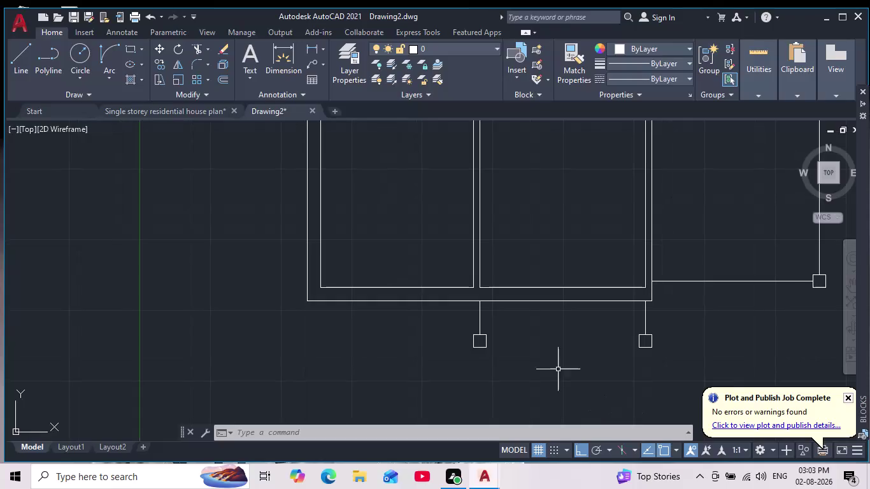
Start a line at the left small square and draw it downward below the square.
scroll(down, 3)
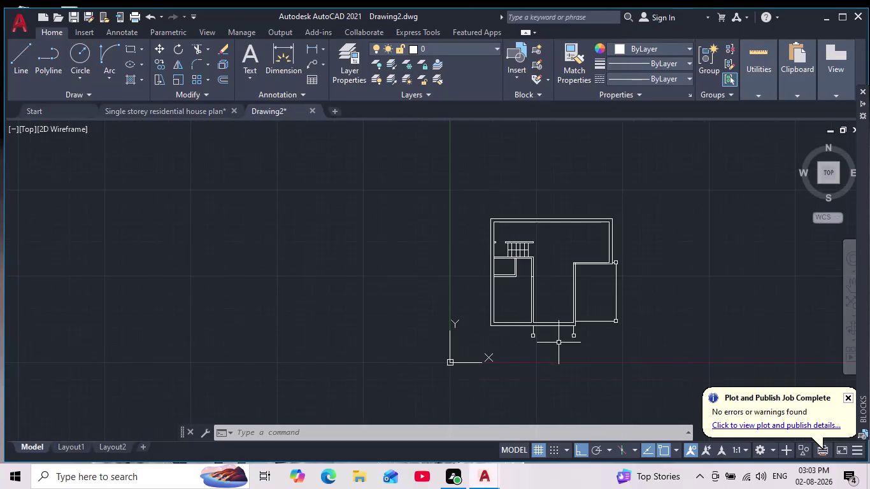
middle_drag(559, 343, 543, 326)
scroll(up, 3)
middle_drag(515, 322, 517, 342)
scroll(down, 3)
scroll(up, 3)
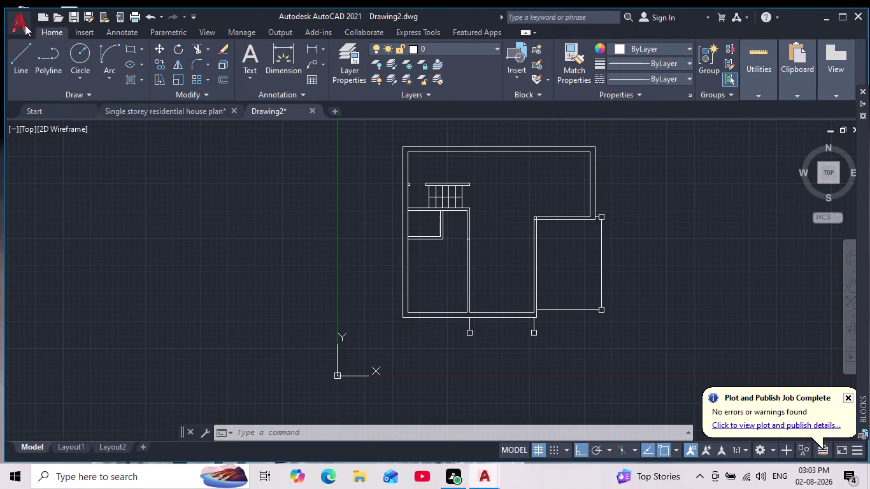
click(18, 53)
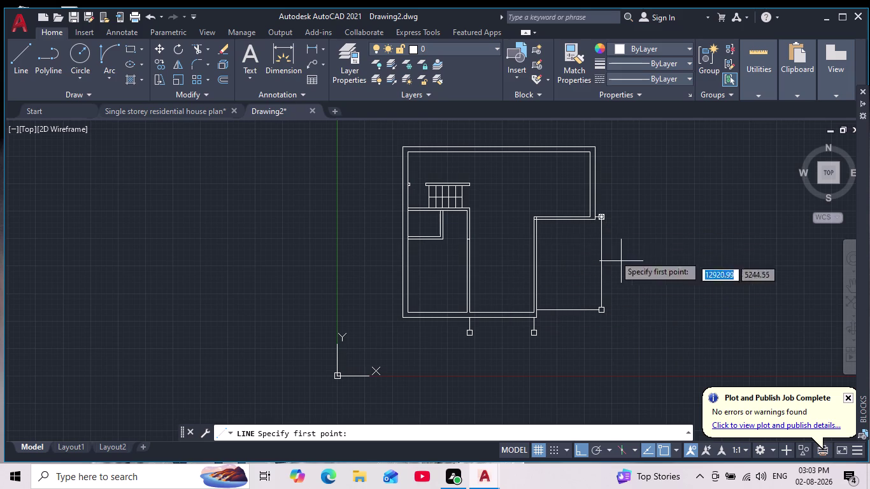
scroll(up, 3)
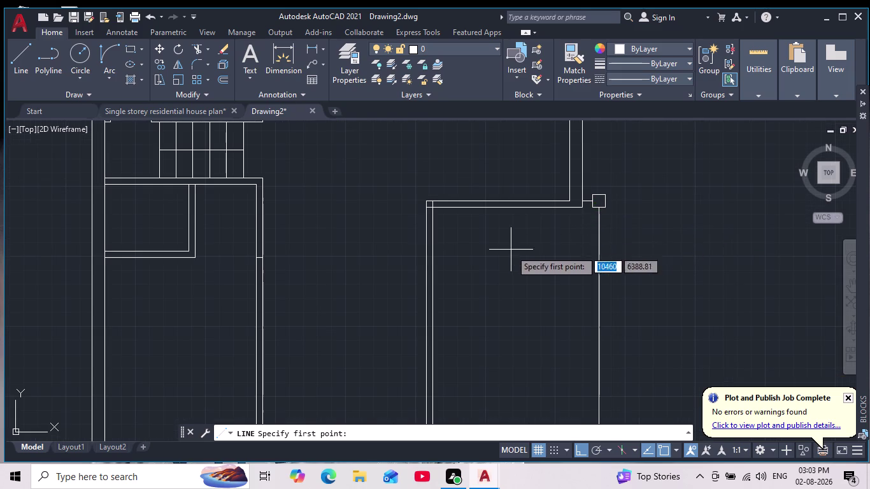
scroll(down, 3)
middle_drag(551, 252, 560, 193)
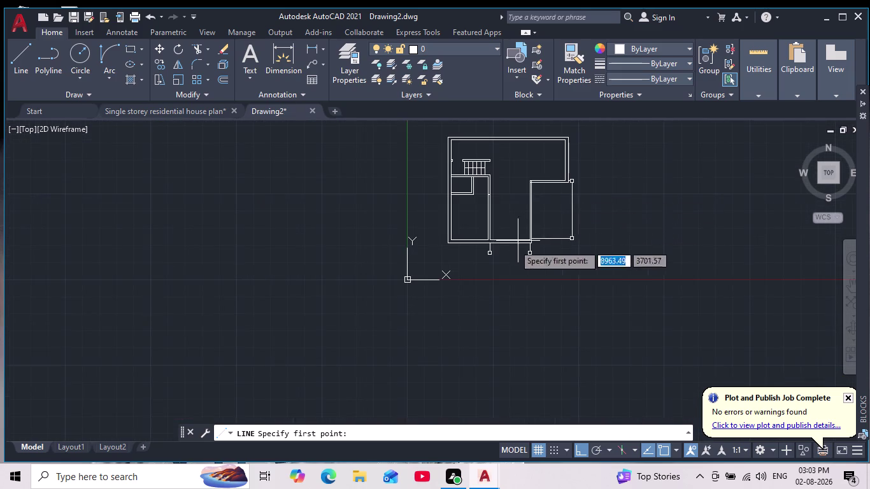
scroll(up, 3)
scroll(up, 3)
middle_drag(524, 200, 505, 251)
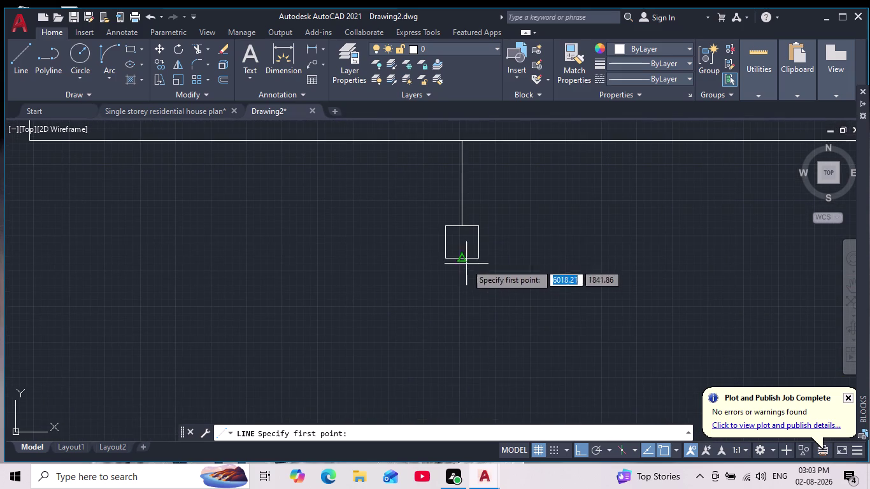
click(462, 259)
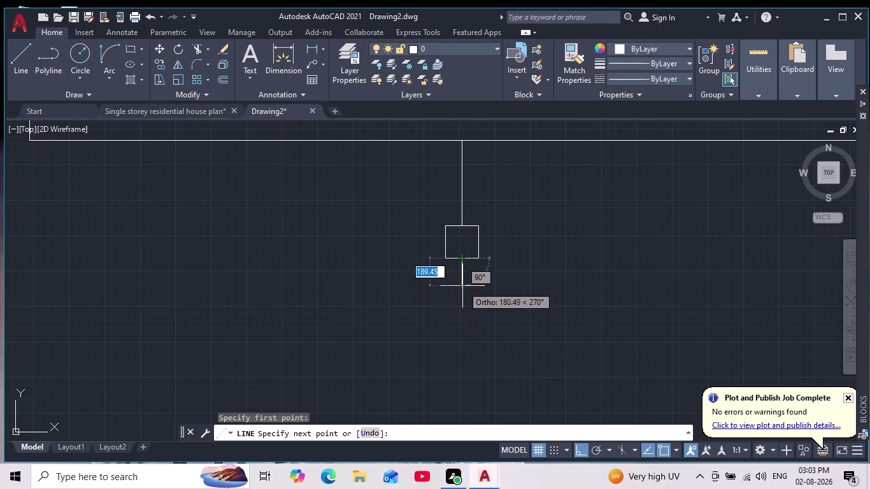
click(460, 289)
Carry the line across and up to the right small square to close the U shape.
middle_drag(613, 291, 475, 302)
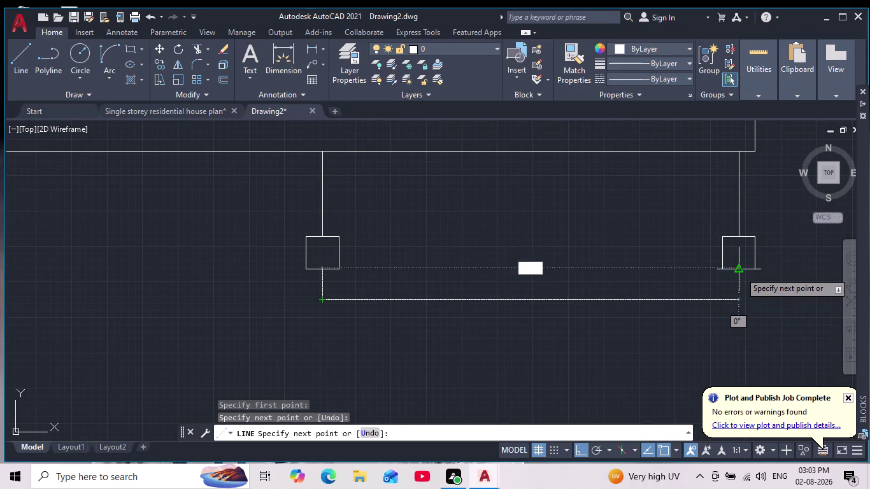
click(736, 298)
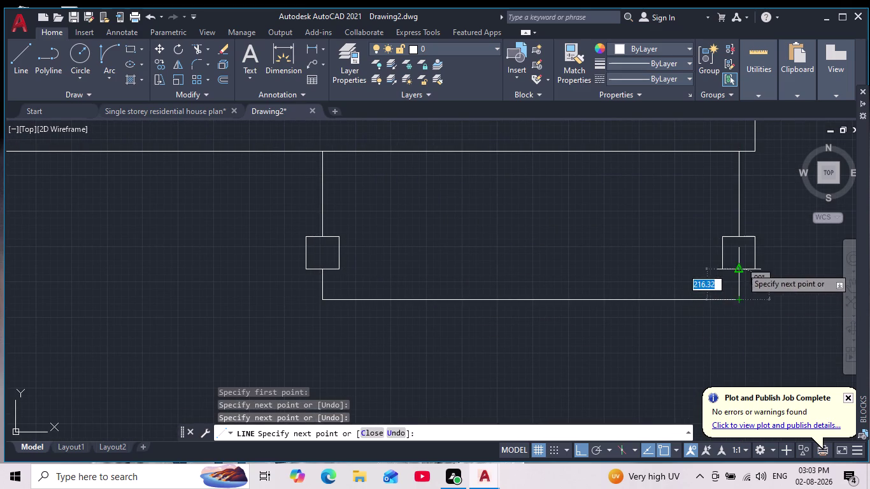
click(741, 267)
key(Escape)
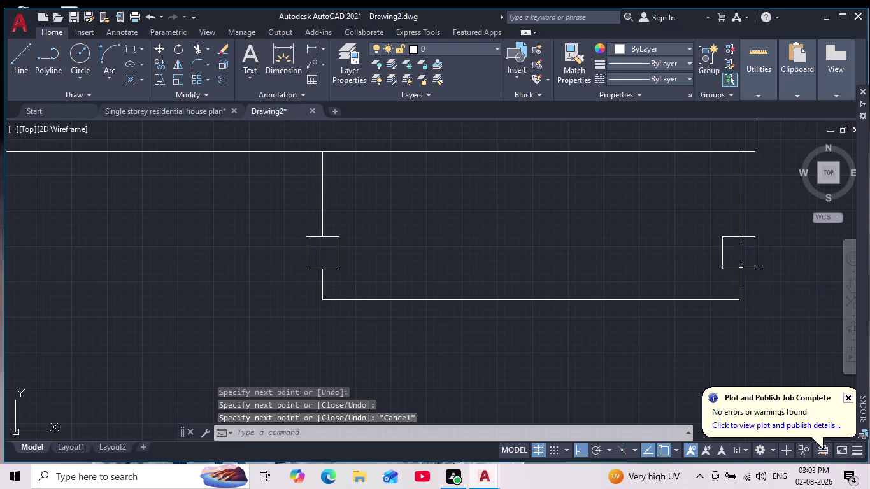
scroll(down, 3)
middle_drag(724, 312, 614, 349)
scroll(up, 3)
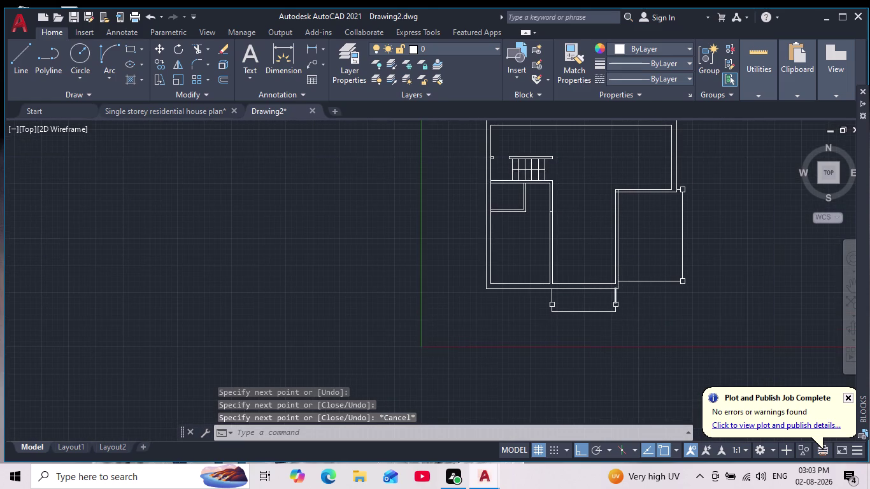
scroll(down, 3)
middle_drag(595, 316, 571, 361)
scroll(up, 3)
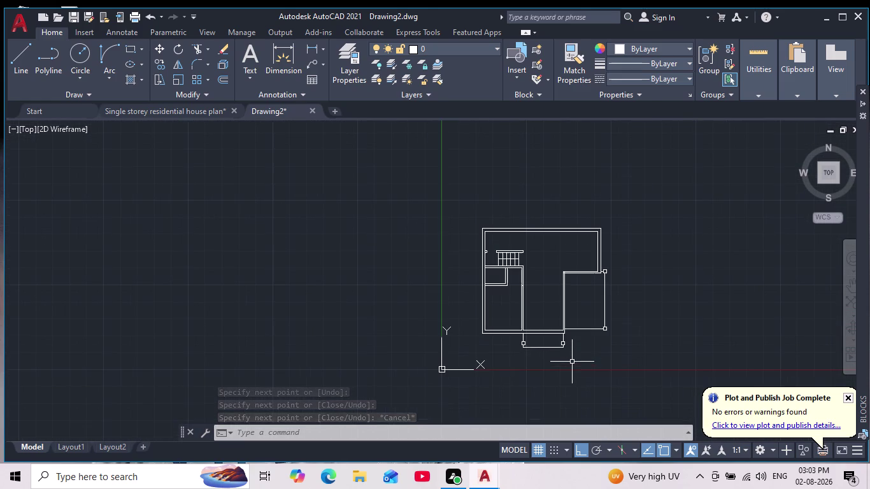
scroll(up, 3)
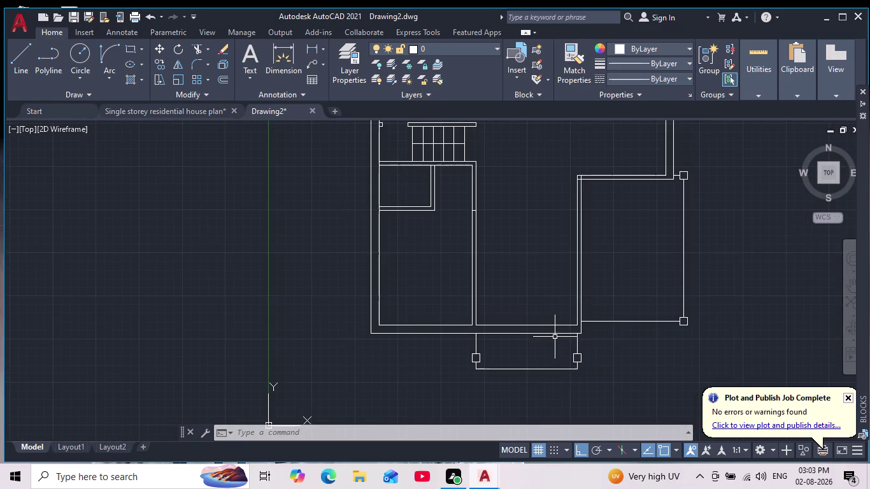
middle_drag(554, 339, 545, 319)
scroll(up, 3)
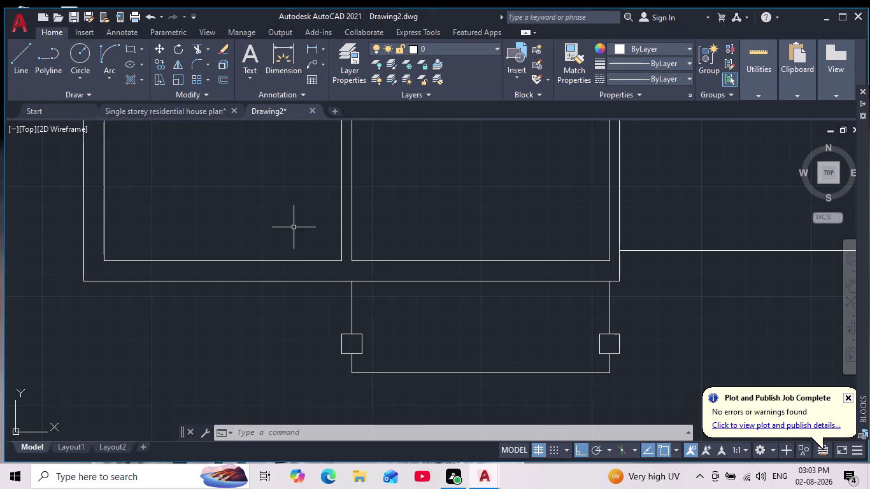
scroll(down, 3)
middle_drag(323, 218, 333, 292)
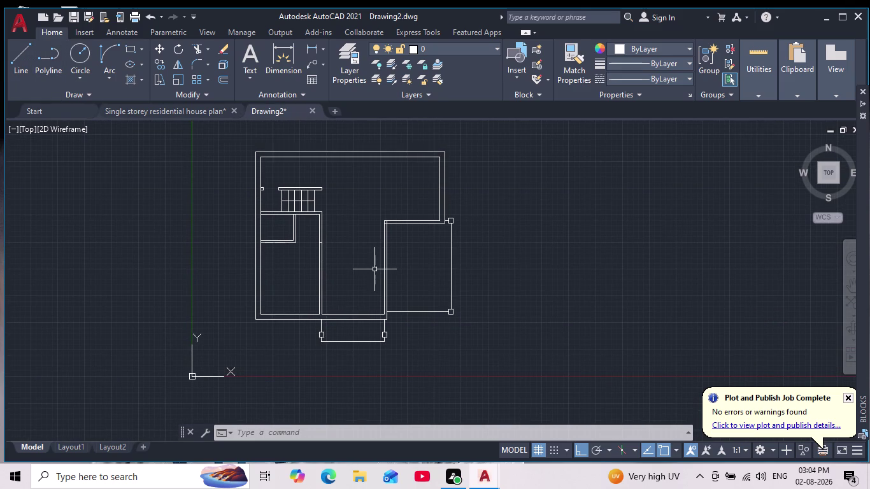
middle_drag(295, 262, 295, 264)
middle_drag(295, 264, 316, 295)
scroll(up, 3)
middle_drag(323, 263, 355, 258)
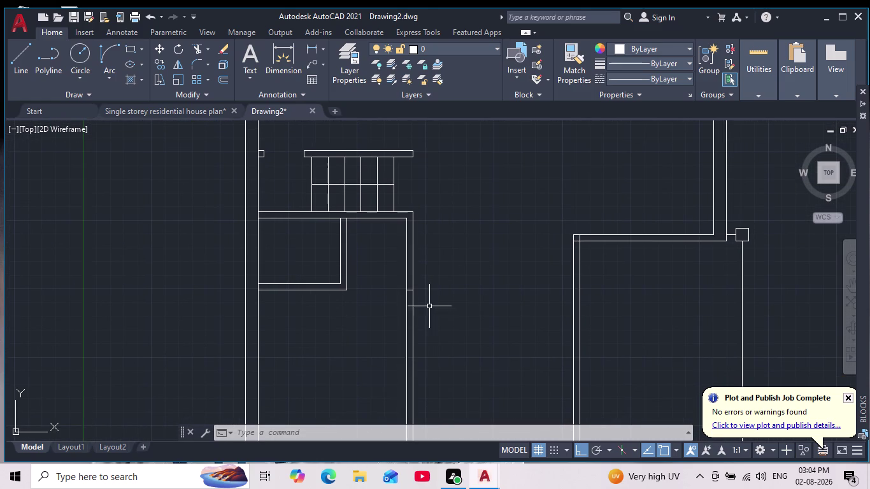
middle_drag(420, 300, 451, 227)
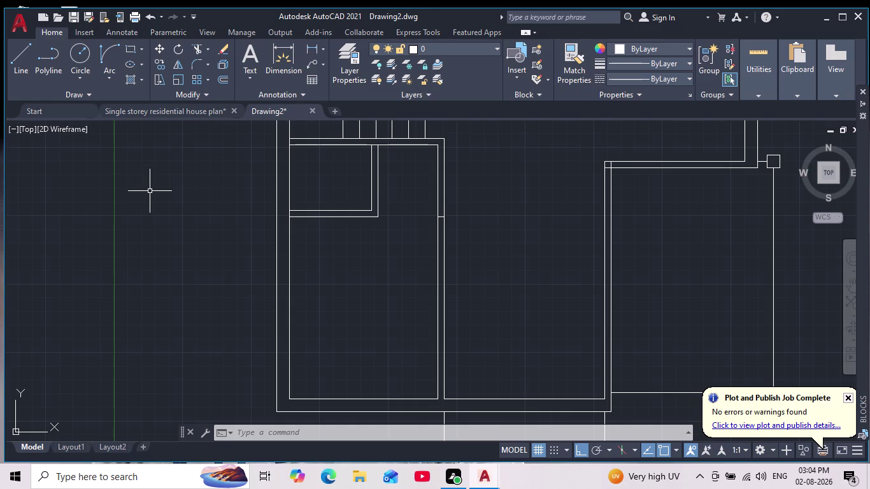
key(l)
key(a)
Create a new layer named 'doos' with yellow colour 50.
key(Return)
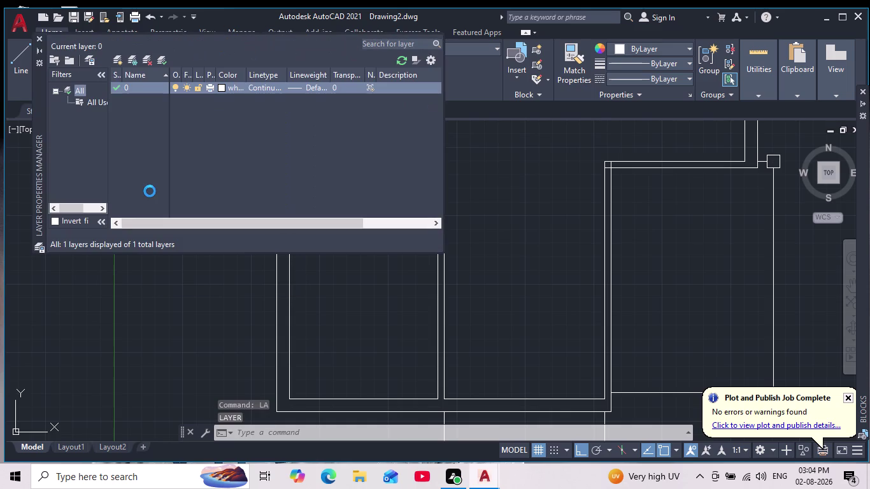
click(151, 85)
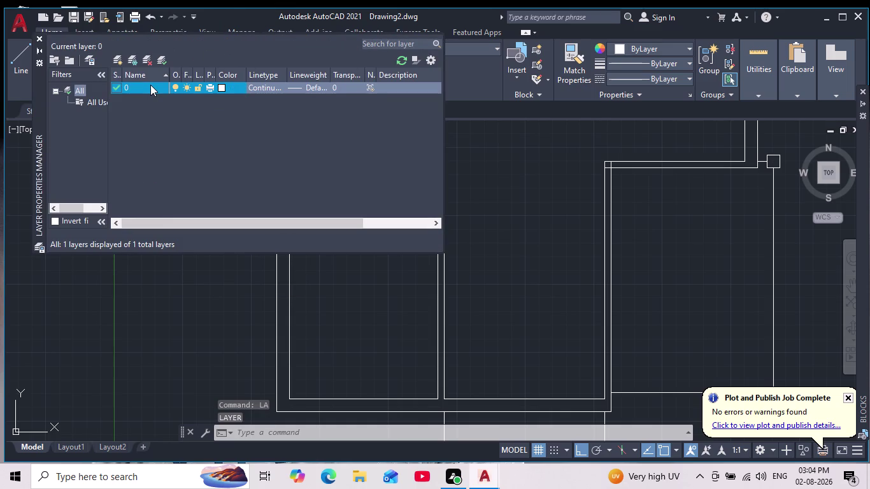
key(Return)
key(BackSpace)
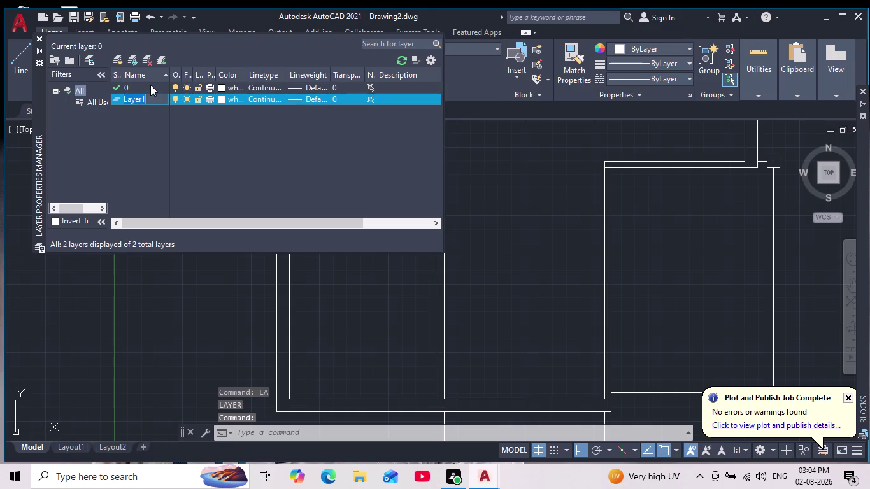
text(doo)
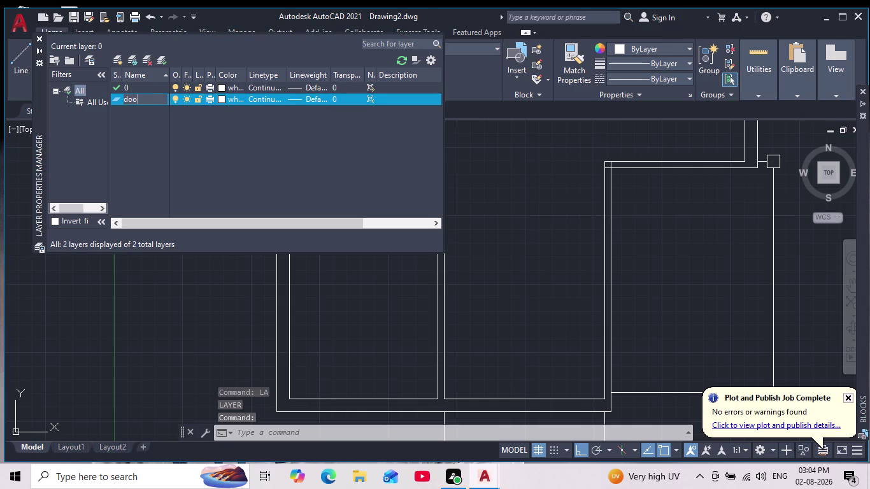
key(s)
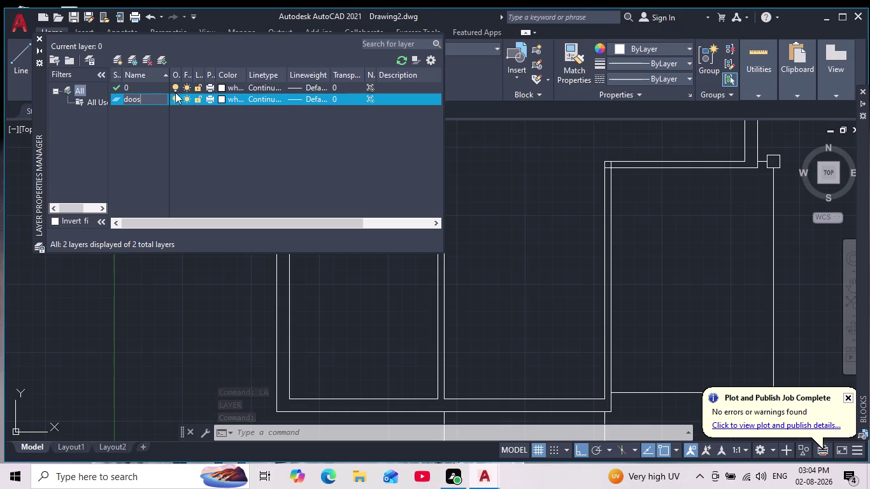
click(221, 98)
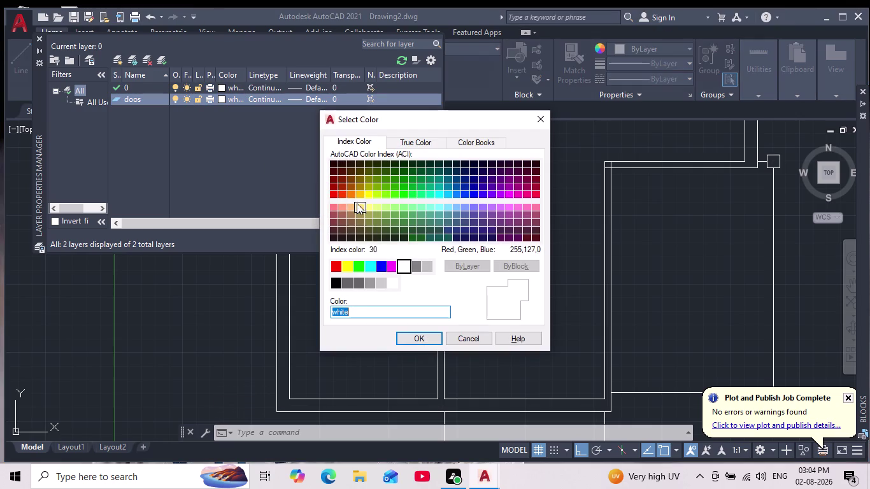
click(368, 196)
key(Return)
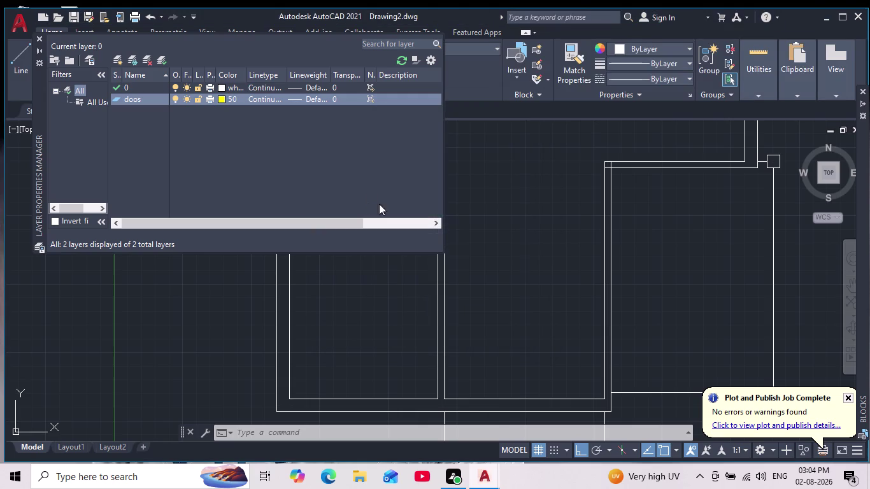
Add Layer1 with the same colour, make the layer current and correct its name to 'doors'.
click(151, 97)
key(Return)
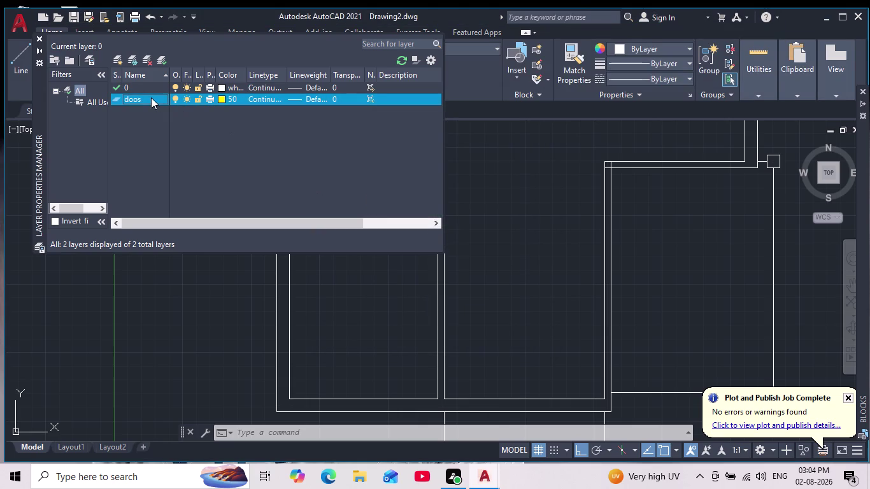
double_click(140, 99)
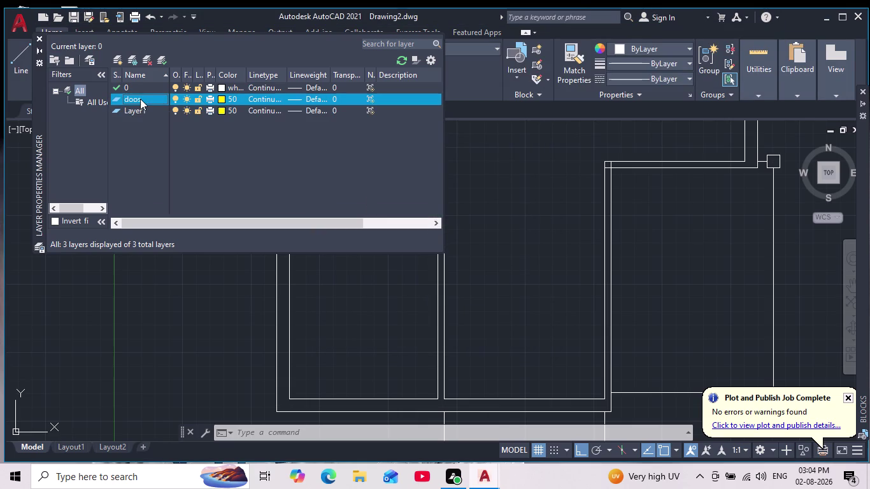
double_click(140, 99)
scroll(up, 3)
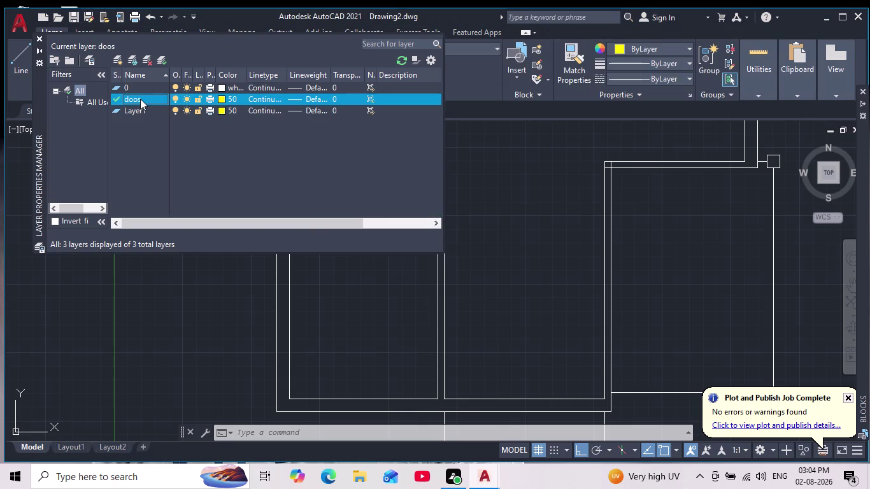
click(140, 98)
click(140, 99)
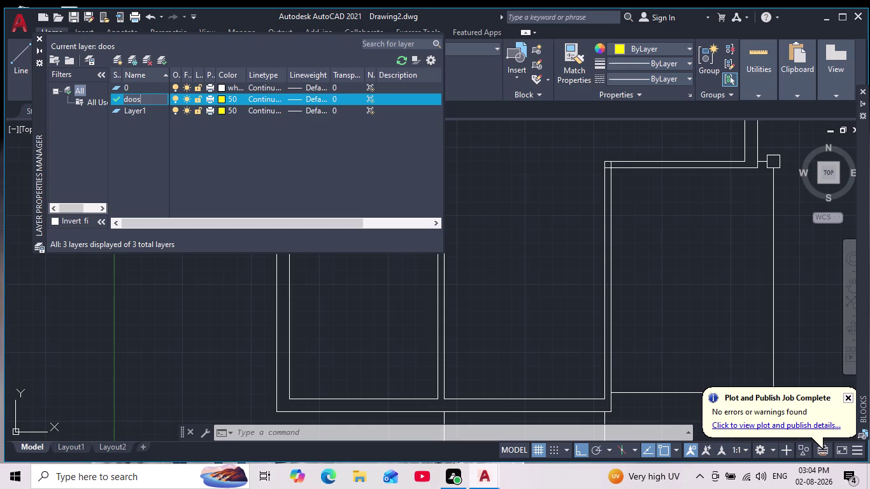
click(135, 100)
key(r)
double_click(147, 112)
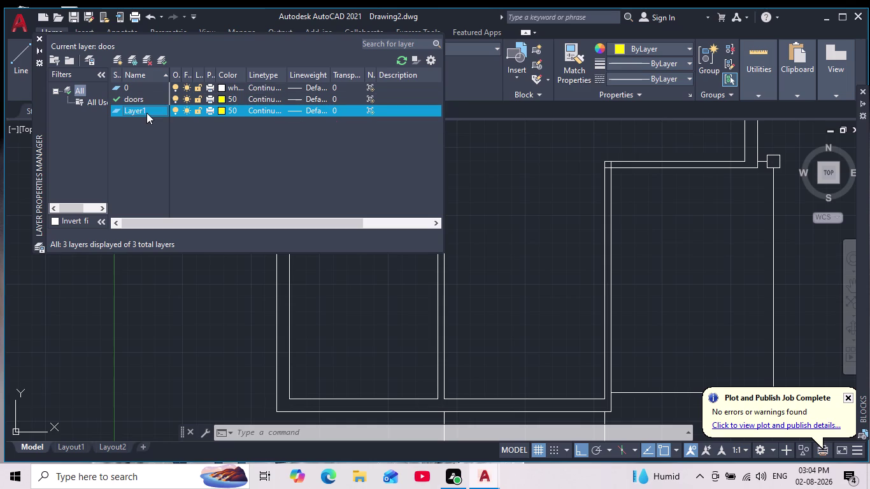
Rename Layer1 to 'windows'.
click(147, 113)
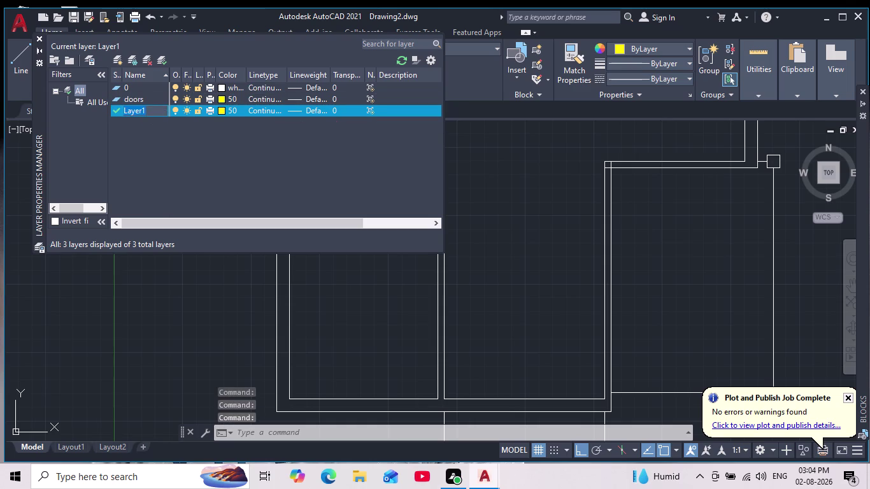
key(BackSpace)
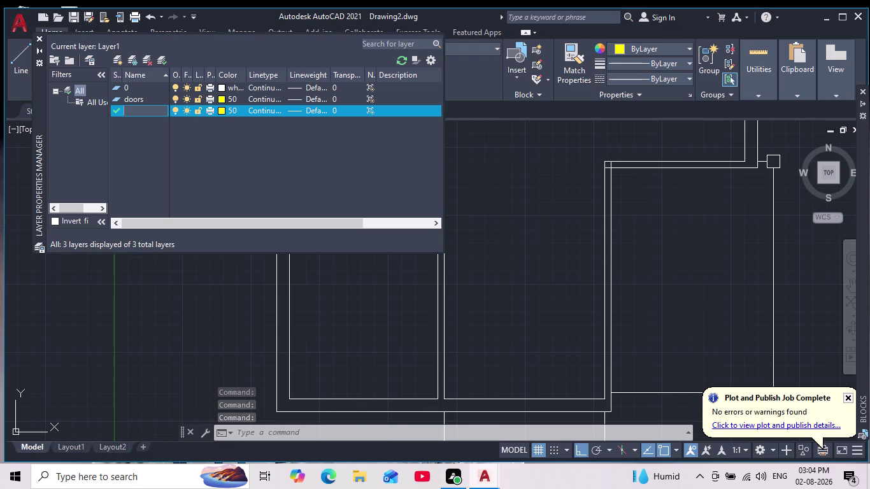
key(w)
text(ind)
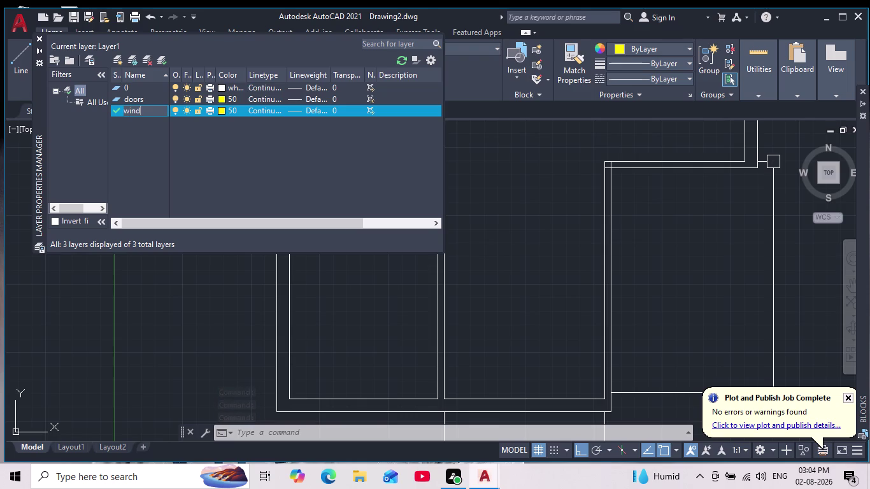
text(ow)
key(s)
key(Return)
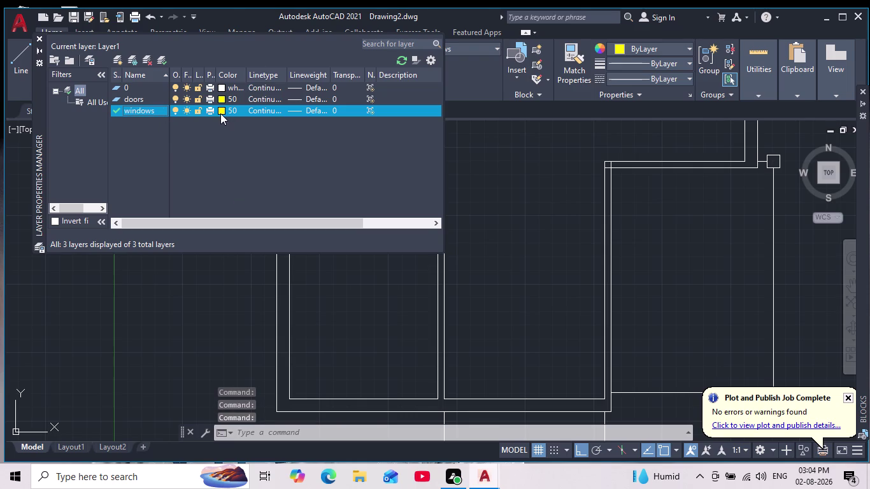
Give the windows layer green colour 70 and close the Layer Properties Manager.
click(221, 114)
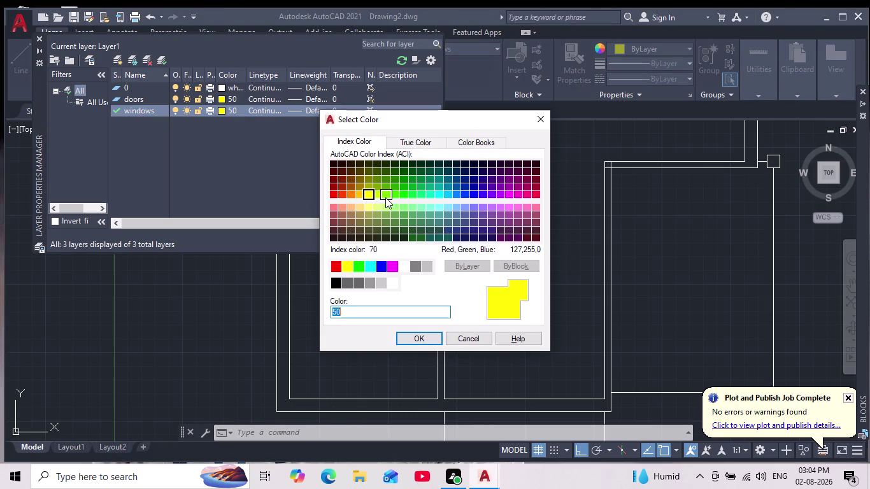
click(388, 196)
click(422, 338)
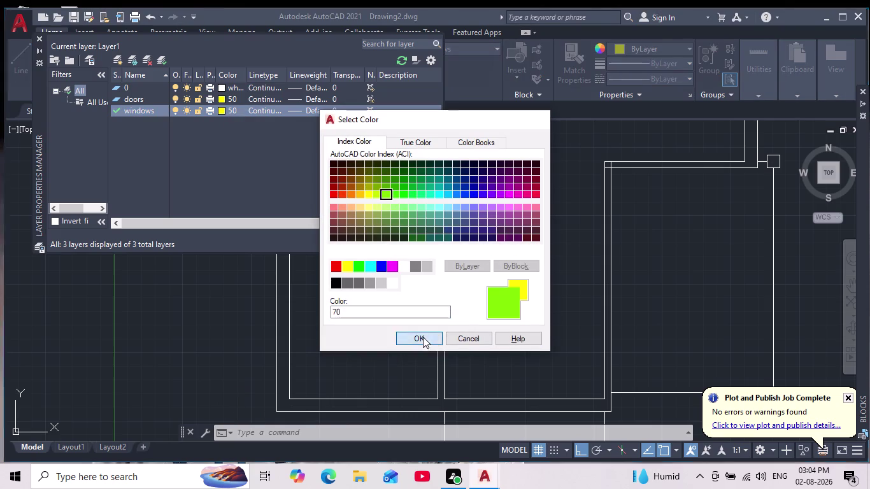
scroll(down, 3)
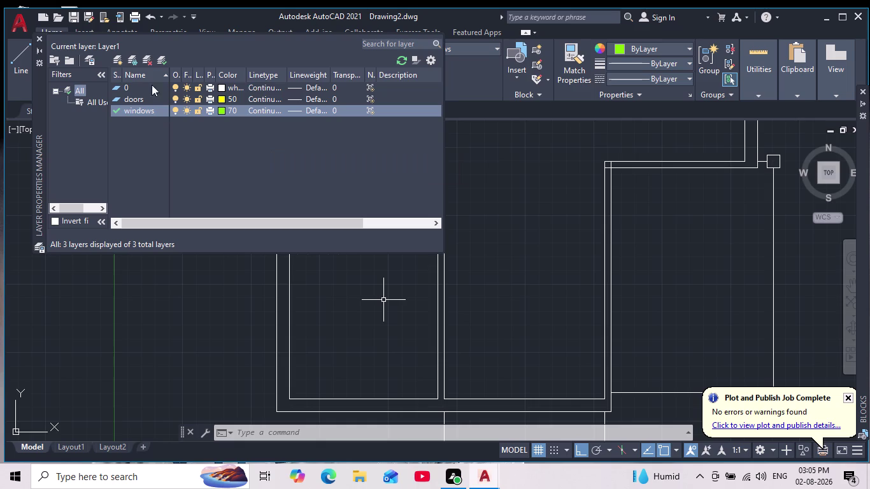
click(39, 40)
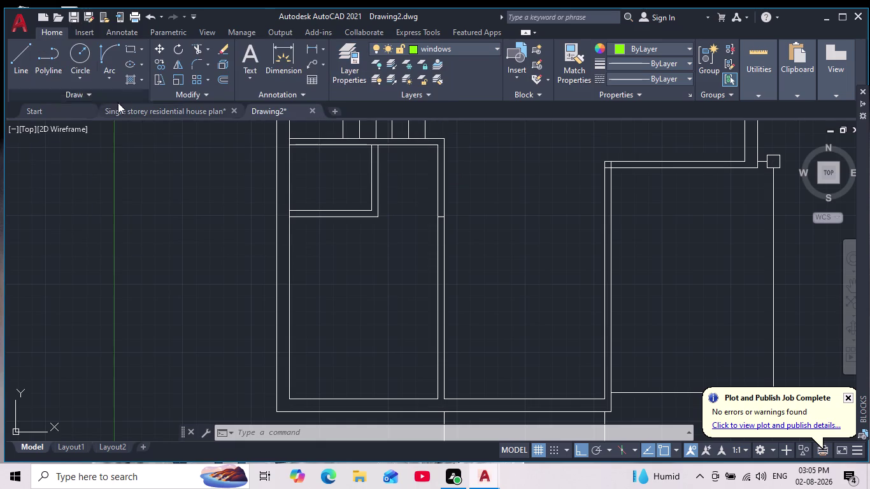
Make 'doors' the current layer from the Layers dropdown.
scroll(down, 3)
middle_drag(228, 165, 247, 217)
scroll(down, 3)
scroll(up, 3)
middle_drag(282, 250, 347, 207)
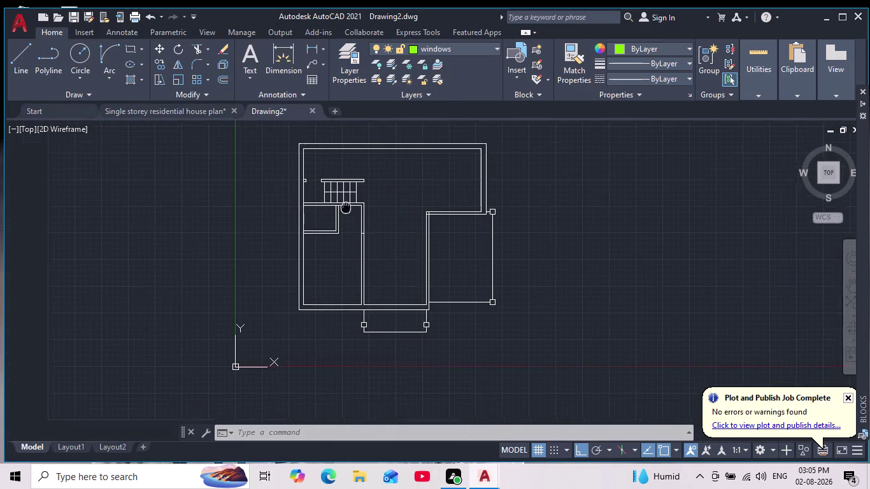
middle_drag(347, 206, 347, 205)
scroll(up, 3)
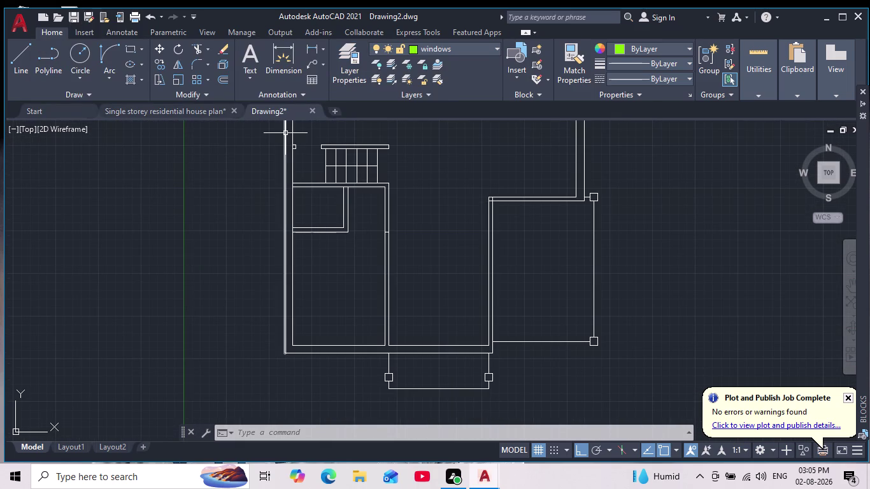
click(493, 48)
drag(444, 80, 450, 80)
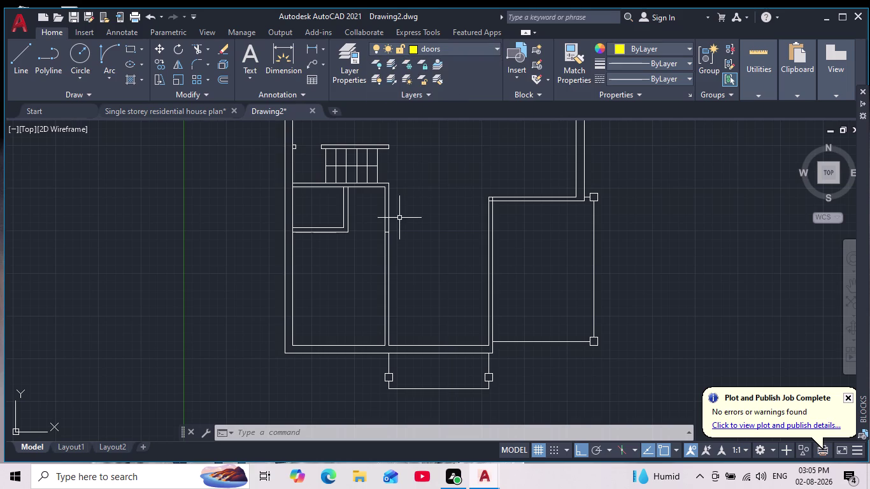
scroll(up, 3)
Draw a short yellow line across the wall opening between the wall faces.
click(28, 59)
middle_drag(365, 247, 427, 221)
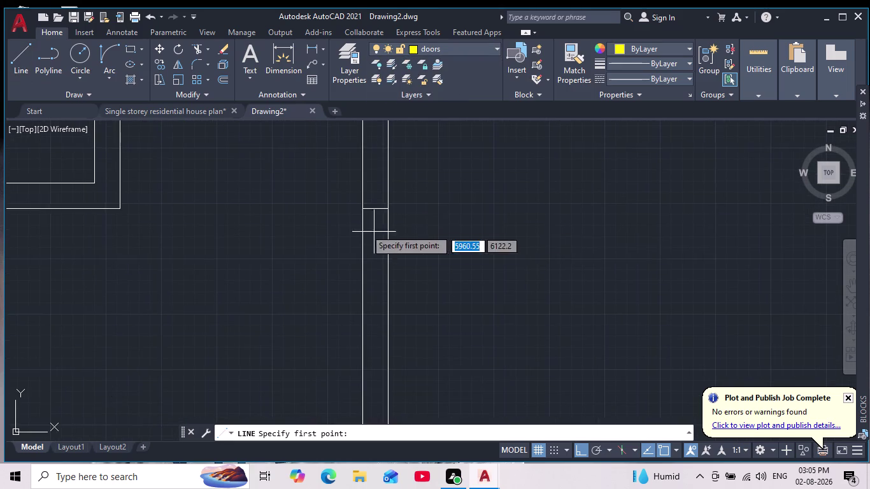
scroll(up, 3)
middle_drag(349, 208, 362, 298)
scroll(down, 3)
click(362, 238)
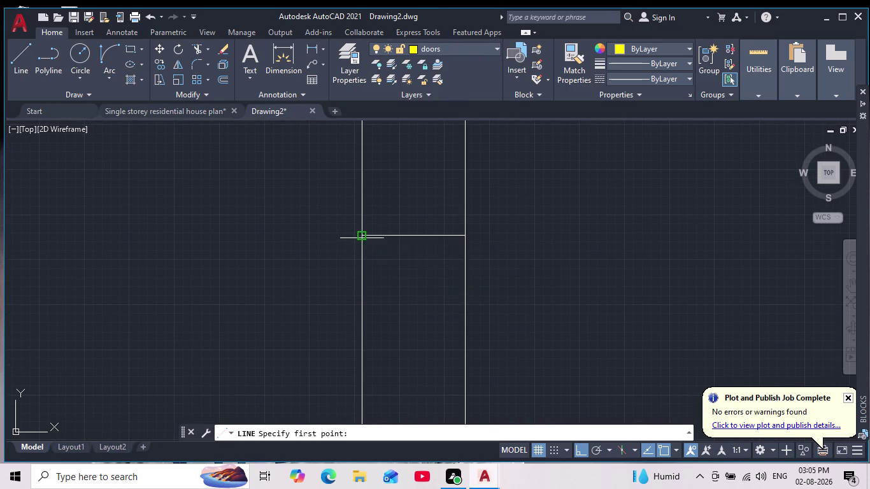
click(465, 236)
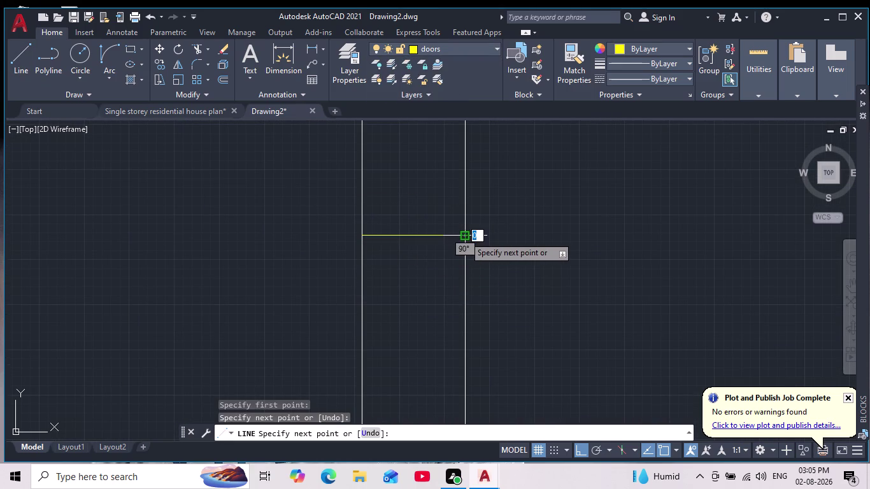
key(Escape)
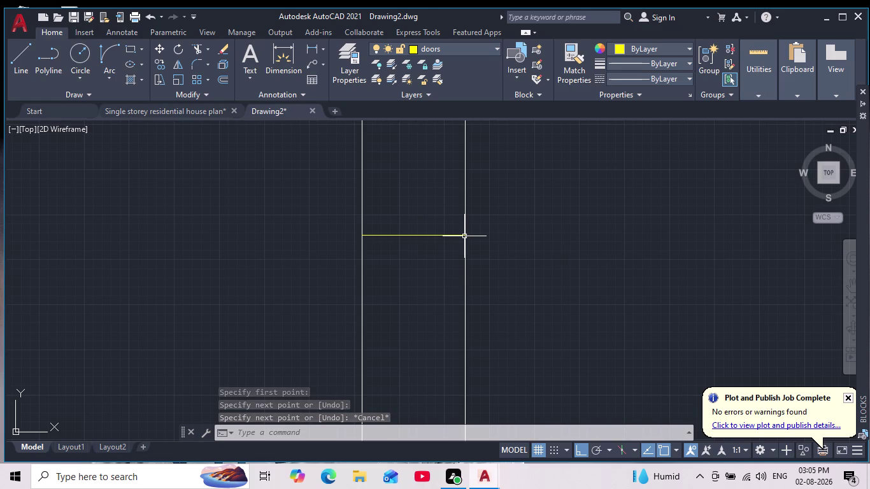
Start the door outline in the opening with a 50 segment followed by an 800 segment.
key(Return)
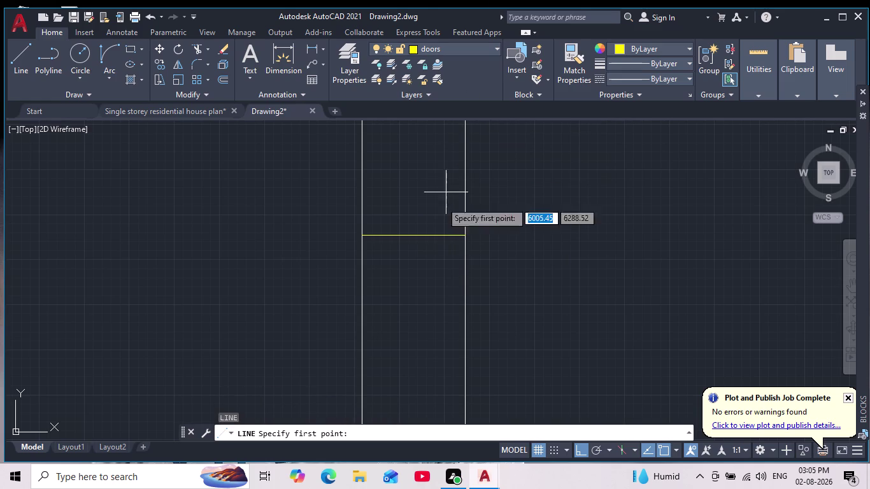
click(412, 236)
scroll(down, 3)
middle_drag(418, 270, 436, 229)
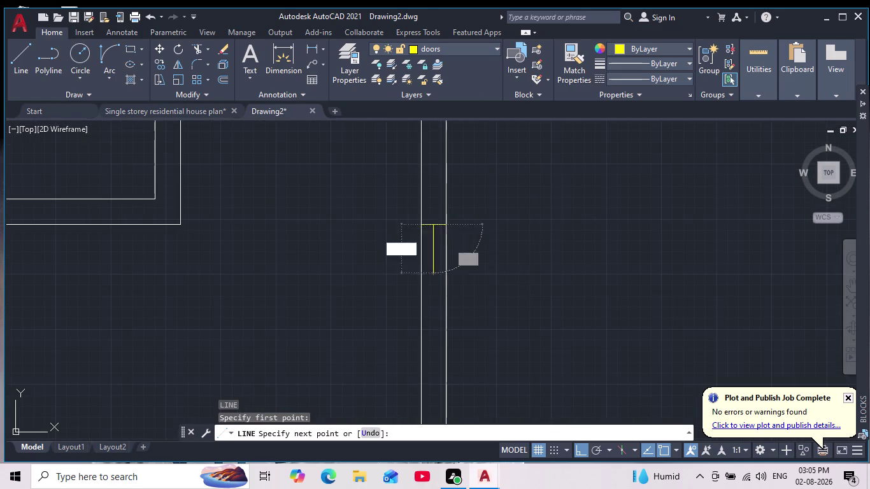
scroll(up, 3)
text(50)
key(Return)
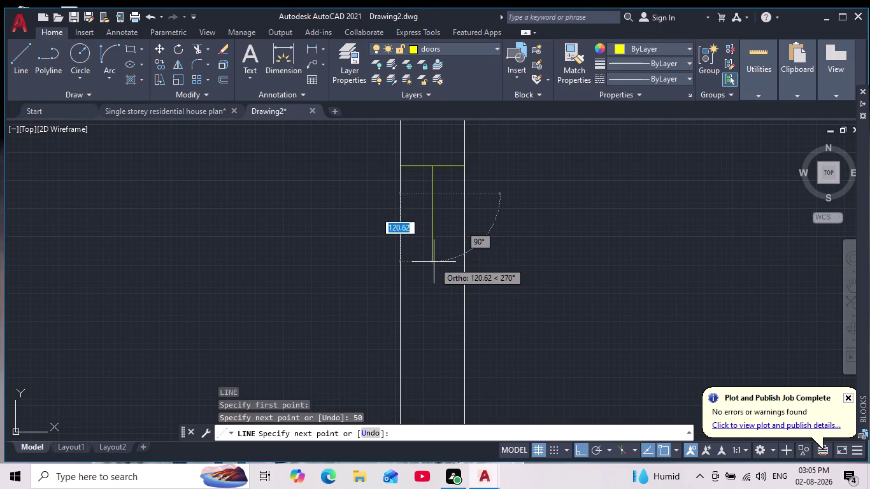
middle_drag(423, 324, 457, 221)
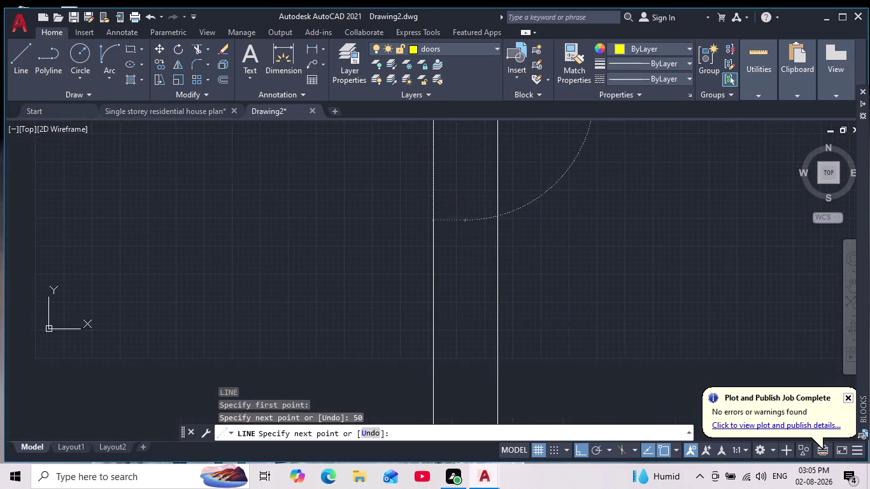
scroll(down, 3)
middle_drag(468, 252, 457, 341)
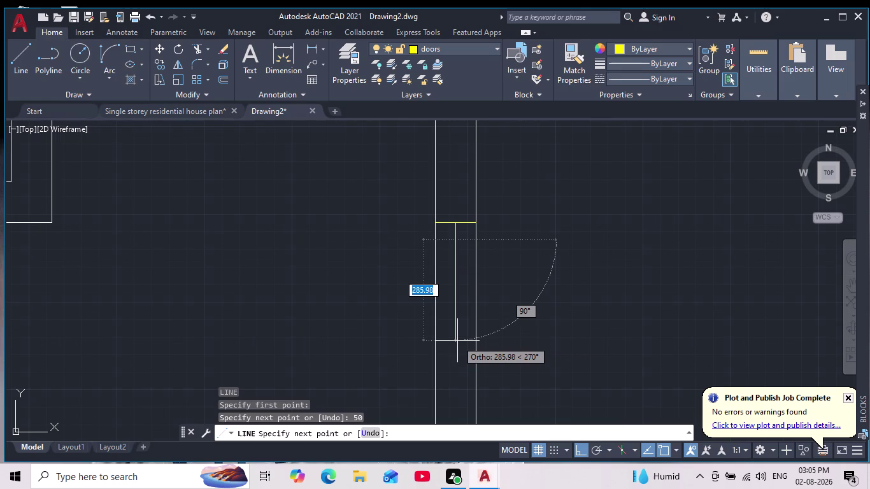
key(8)
text(00)
key(Return)
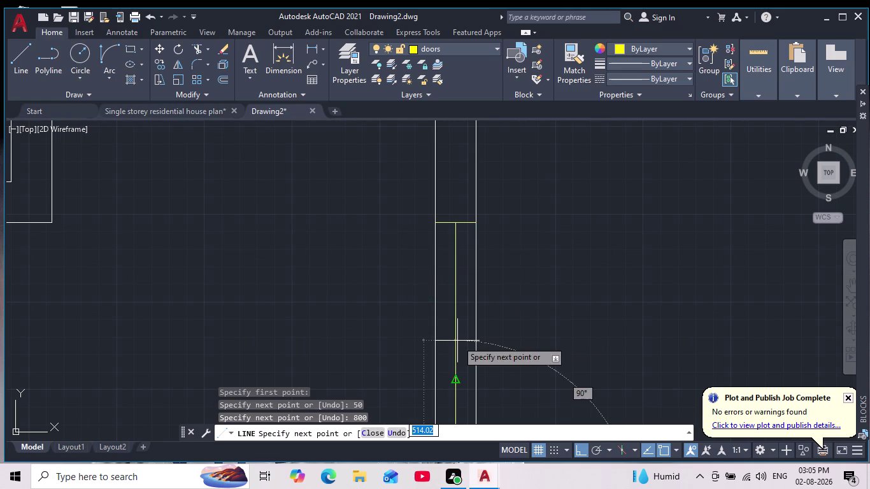
Finish the door outline with a final 50 segment.
middle_drag(486, 306, 527, 191)
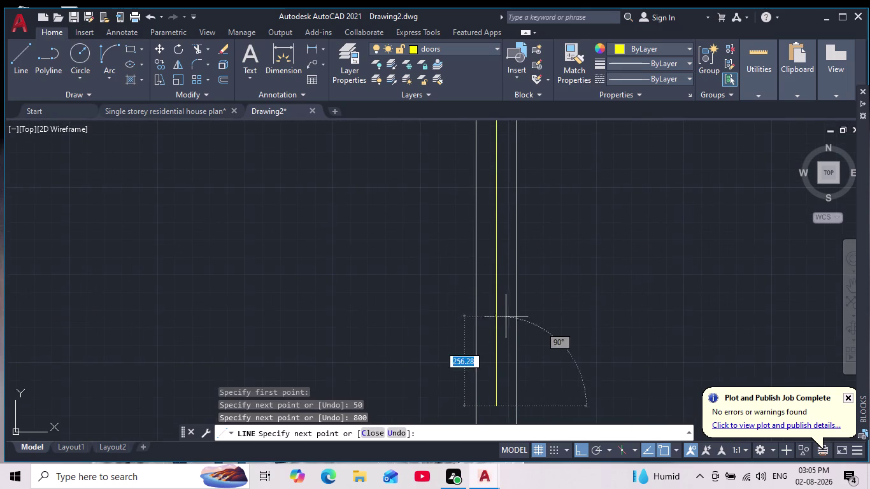
middle_drag(508, 317, 543, 211)
scroll(down, 3)
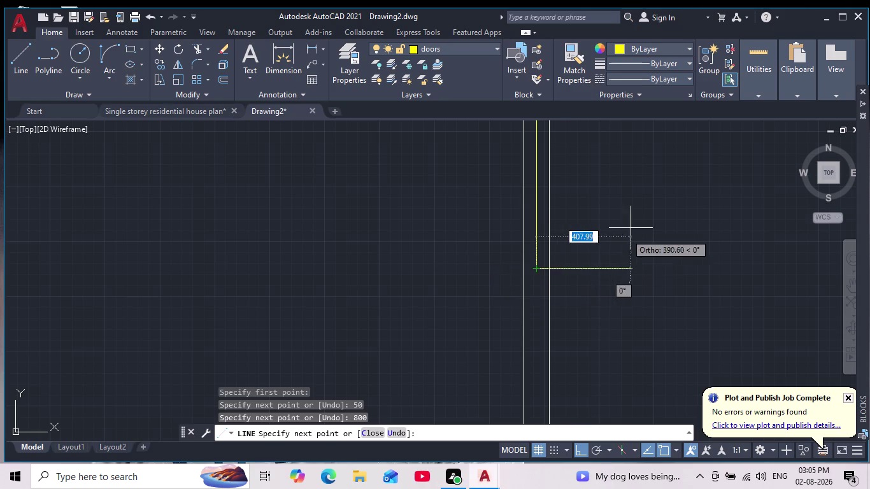
scroll(down, 3)
scroll(up, 3)
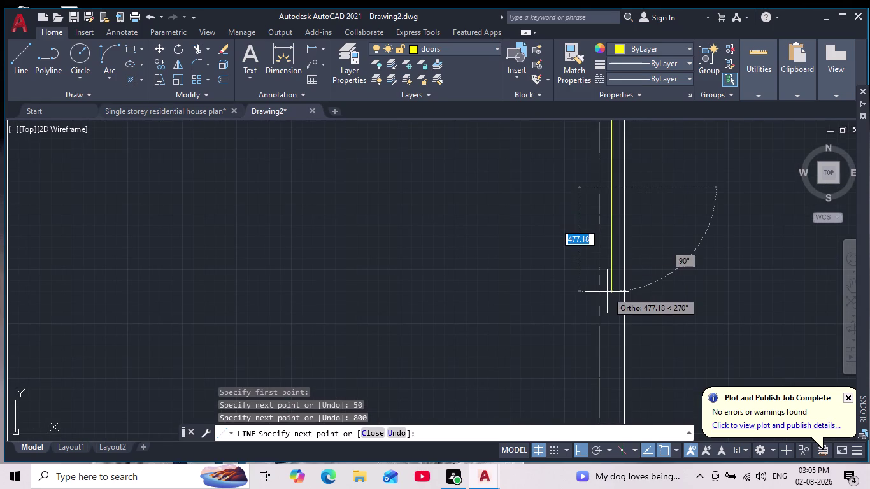
text(50)
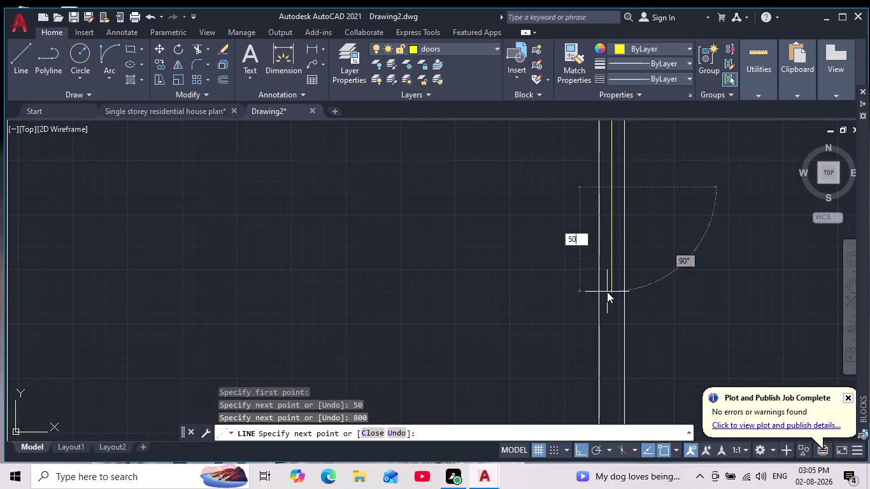
key(Return)
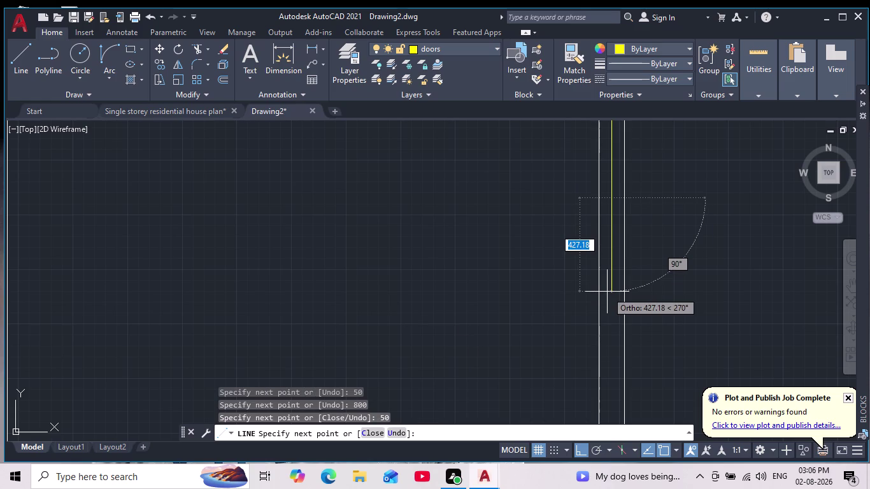
key(Escape)
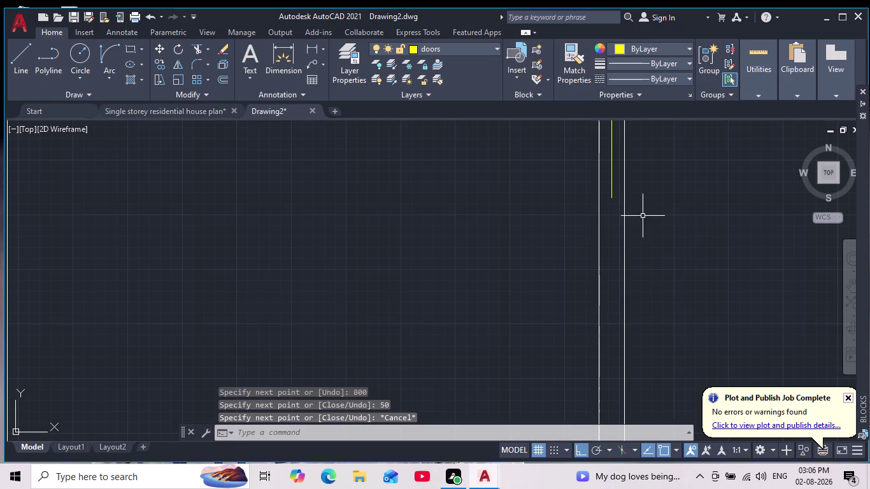
middle_drag(642, 216, 620, 336)
scroll(down, 3)
Rotate the yellow 800 door leaf a quarter turn so it lies horizontal.
click(602, 263)
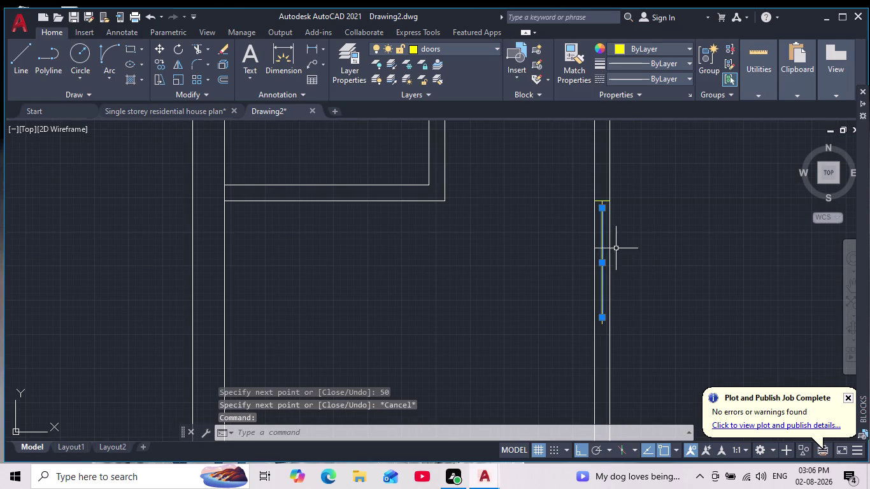
click(180, 51)
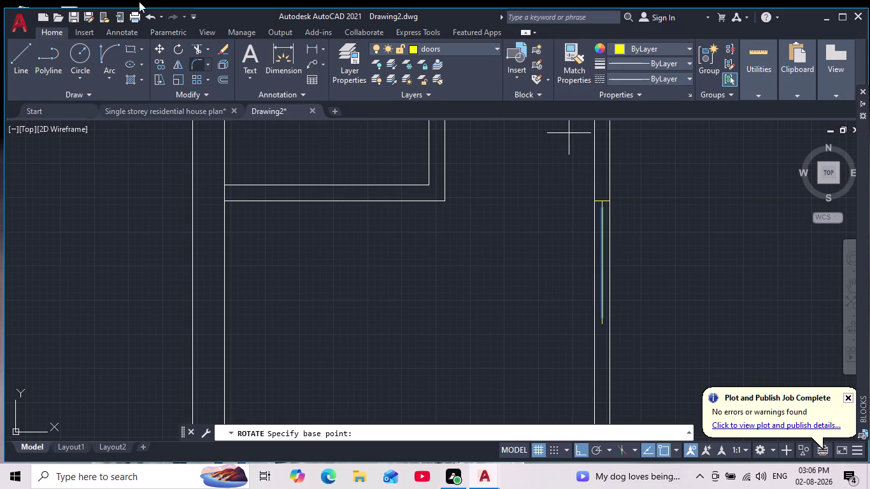
click(181, 50)
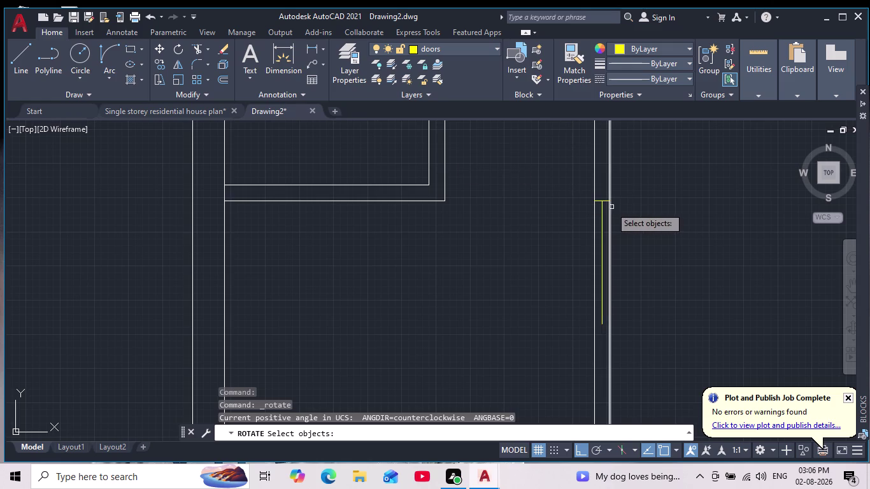
key(Escape)
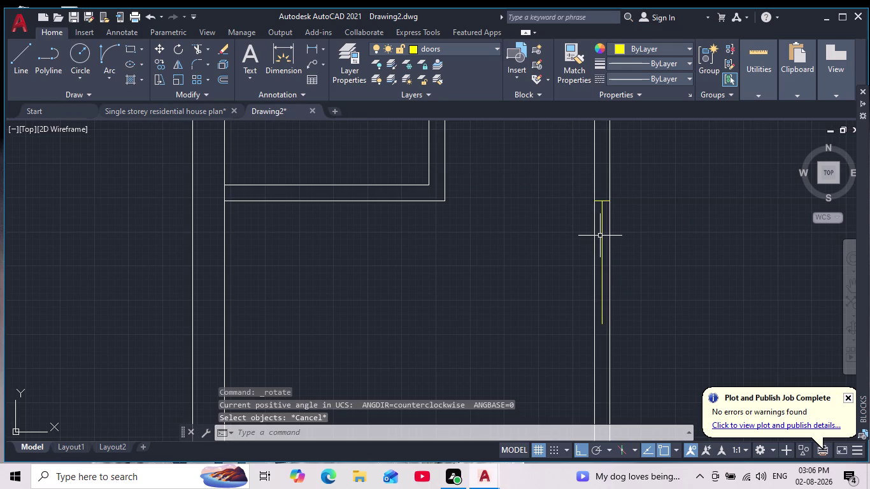
click(601, 246)
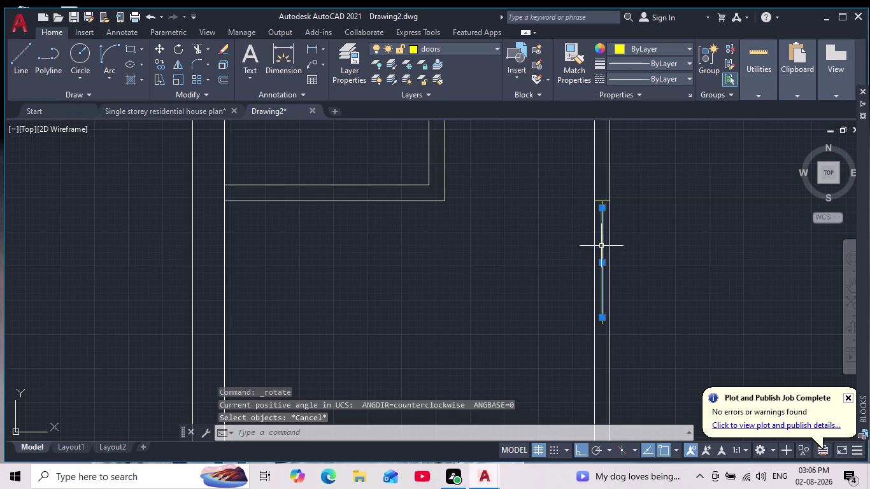
click(179, 47)
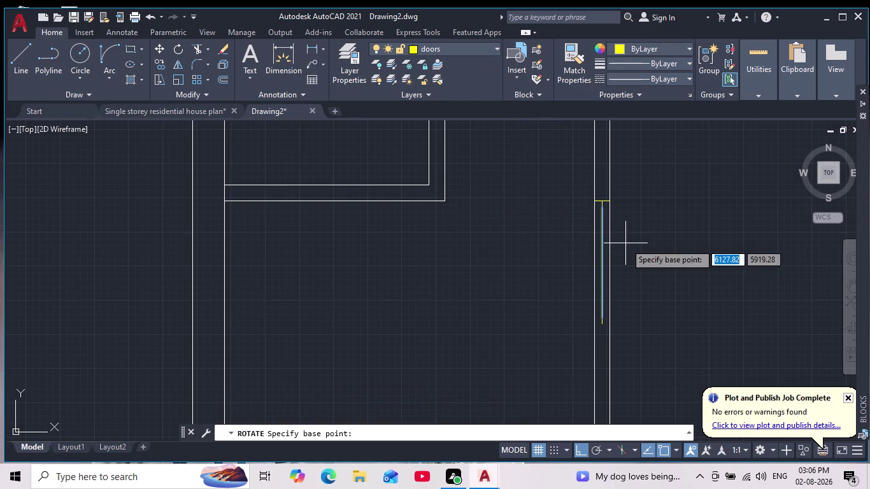
click(600, 212)
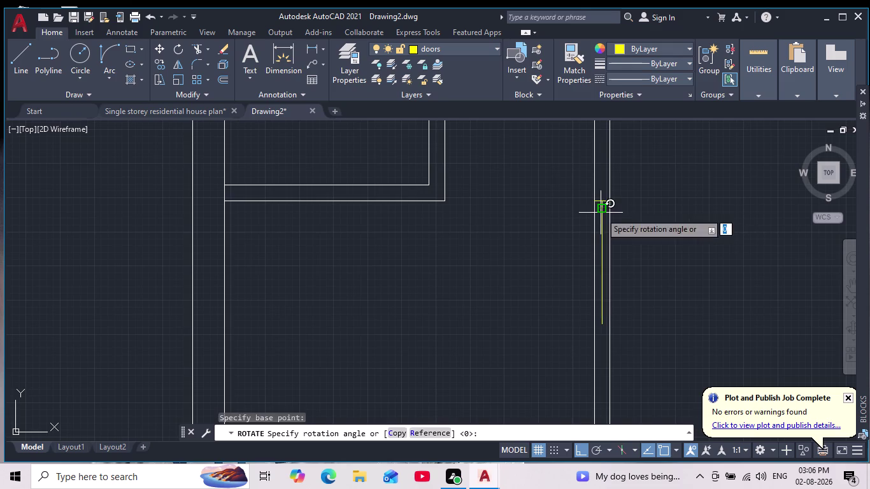
click(655, 316)
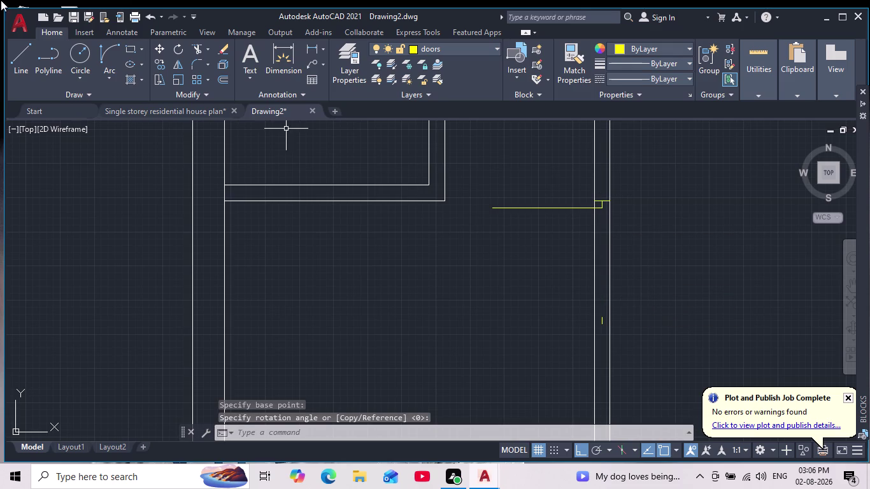
click(113, 58)
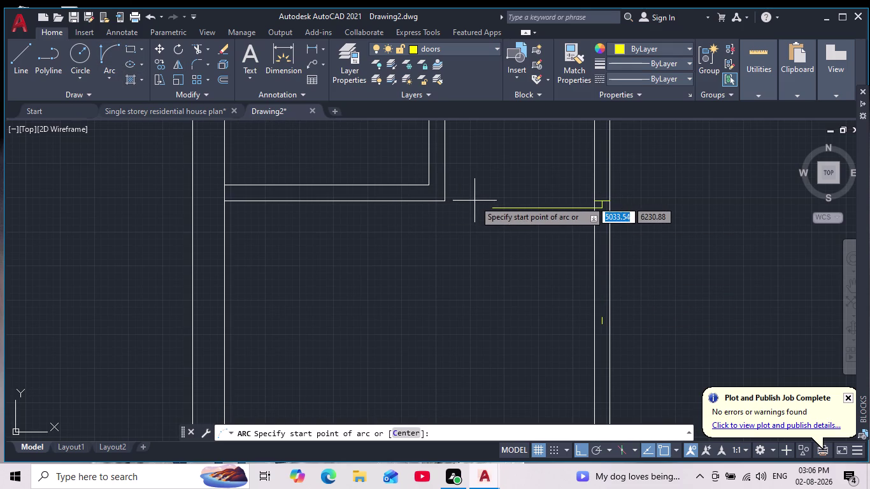
Draw a yellow swing arc from the leaf's free end to the lower jamb point.
click(489, 206)
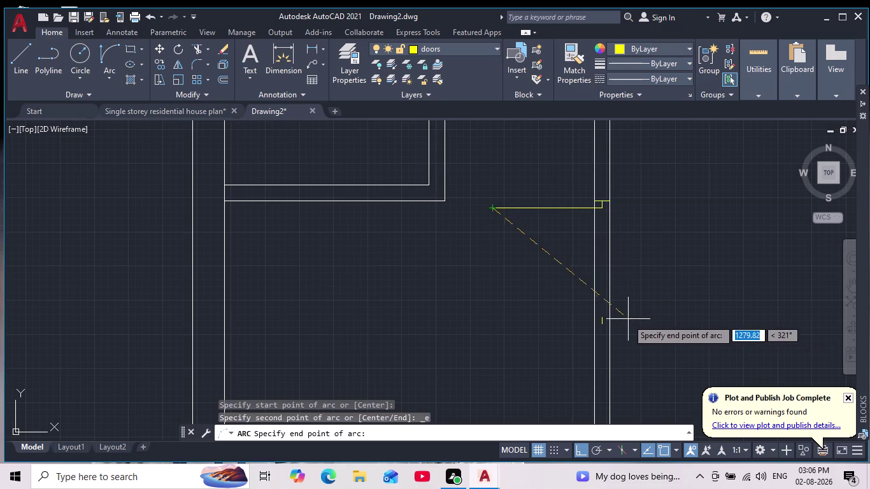
scroll(up, 3)
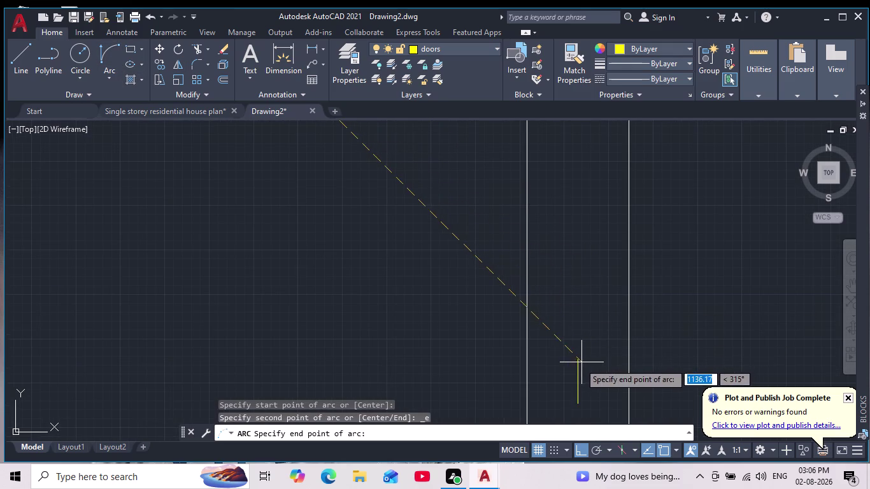
click(573, 363)
middle_drag(586, 320, 648, 245)
scroll(down, 3)
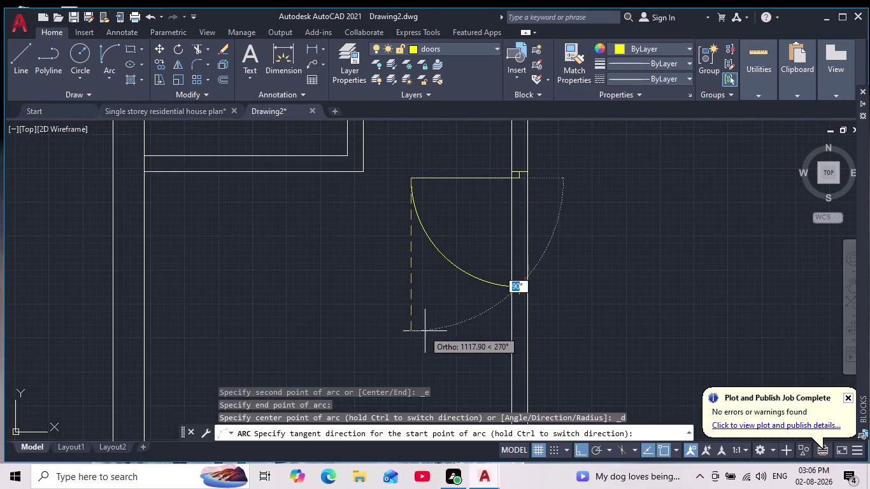
click(433, 341)
scroll(down, 3)
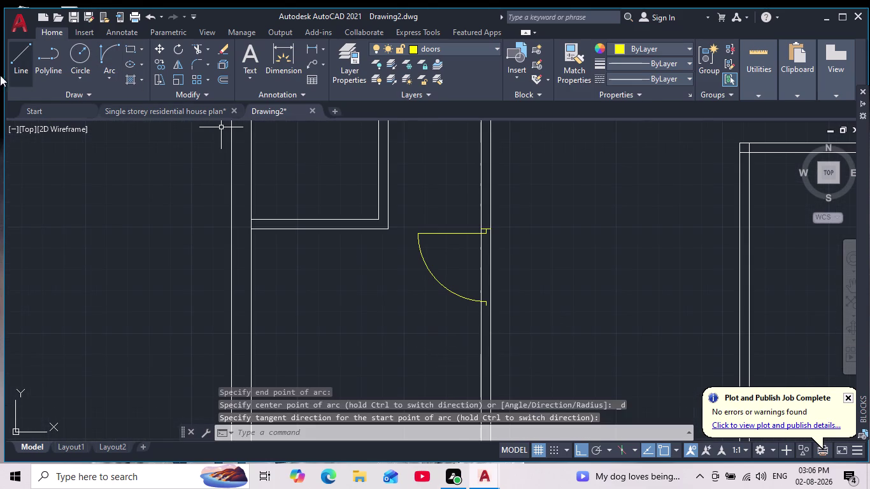
click(28, 61)
Start a line at the lower jamb corner on the doors layer, then cancel it.
click(471, 49)
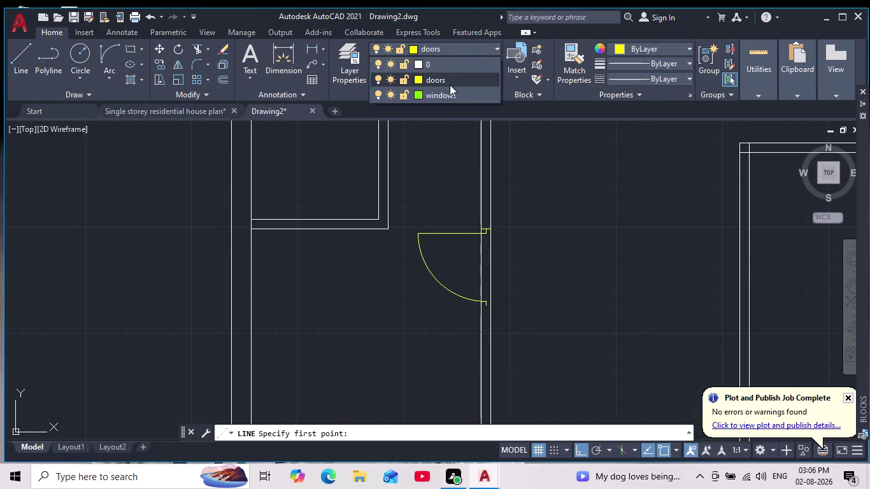
click(458, 56)
click(20, 60)
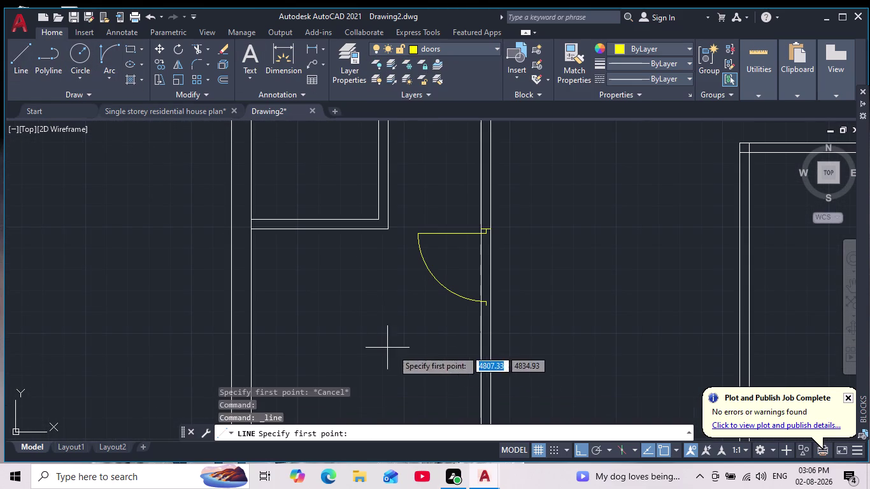
scroll(up, 3)
scroll(up, 3)
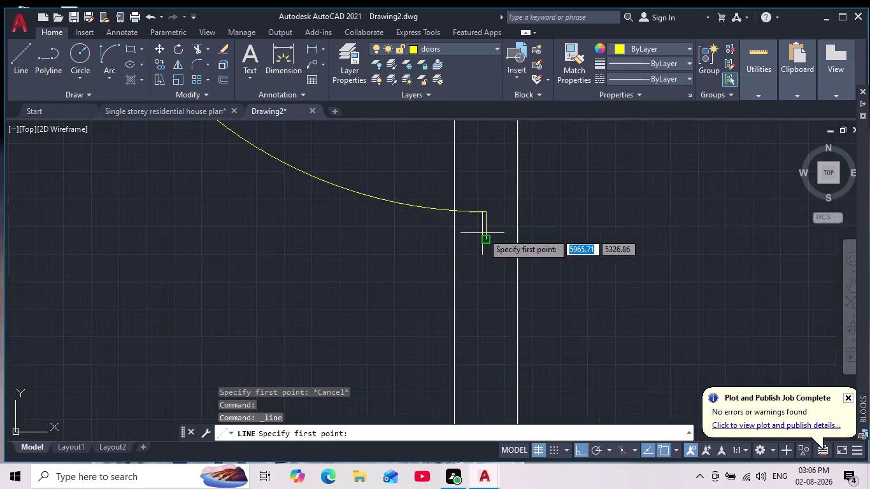
scroll(up, 3)
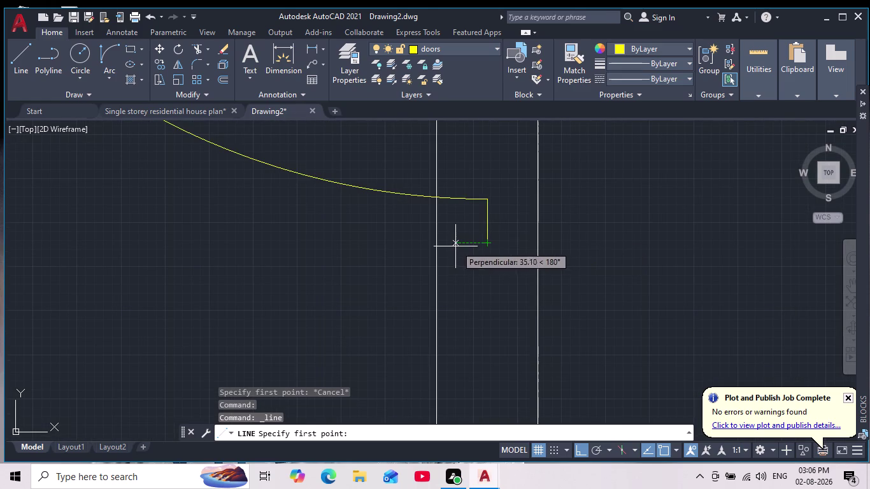
click(438, 245)
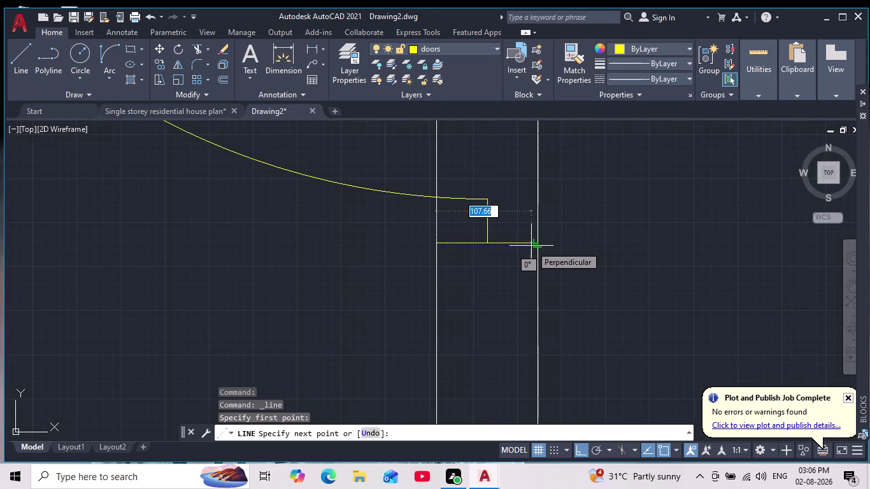
key(Escape)
Switch to layer 0 and draw a white wall line from the jamb corner to the outer wall.
click(440, 47)
click(448, 71)
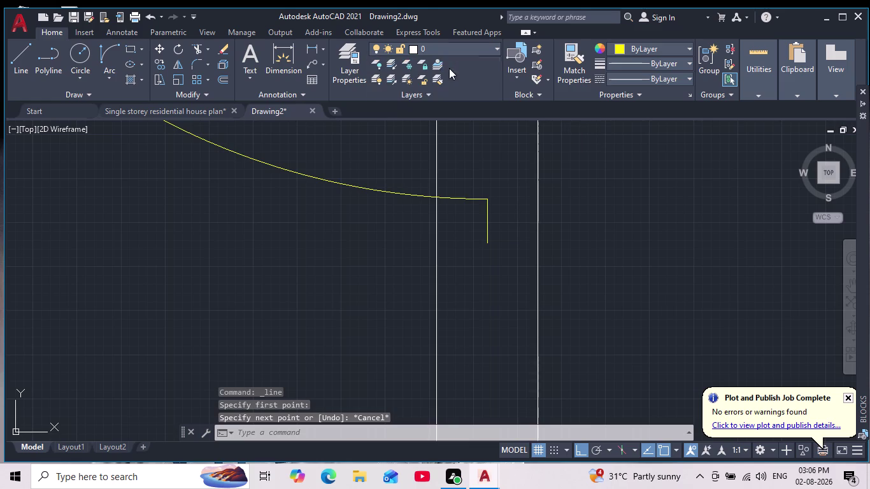
click(24, 63)
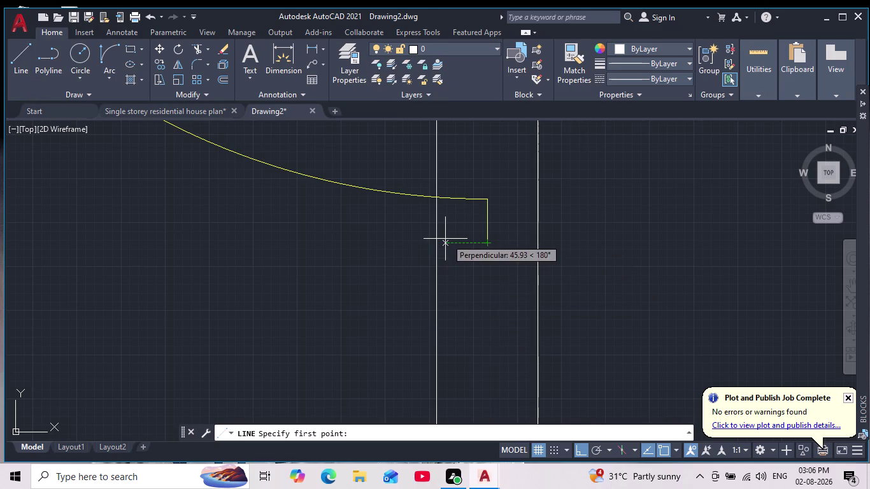
drag(437, 242, 441, 243)
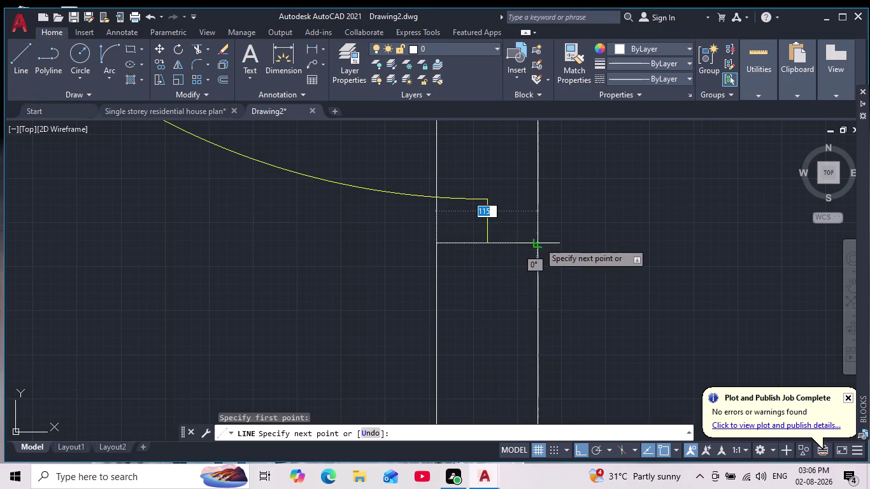
click(539, 242)
key(Escape)
scroll(down, 3)
middle_drag(544, 244, 542, 286)
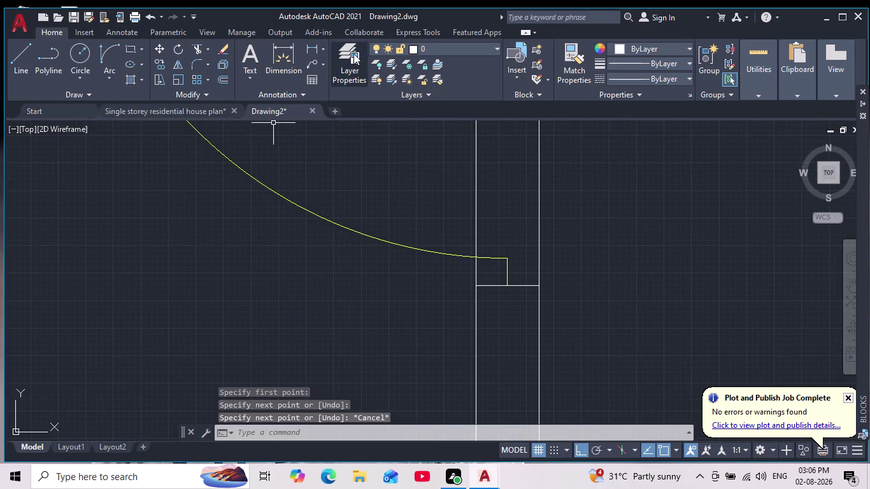
click(202, 48)
scroll(down, 3)
Fence-trim the wall lines crossing the new door opening.
middle_drag(482, 227, 477, 251)
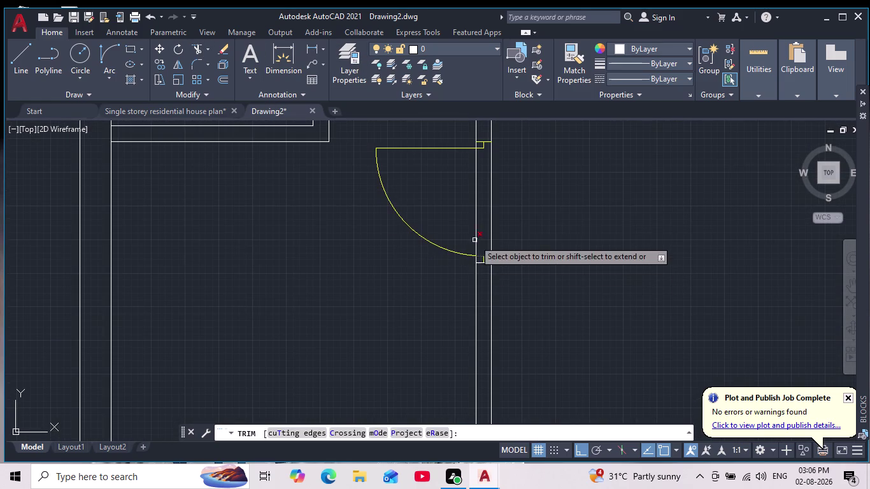
drag(464, 210, 532, 213)
scroll(down, 3)
middle_click(531, 216)
scroll(up, 3)
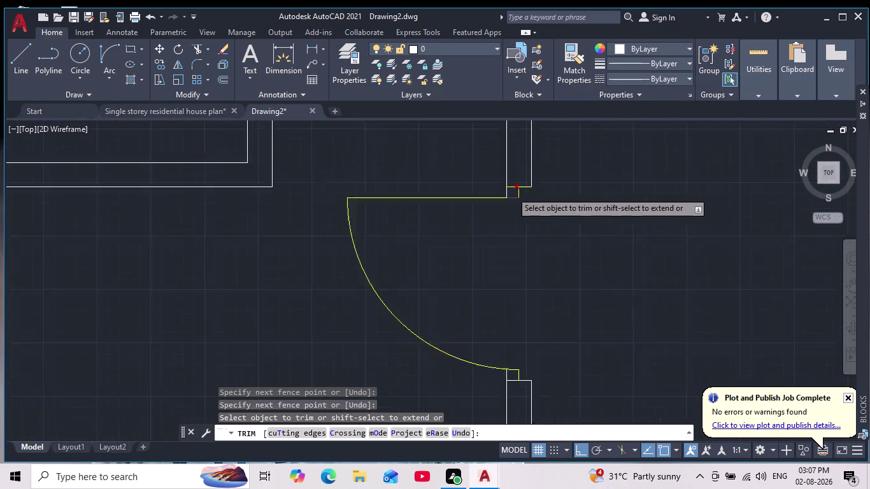
scroll(up, 3)
scroll(up, 3)
Trim the remaining wall pieces along the opening, then end TRIM.
drag(518, 189, 378, 170)
scroll(down, 3)
middle_drag(614, 299, 595, 212)
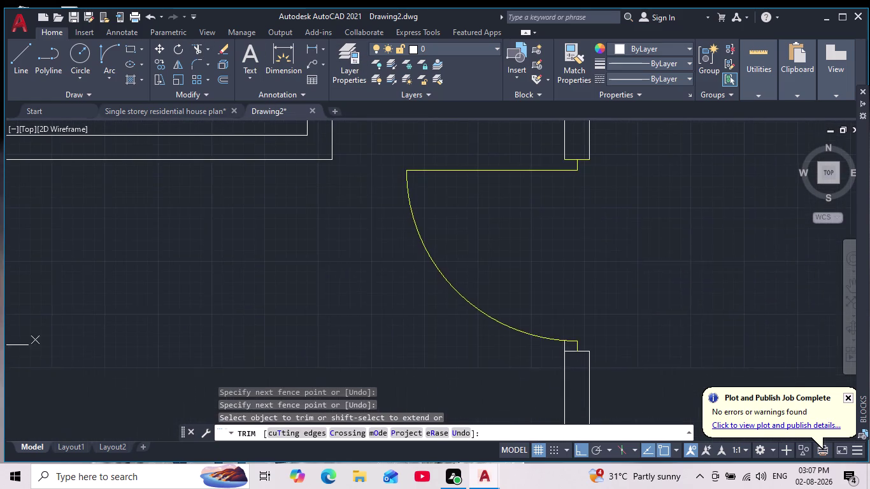
scroll(up, 3)
drag(685, 269, 621, 279)
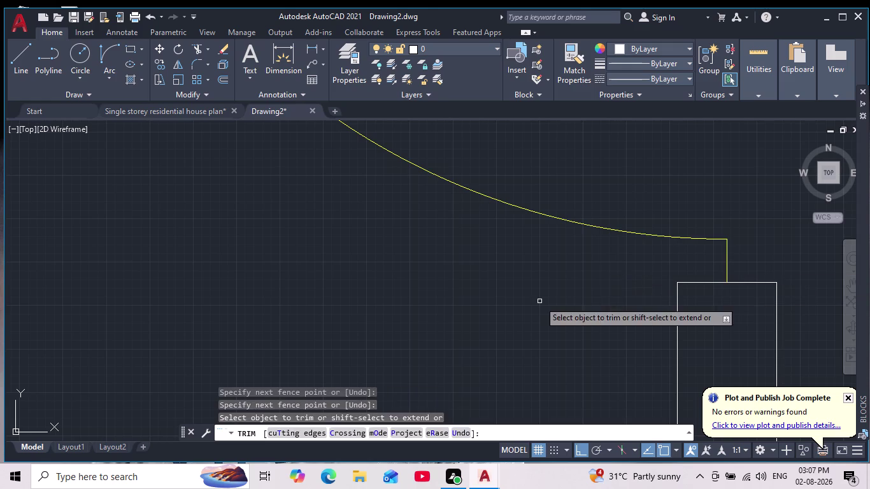
key(Escape)
key(Escape)
scroll(down, 3)
middle_drag(545, 322, 598, 302)
scroll(down, 3)
middle_drag(580, 312, 544, 294)
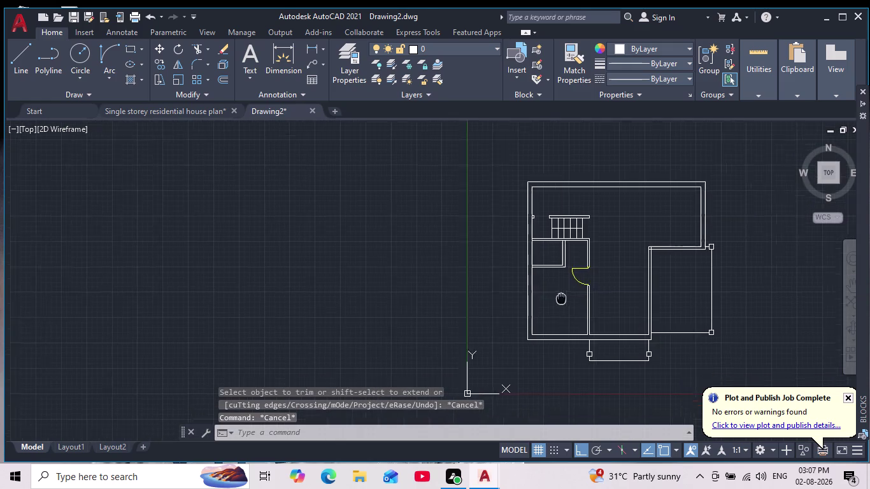
Zoom out, then zoom and pan in on the small room beside the new door.
middle_drag(543, 293, 513, 288)
scroll(down, 3)
scroll(up, 3)
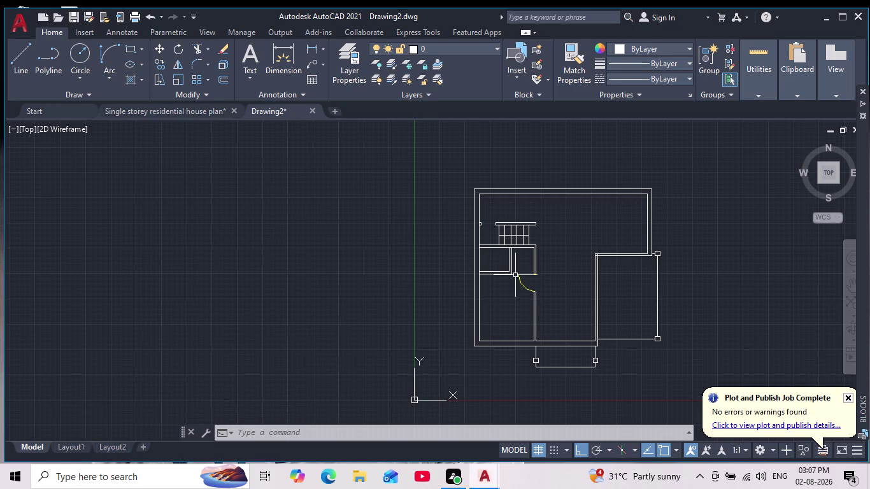
scroll(up, 3)
middle_drag(526, 271, 562, 306)
scroll(down, 3)
scroll(up, 3)
scroll(up, 3)
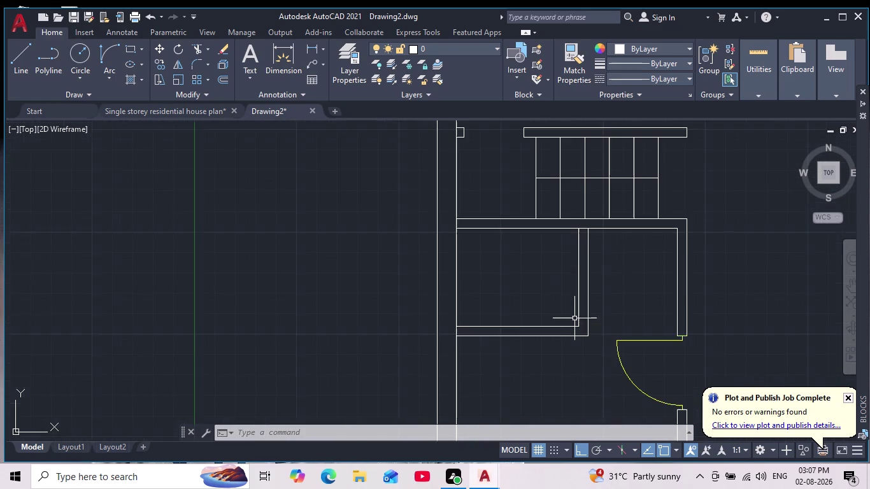
middle_drag(577, 318, 553, 286)
scroll(down, 3)
scroll(up, 3)
middle_drag(544, 295, 559, 336)
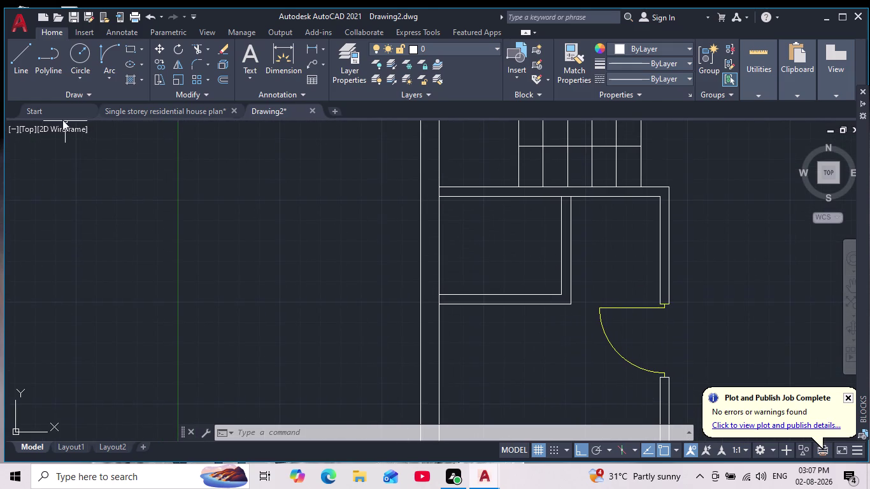
click(25, 63)
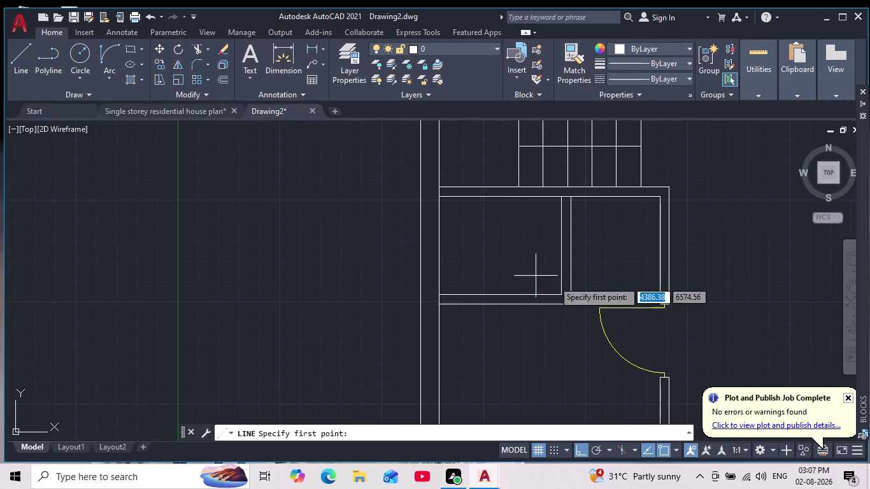
Draw a vertical line down from the room's wall corner.
scroll(up, 3)
click(474, 273)
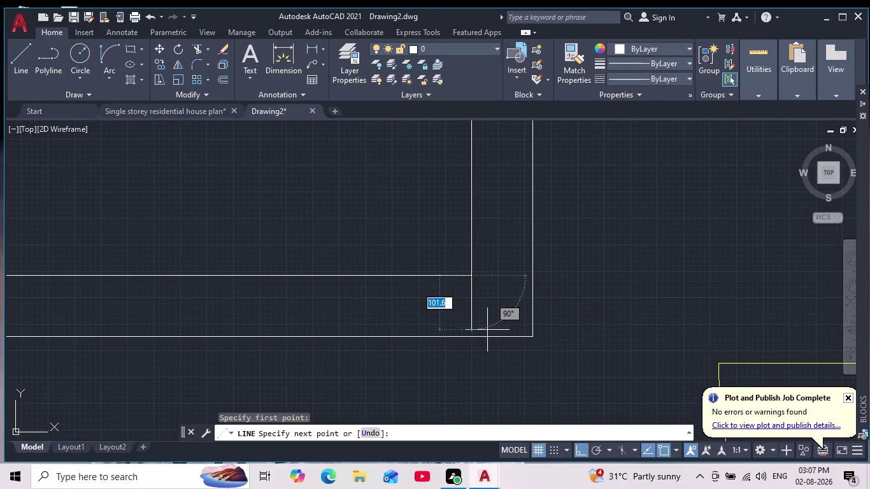
click(470, 336)
key(Escape)
scroll(down, 3)
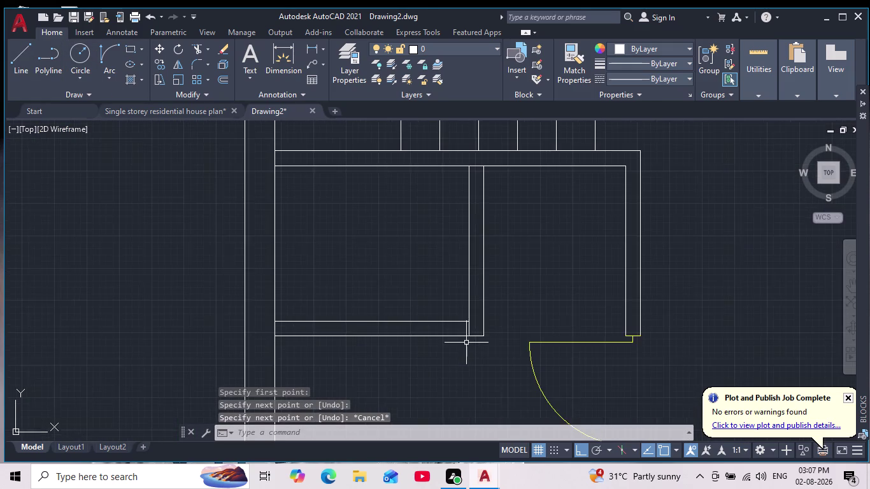
middle_drag(464, 343, 467, 333)
Make the doors layer current and draw a yellow line down the wall opening.
click(458, 52)
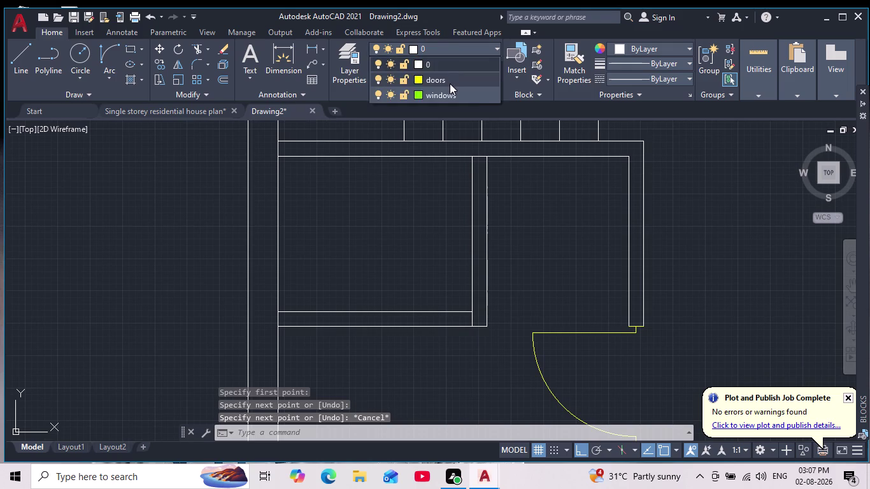
click(449, 83)
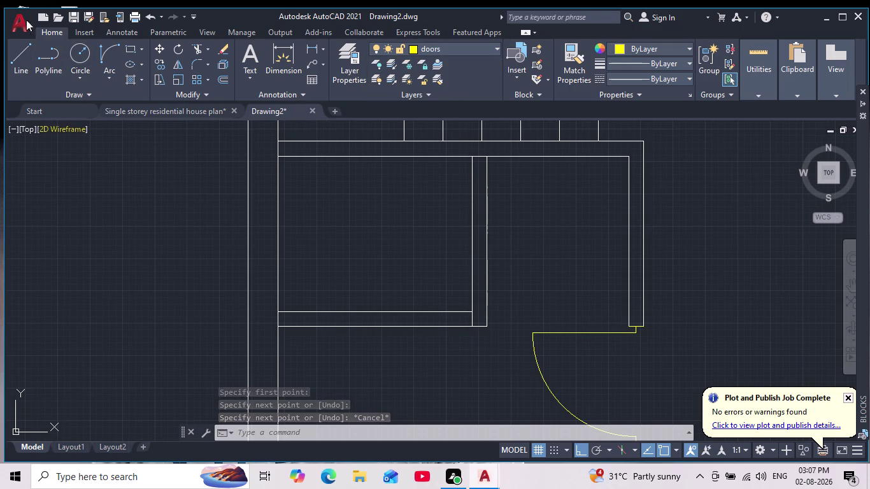
click(24, 69)
scroll(up, 3)
middle_drag(450, 311, 438, 242)
scroll(up, 3)
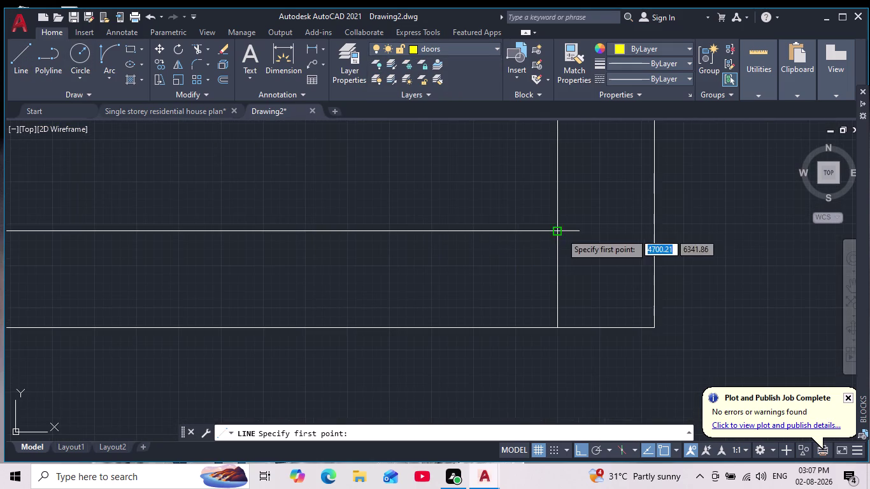
click(558, 234)
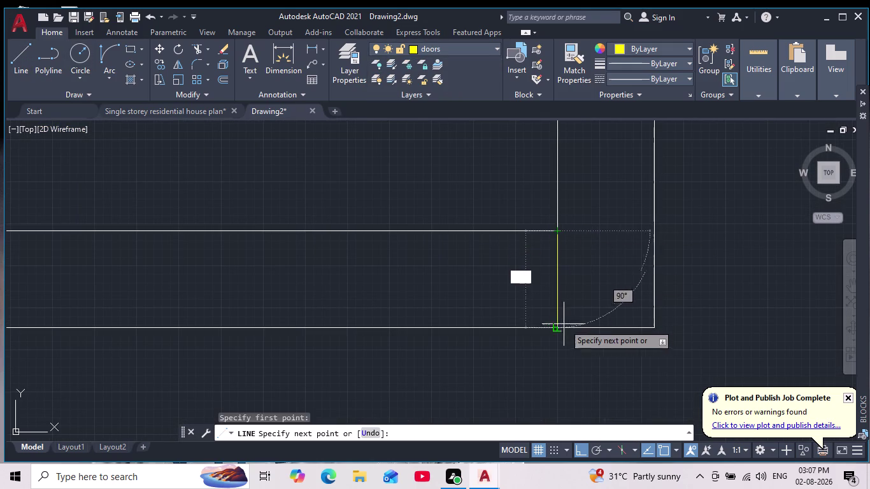
click(556, 327)
key(Escape)
Draw the door leaf as connected 50, 700 and 50 segments and select it.
key(space)
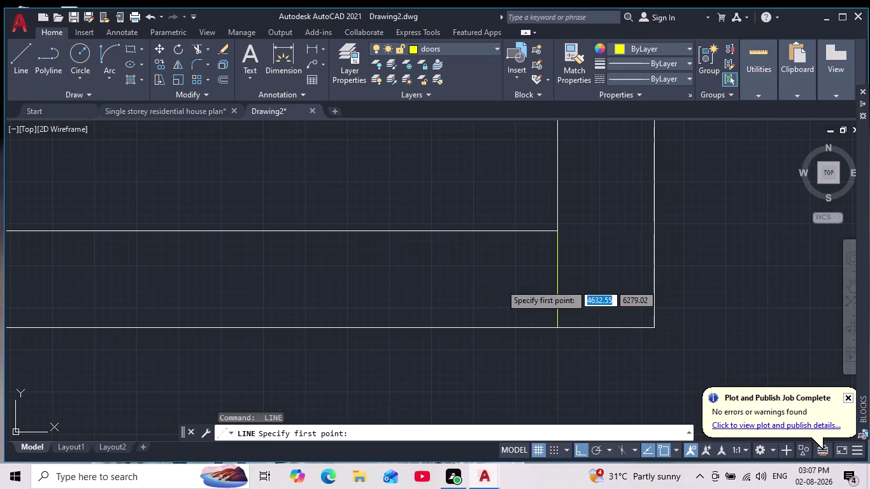
click(556, 278)
text(5)
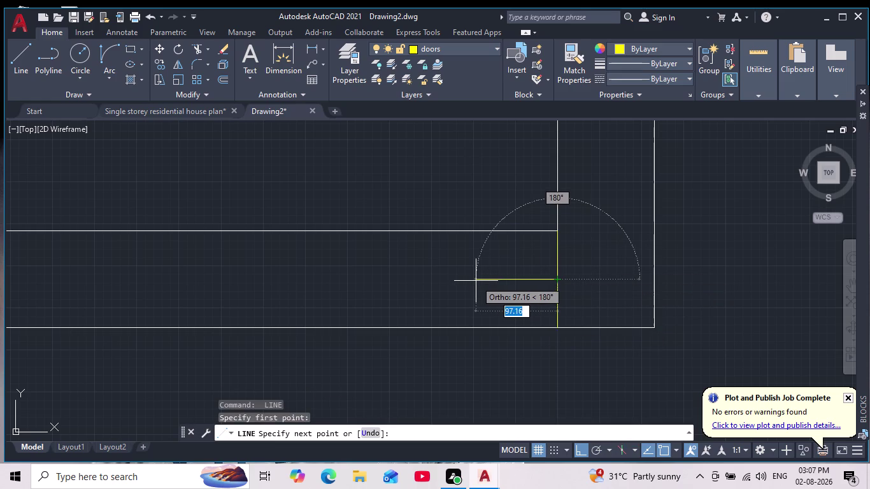
text(0)
key(Return)
scroll(down, 3)
middle_drag(259, 285, 510, 318)
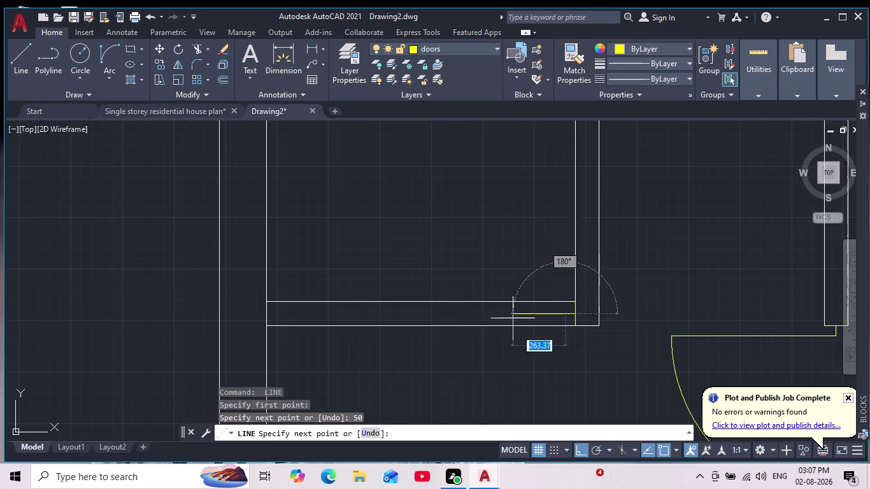
scroll(up, 3)
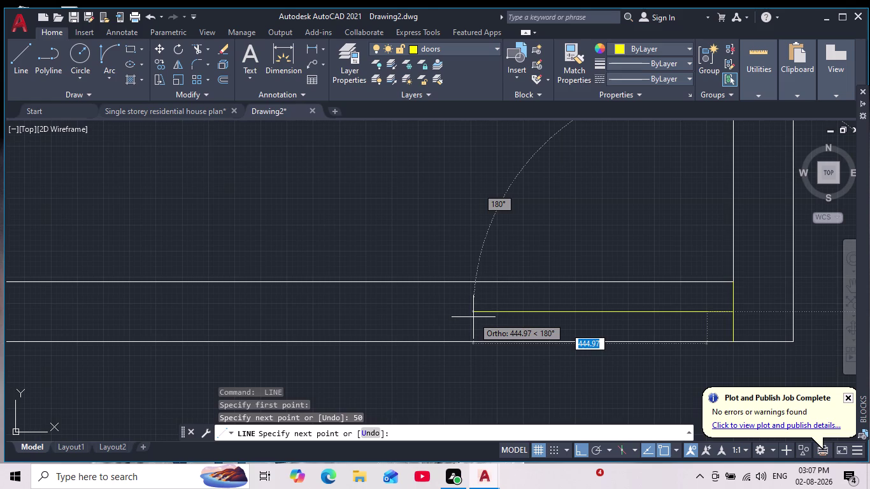
text(700)
key(Return)
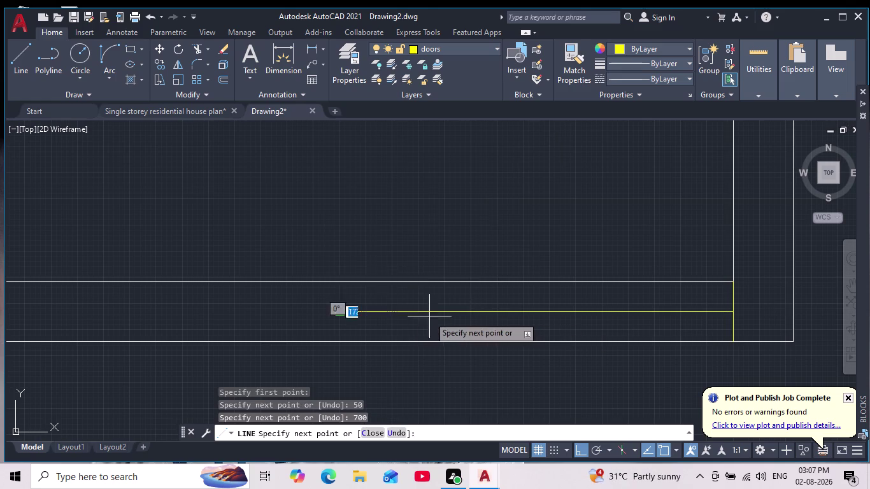
text(50)
key(Return)
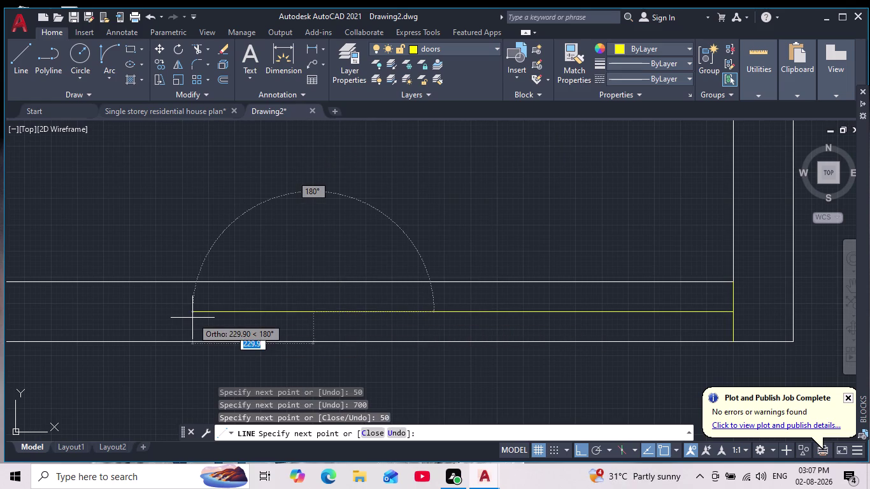
key(Escape)
click(516, 312)
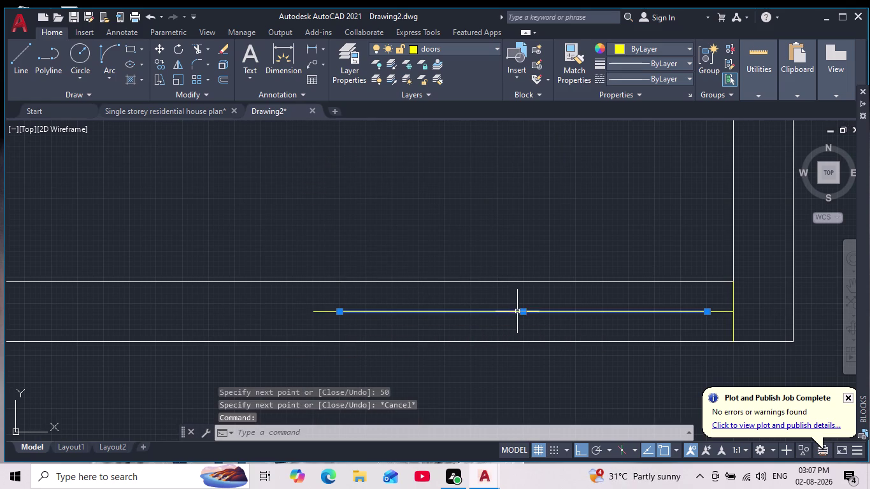
Rotate the door leaf 270° about the wall corner so it stands upright.
click(177, 47)
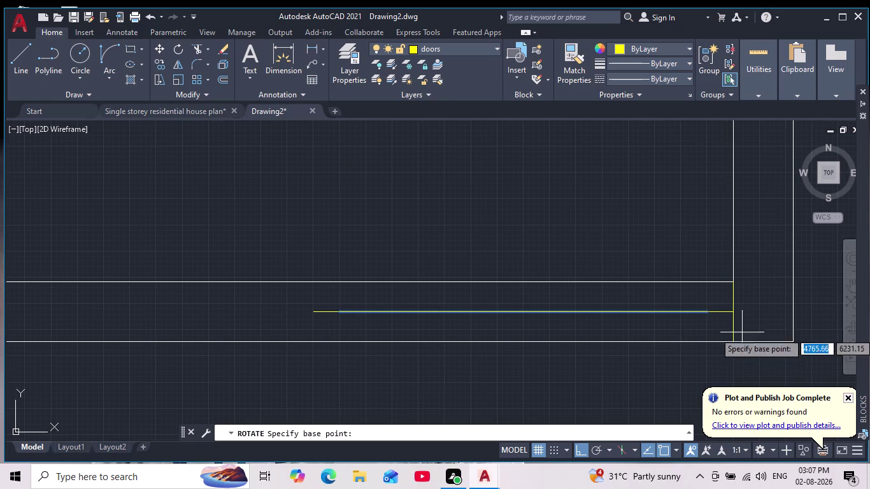
click(698, 312)
click(634, 385)
scroll(down, 3)
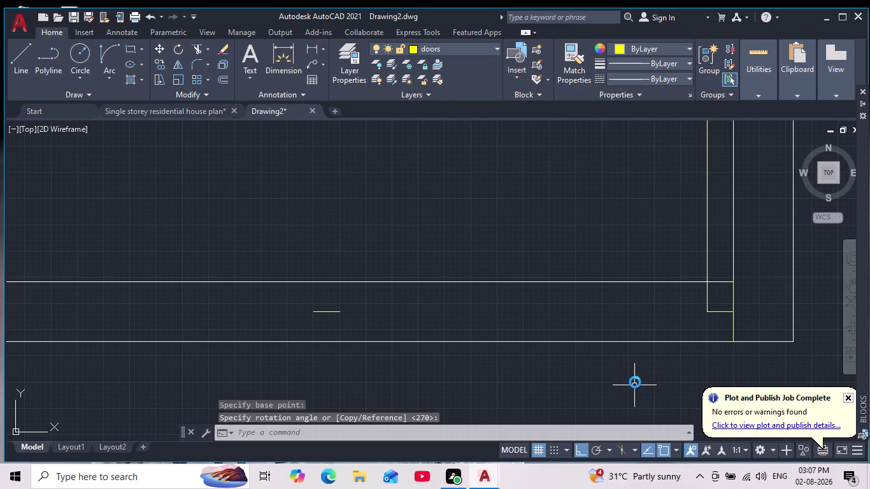
scroll(down, 3)
Draw the yellow swing arc from the leaf's free end to the opening edge.
click(111, 65)
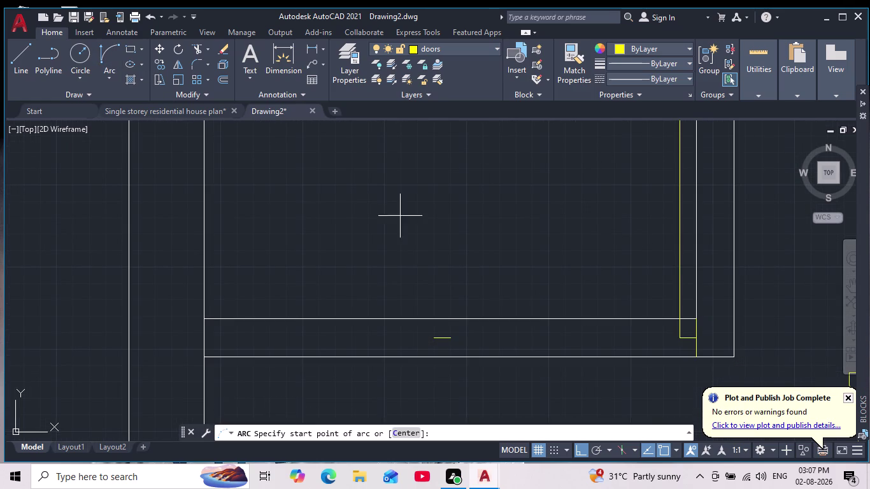
scroll(down, 3)
scroll(up, 3)
click(519, 224)
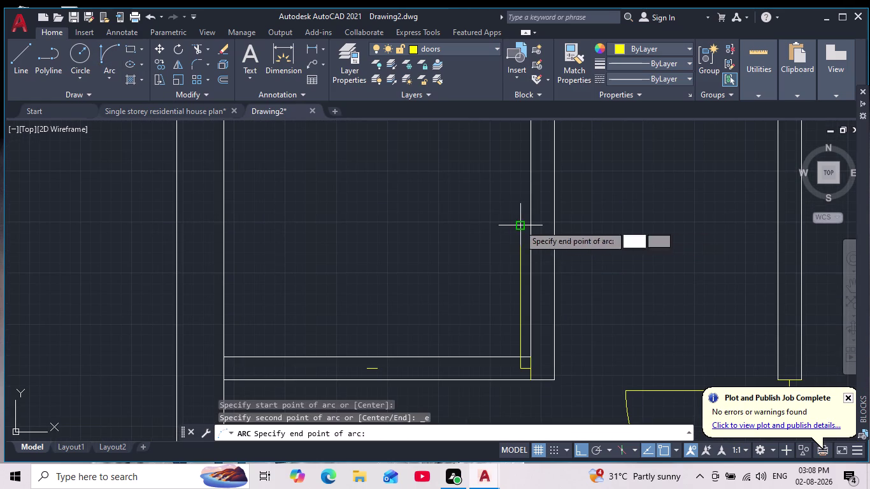
scroll(up, 3)
middle_drag(405, 351, 487, 245)
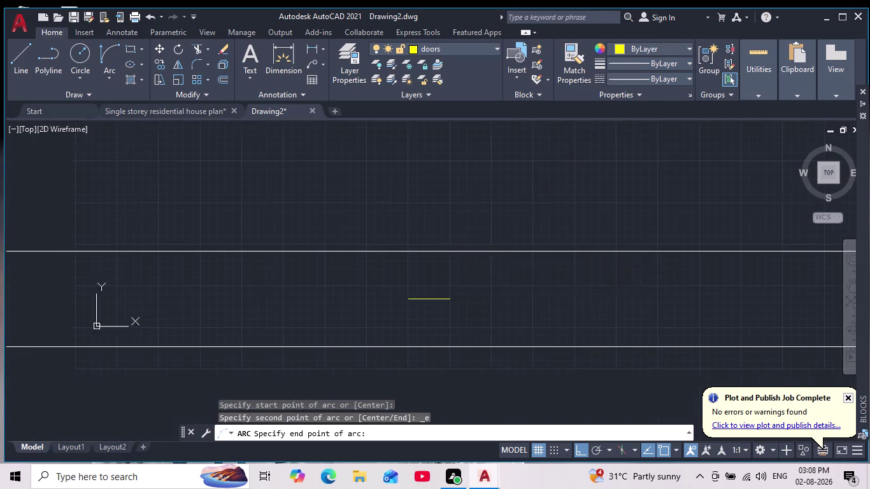
click(452, 300)
middle_drag(466, 199, 473, 271)
scroll(down, 3)
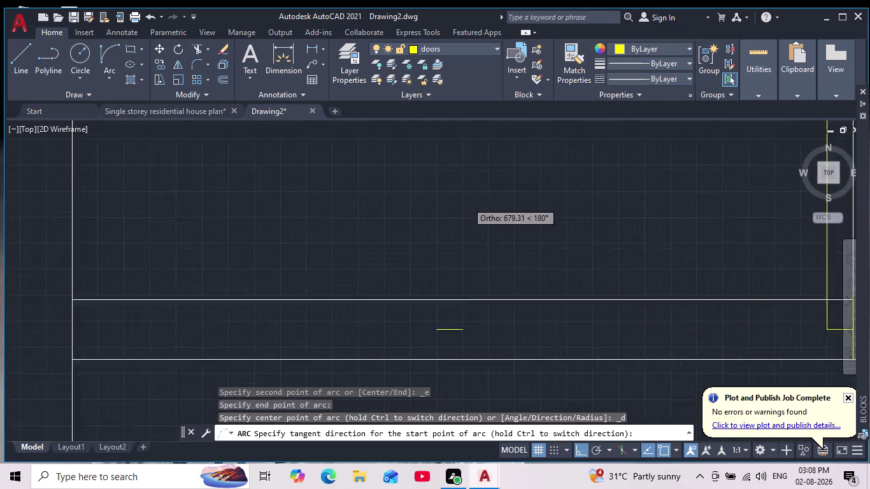
click(434, 183)
key(Escape)
key(Escape)
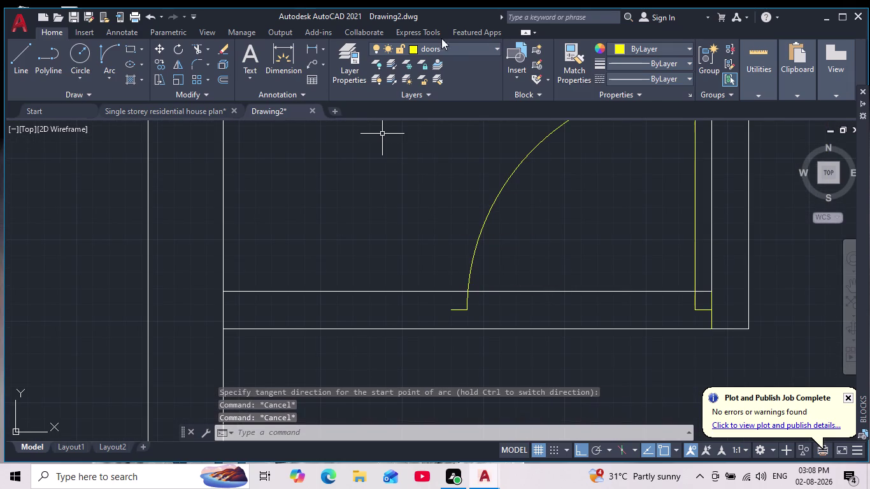
Make layer 0 the current layer again.
click(462, 54)
click(449, 64)
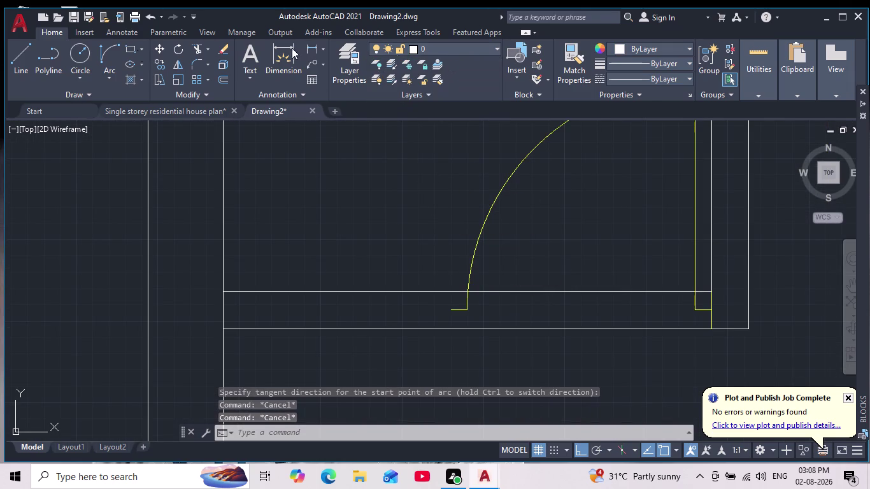
click(20, 54)
scroll(up, 3)
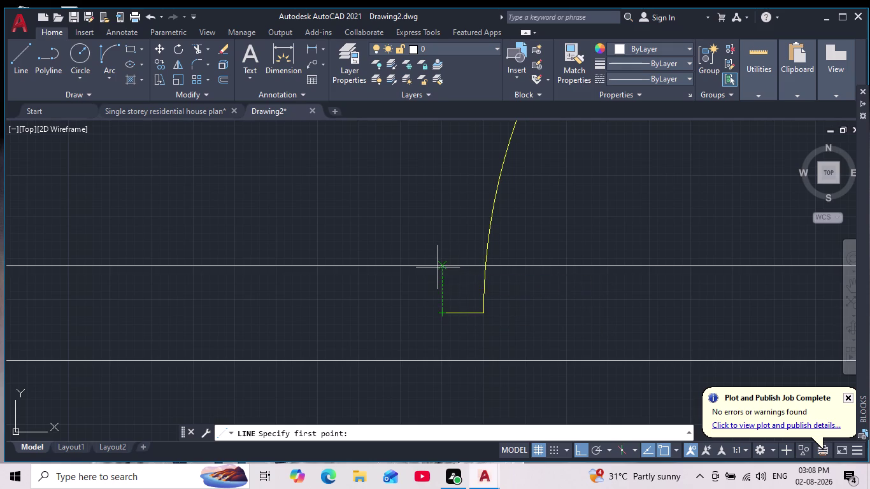
Draw the wall jamb line from the door corner down to the lower wall.
click(439, 265)
middle_drag(438, 337, 458, 285)
click(462, 310)
key(Escape)
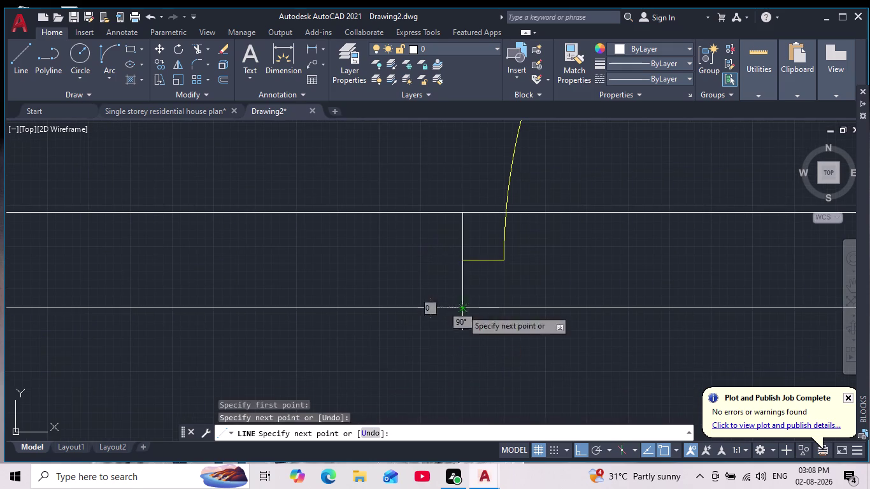
scroll(down, 3)
middle_drag(488, 317, 420, 297)
Fence-trim the wall lines across the first doorway.
click(193, 48)
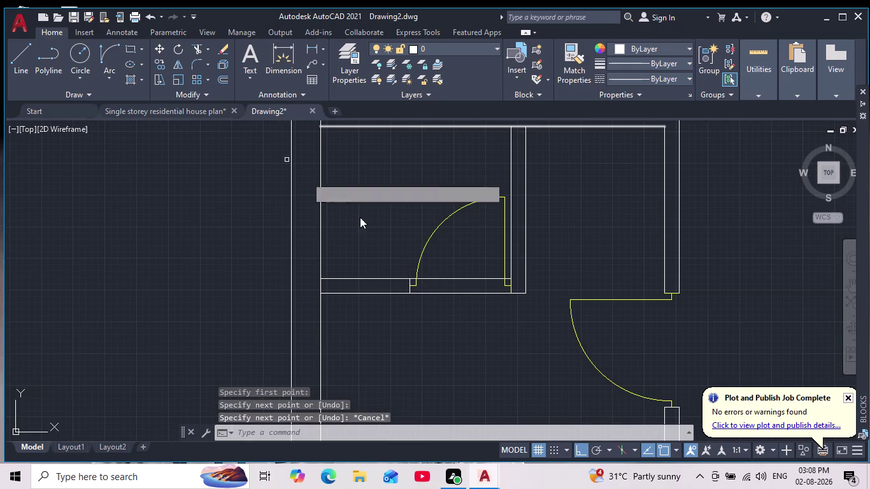
drag(447, 274, 445, 323)
scroll(up, 3)
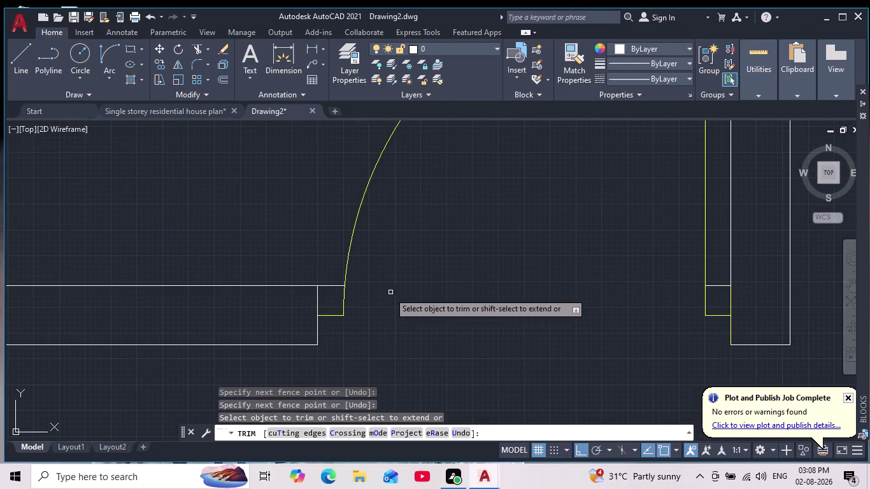
drag(337, 298, 330, 210)
Trim the remaining wall piece in the second doorway and review both openings.
scroll(down, 3)
scroll(up, 3)
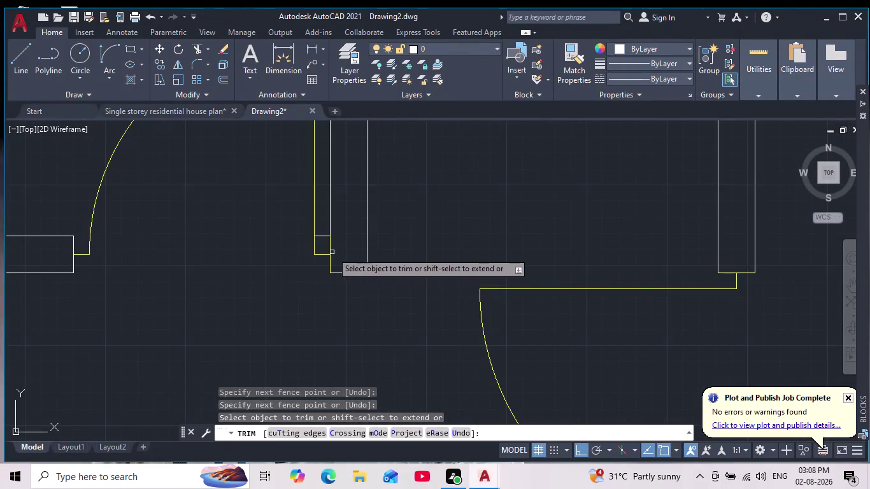
scroll(up, 3)
drag(302, 193, 276, 234)
key(Escape)
key(Escape)
scroll(down, 3)
scroll(down, 3)
middle_drag(538, 224, 523, 265)
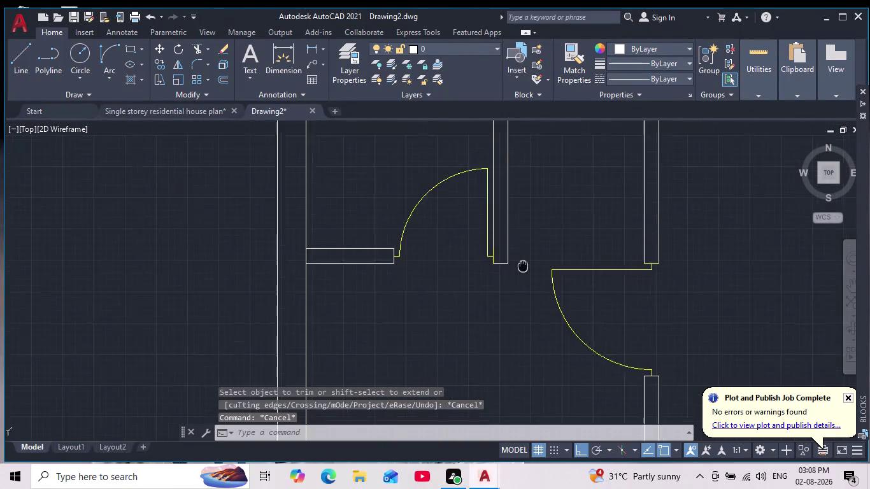
middle_drag(524, 266, 522, 270)
scroll(down, 3)
scroll(down, 3)
middle_drag(506, 313, 515, 278)
scroll(down, 3)
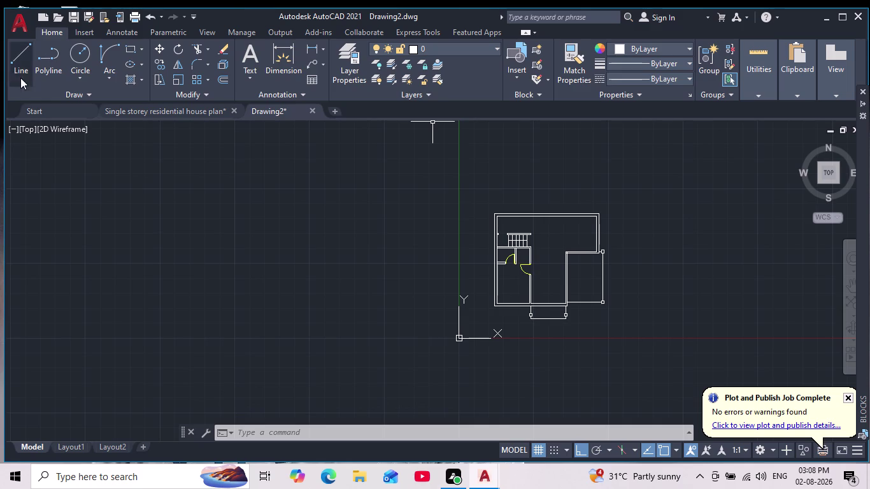
Start a wall line at the 1540 offset point and drop it vertically.
click(21, 60)
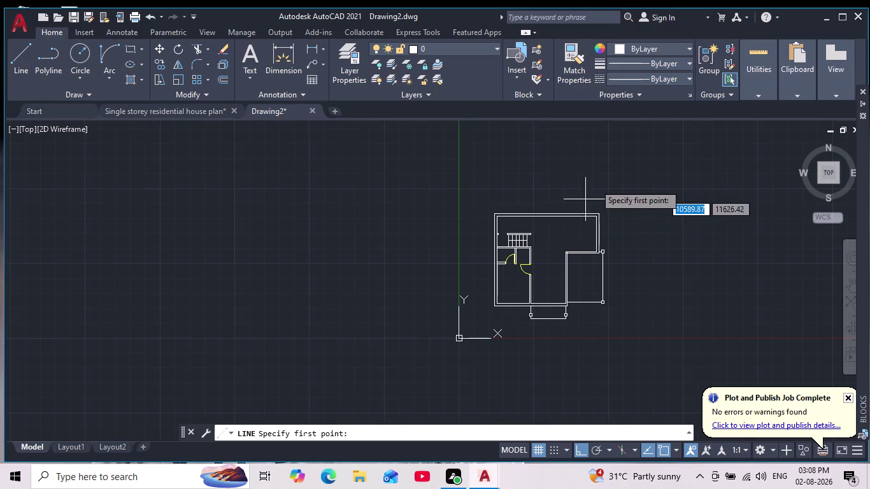
scroll(up, 3)
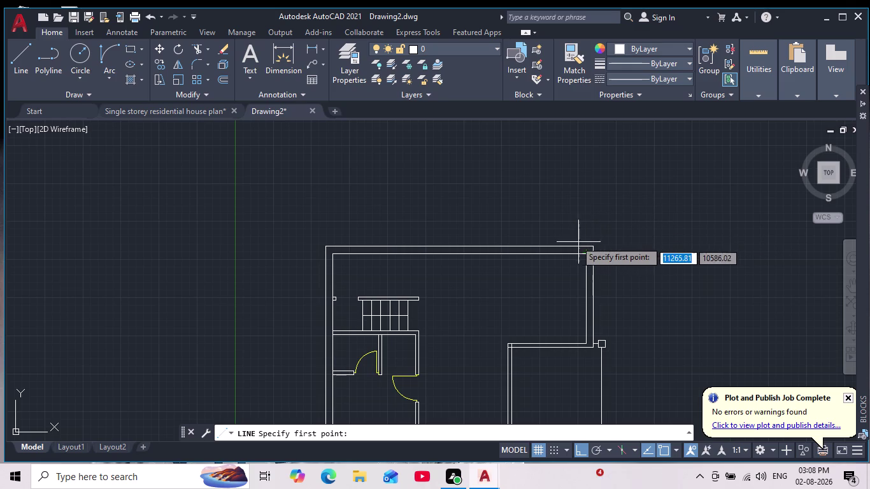
middle_click(668, 233)
scroll(up, 3)
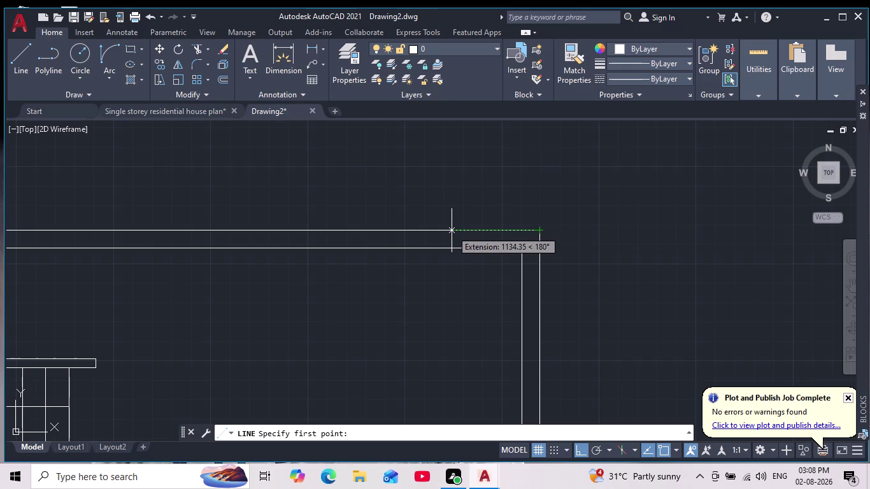
text(15)
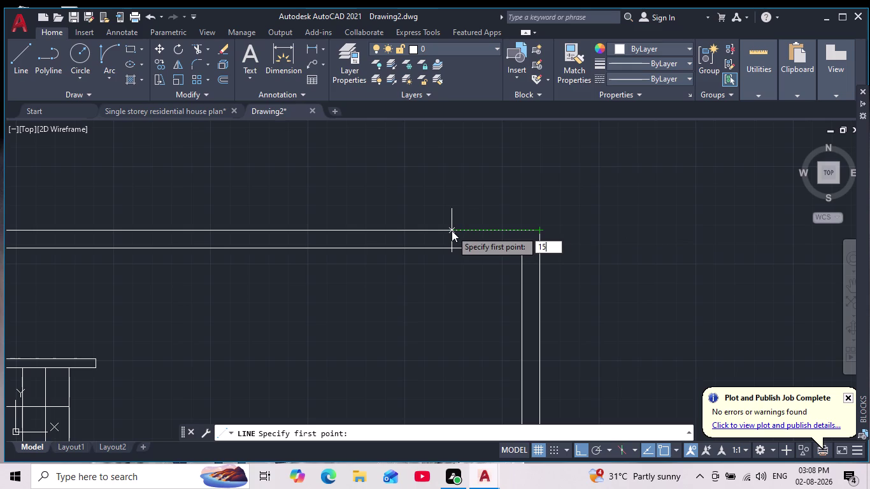
text(40)
key(Return)
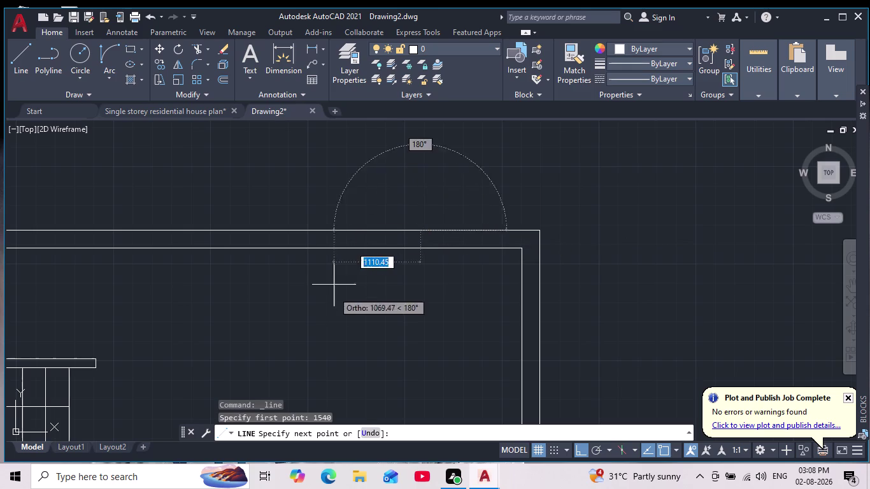
middle_drag(407, 308, 489, 189)
scroll(down, 3)
scroll(up, 3)
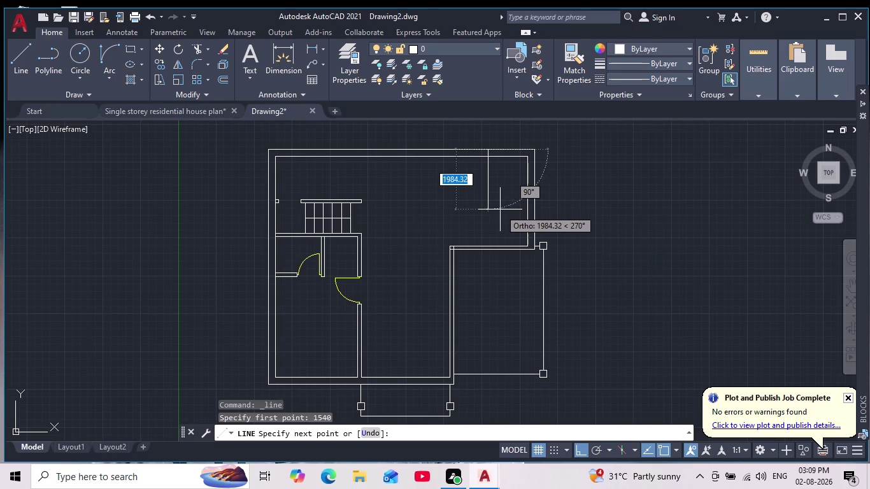
scroll(up, 3)
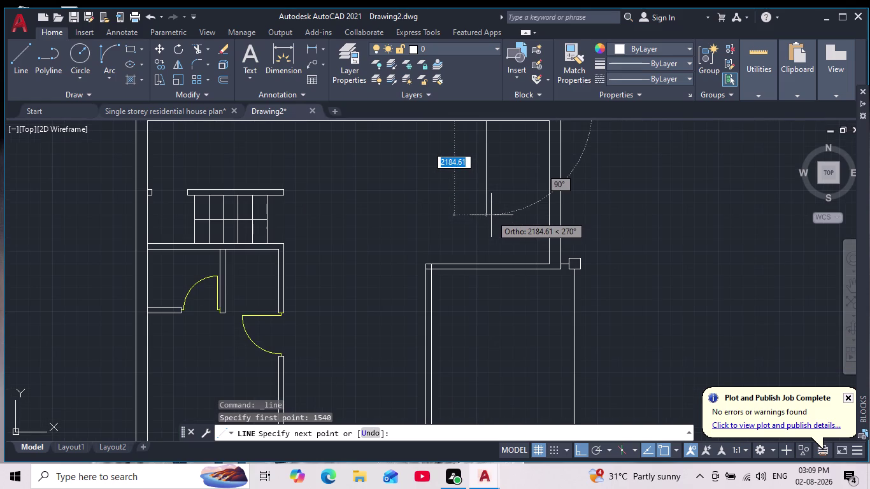
scroll(up, 3)
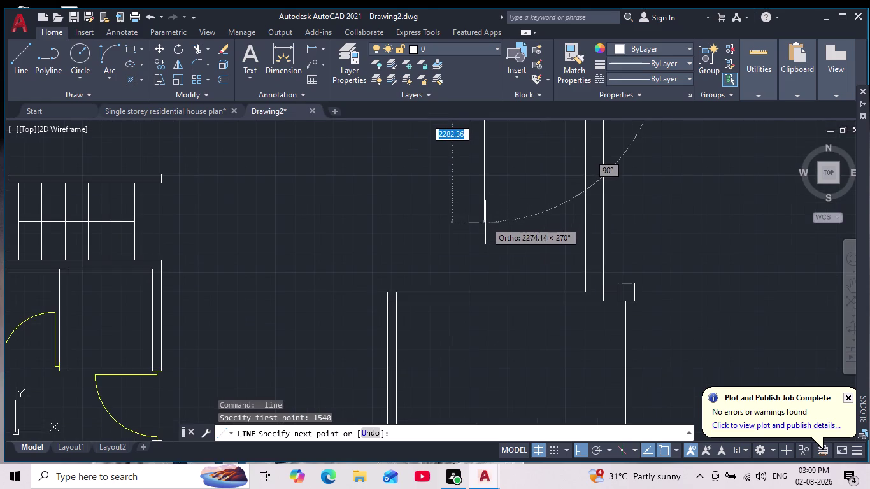
click(485, 222)
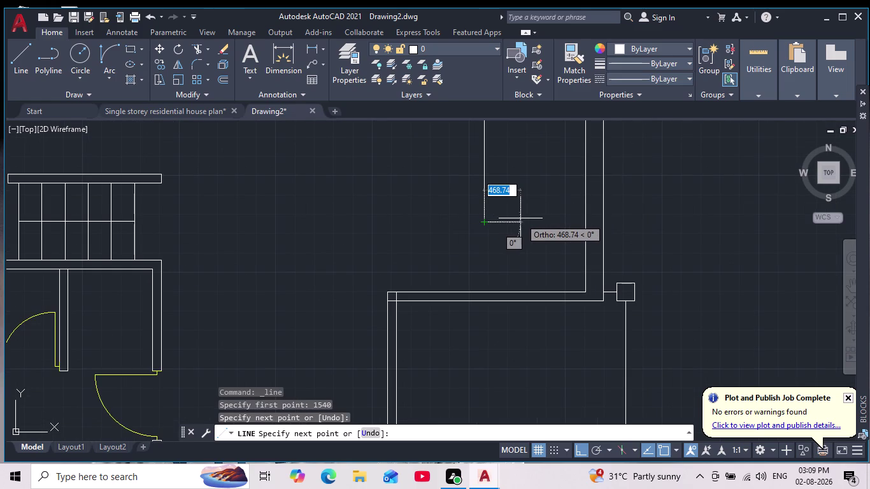
Add the 600-unit horizontal return to complete the L-shaped line.
scroll(up, 3)
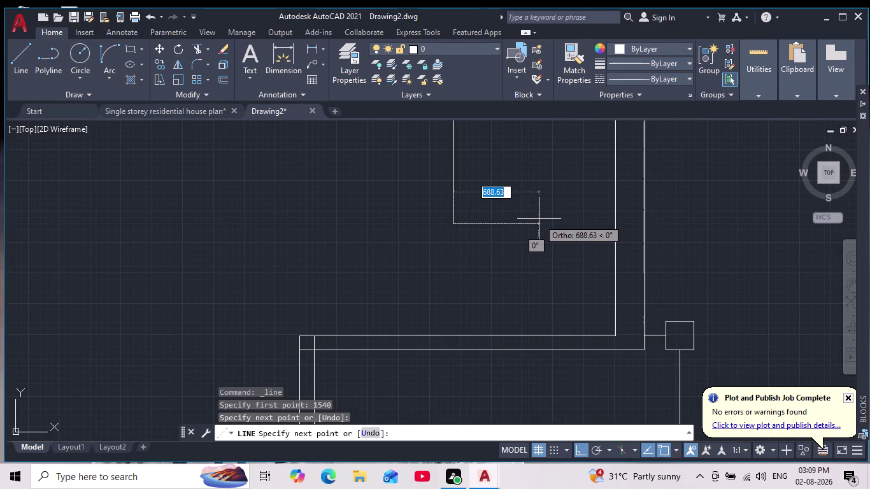
text(600)
key(Return)
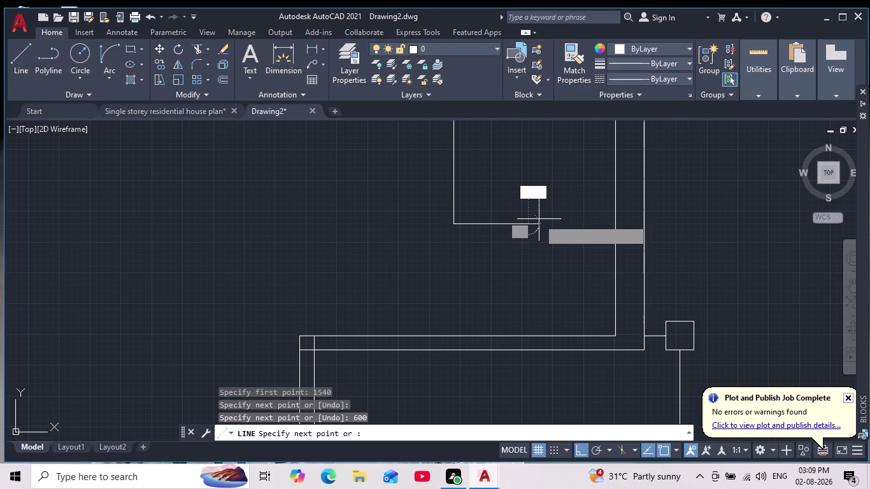
key(Escape)
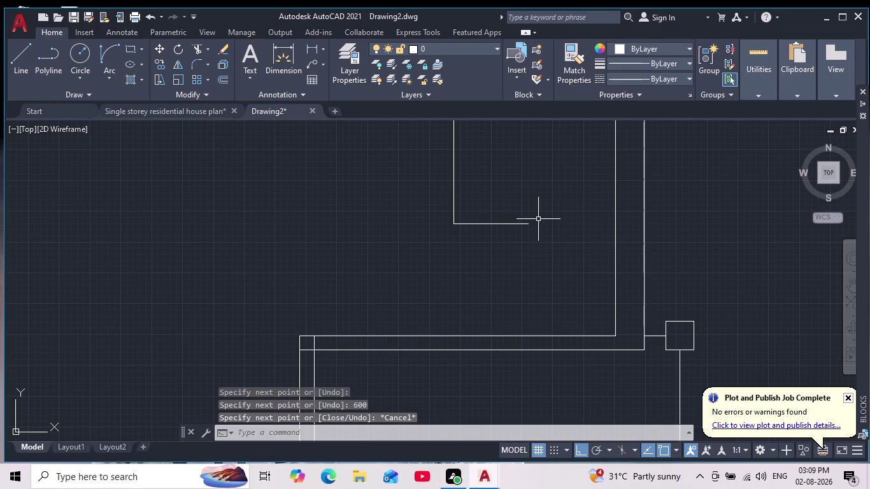
scroll(down, 3)
scroll(down, 3)
middle_drag(561, 221, 570, 289)
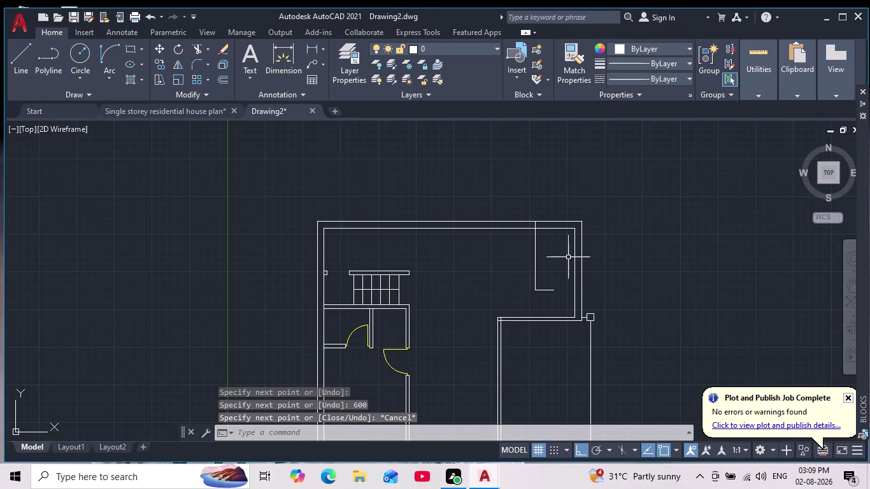
scroll(up, 3)
middle_drag(587, 284, 538, 265)
scroll(down, 3)
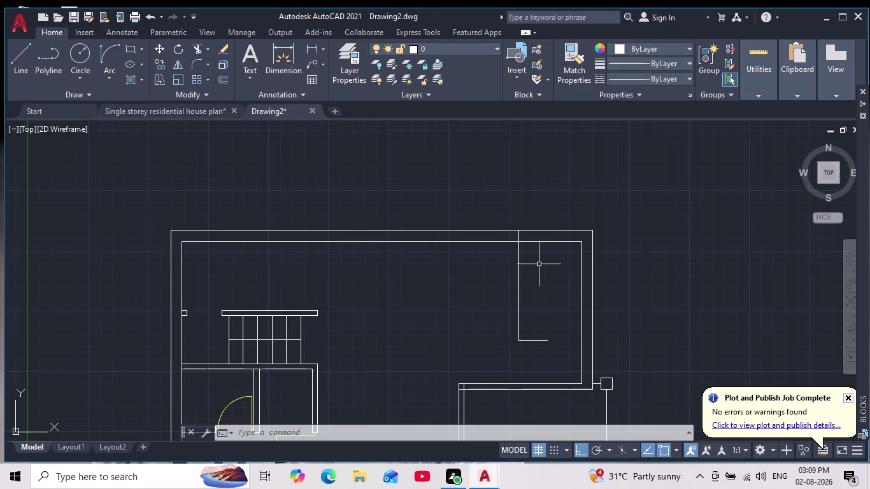
Offset the vertical and horizontal legs of the L-shaped line by 115.
key(o)
key(Return)
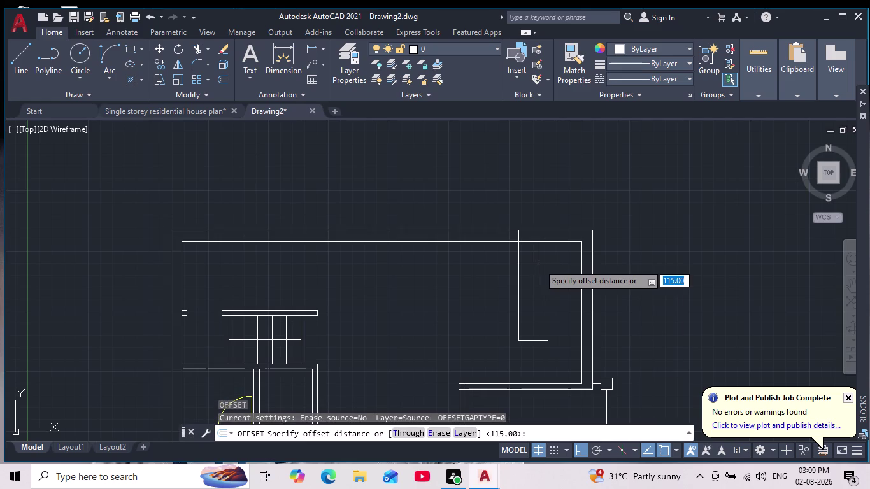
key(Return)
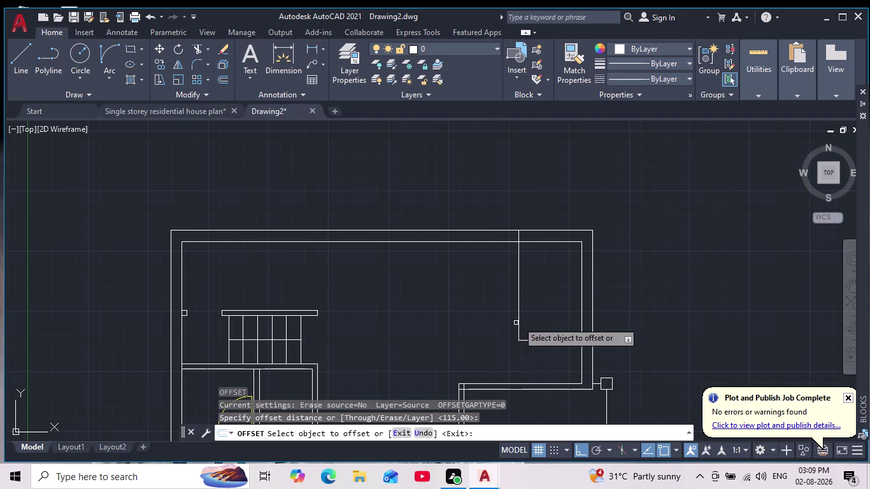
click(519, 306)
click(525, 306)
scroll(up, 3)
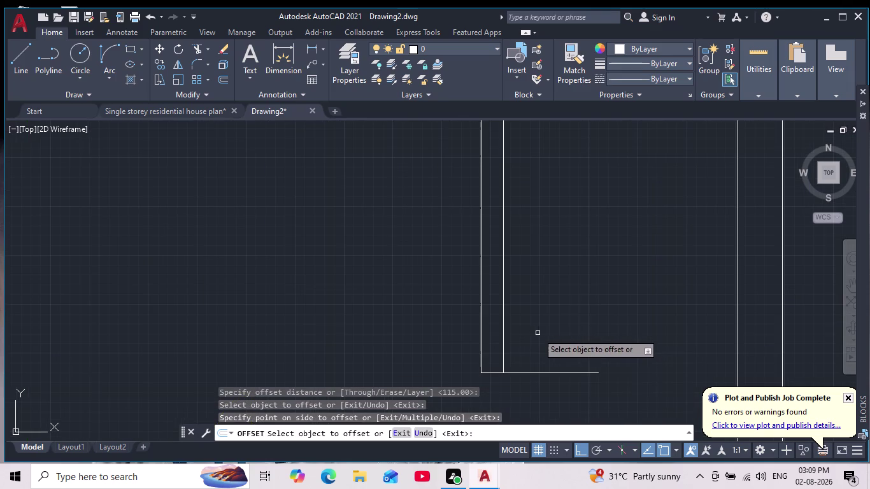
click(551, 373)
click(558, 337)
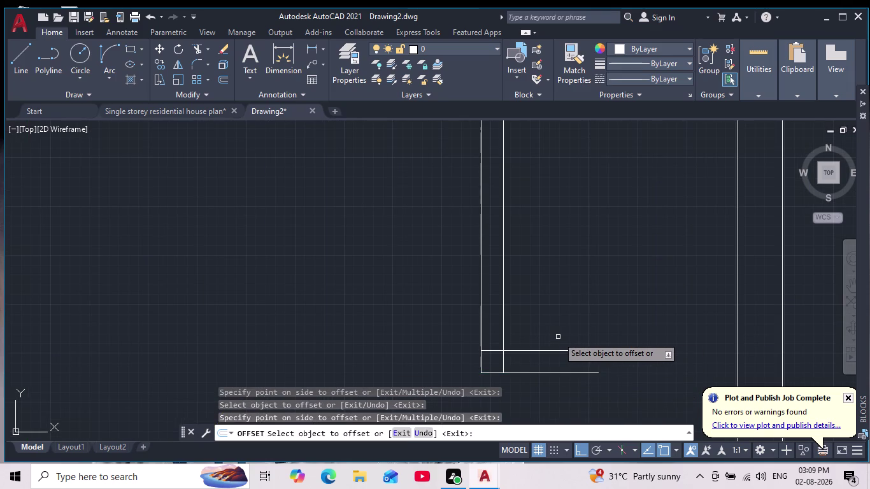
key(Escape)
scroll(down, 3)
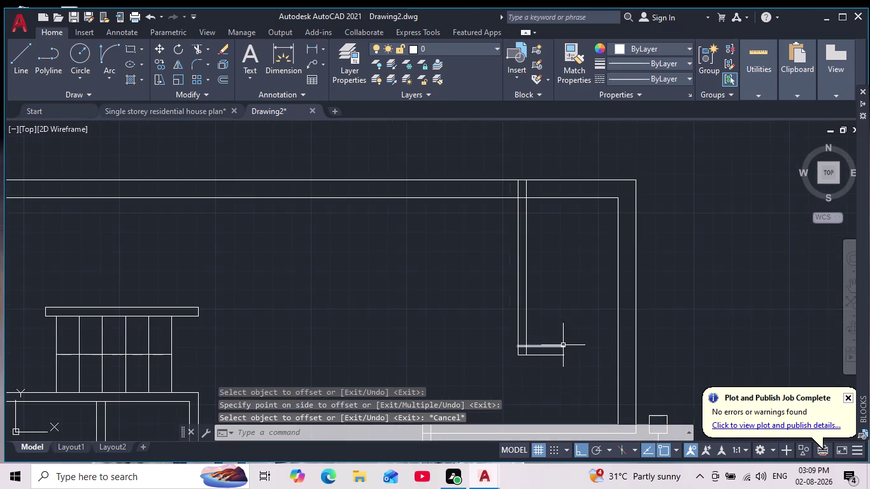
click(195, 52)
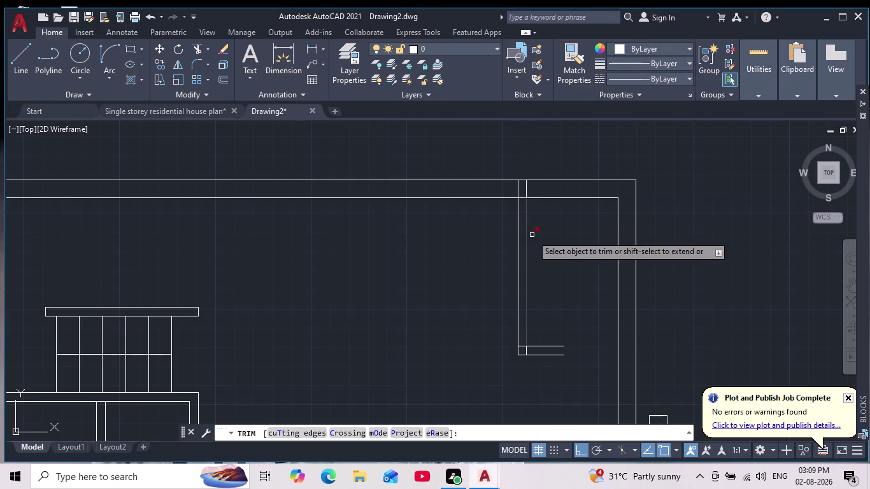
Trim the crossing lines where the new doubled wall meets the top outer wall.
scroll(up, 3)
drag(504, 189, 590, 192)
scroll(up, 3)
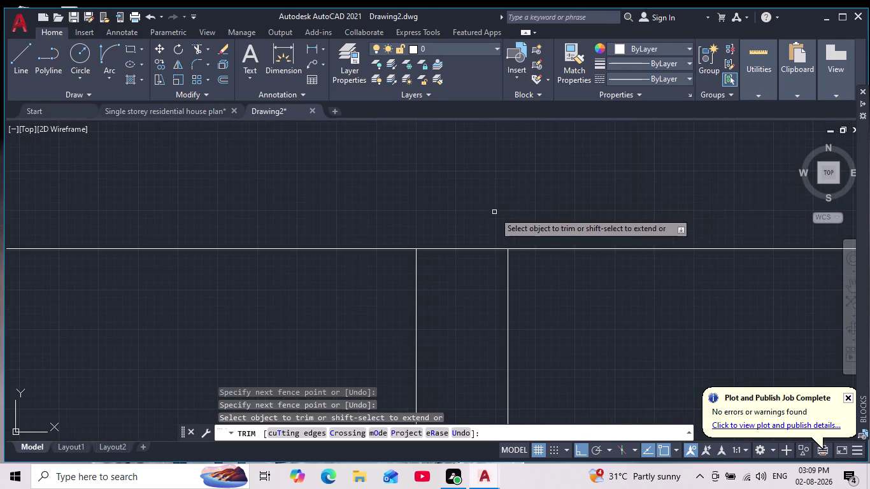
drag(472, 222, 477, 298)
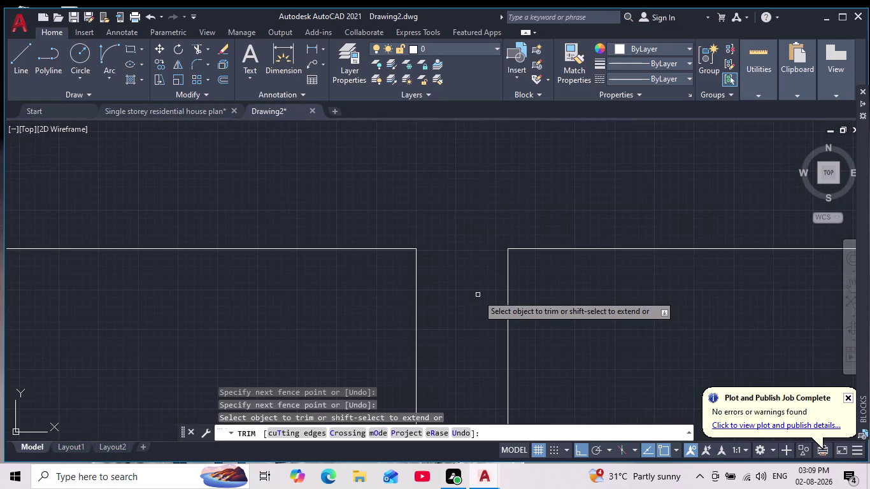
Trim the overlapping lines at the L-shaped wall's corner for a clean junction.
scroll(down, 3)
middle_drag(589, 349, 571, 241)
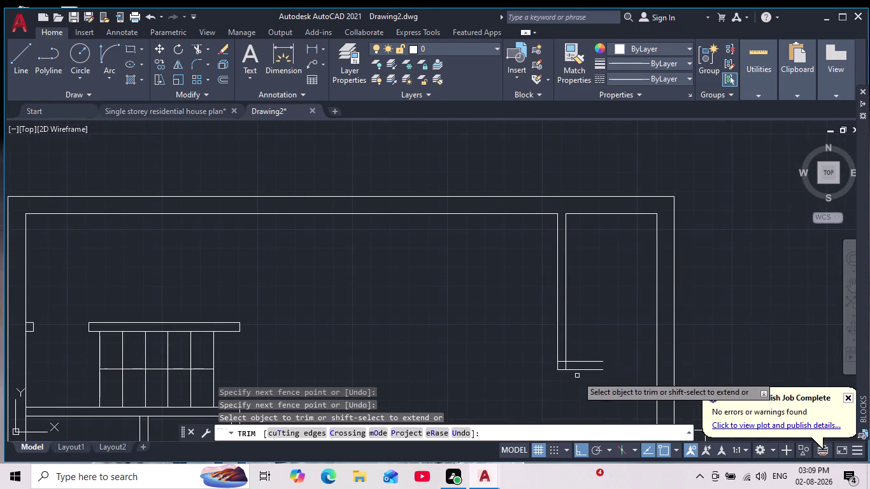
scroll(up, 3)
drag(511, 316, 566, 349)
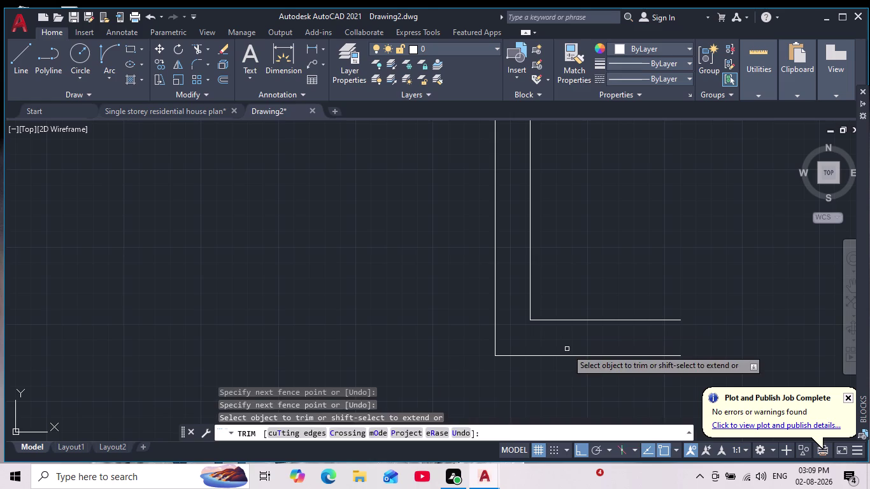
key(Escape)
key(Escape)
key(Escape)
key(Escape)
key(Escape)
key(Escape)
key(Escape)
scroll(down, 3)
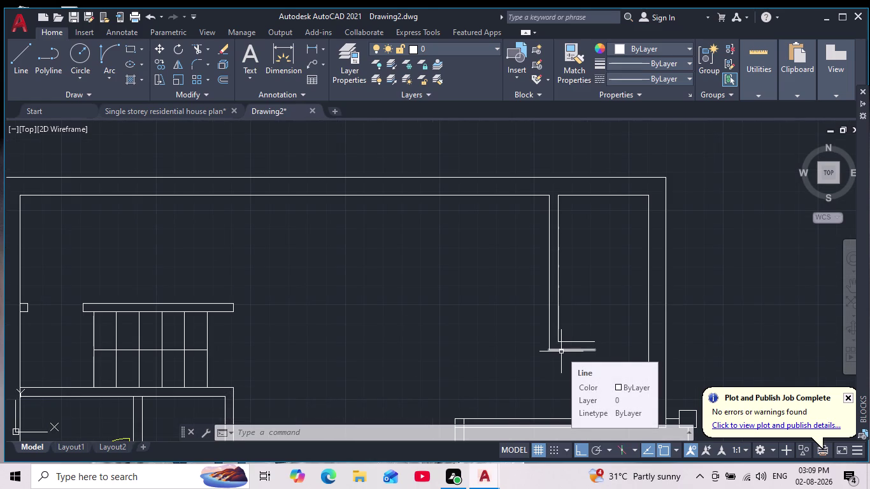
click(12, 68)
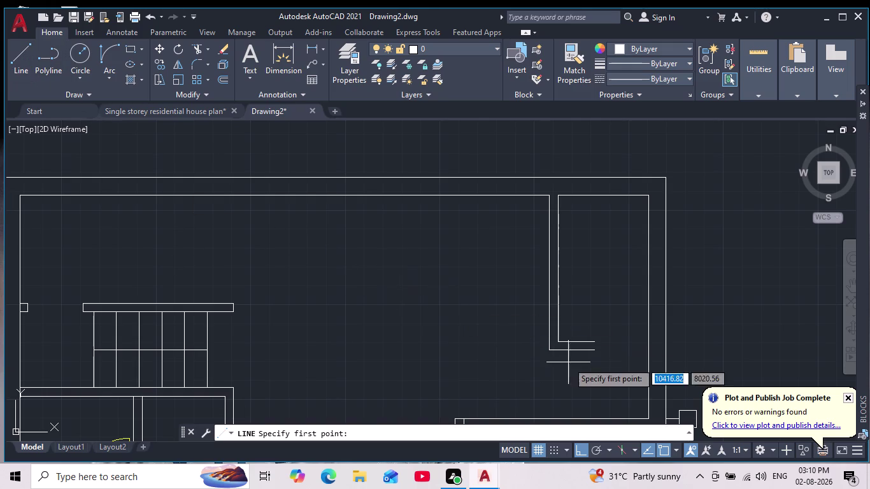
Cap the doubled wall's open end with a short line from the inner line to the outer line.
scroll(up, 3)
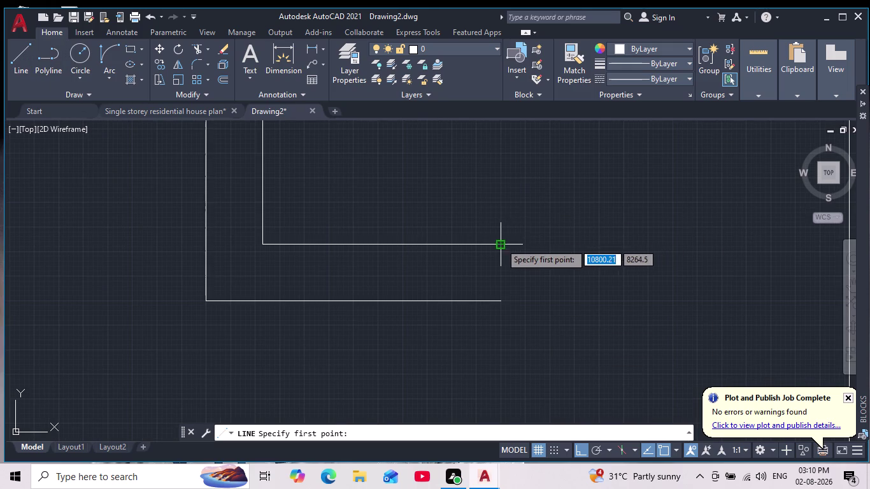
drag(501, 244, 501, 252)
click(499, 305)
key(Escape)
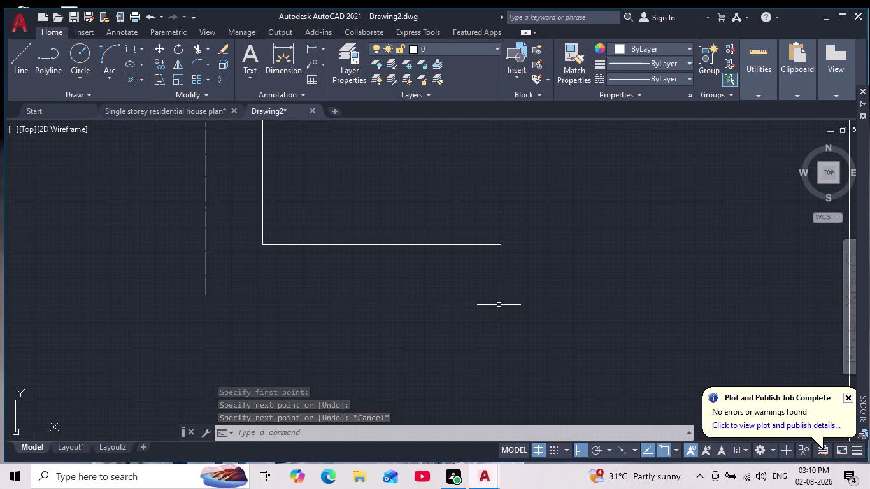
scroll(down, 3)
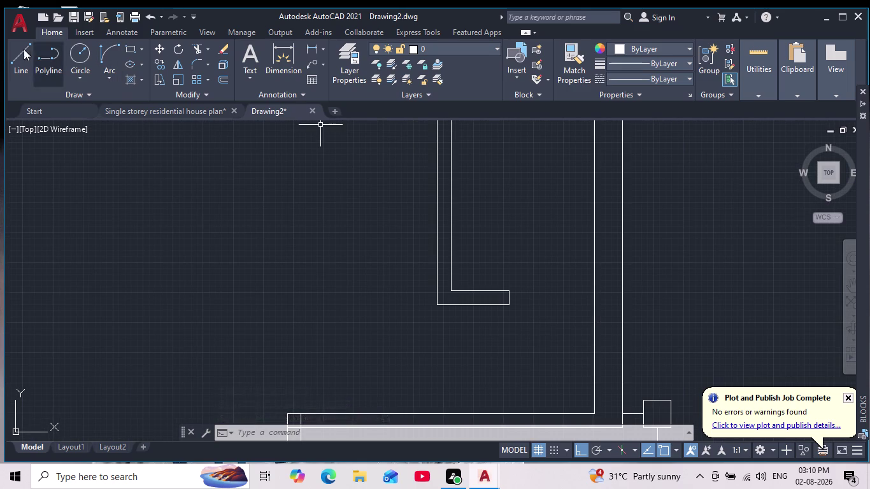
click(18, 58)
scroll(up, 3)
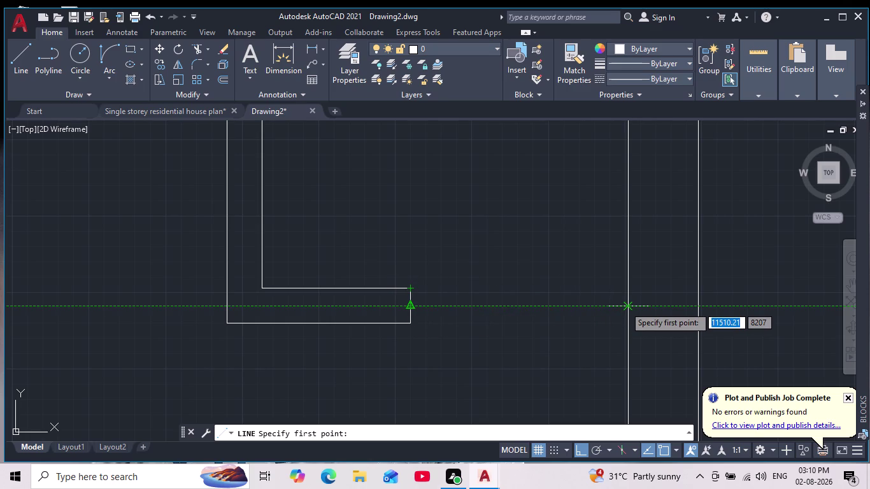
click(498, 47)
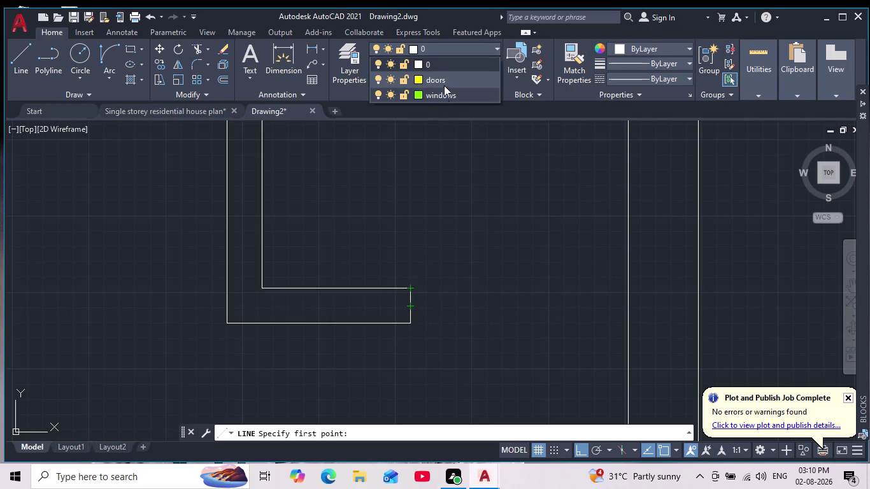
Make doors the current layer and draw a 50-long stub at the wall end.
click(447, 79)
click(19, 57)
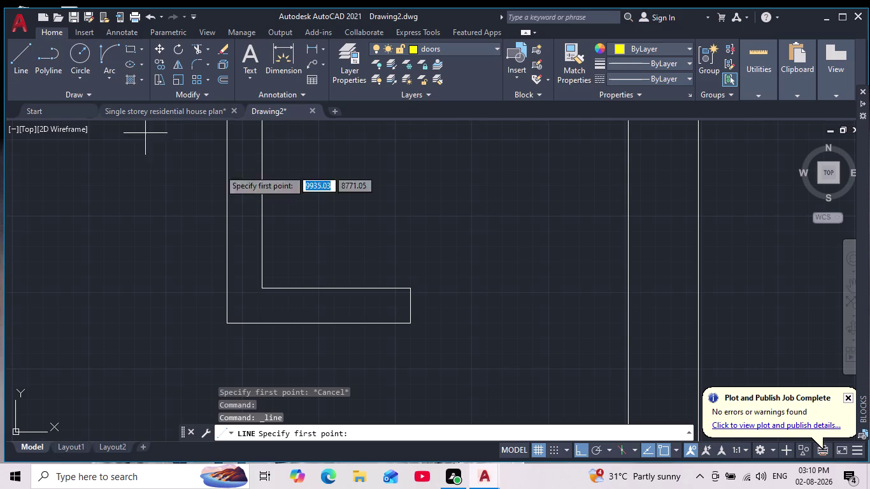
click(411, 309)
text(520)
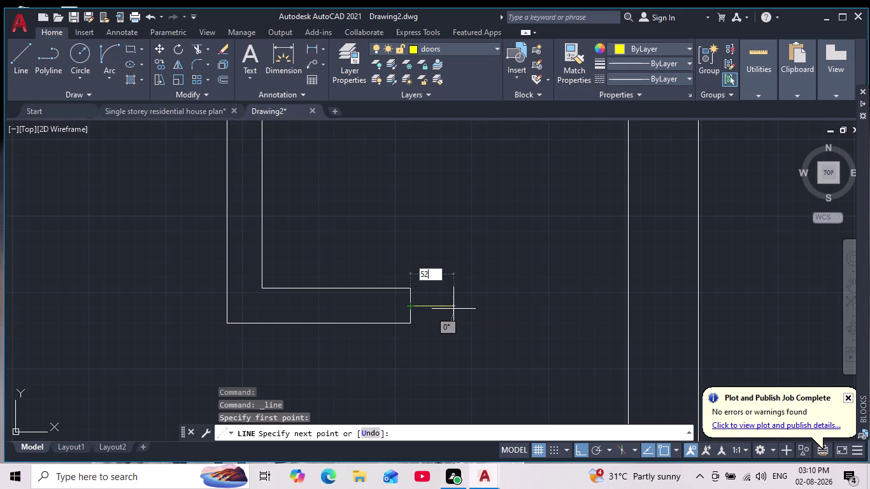
key(BackSpace)
key(BackSpace)
key(0)
key(Return)
key(Escape)
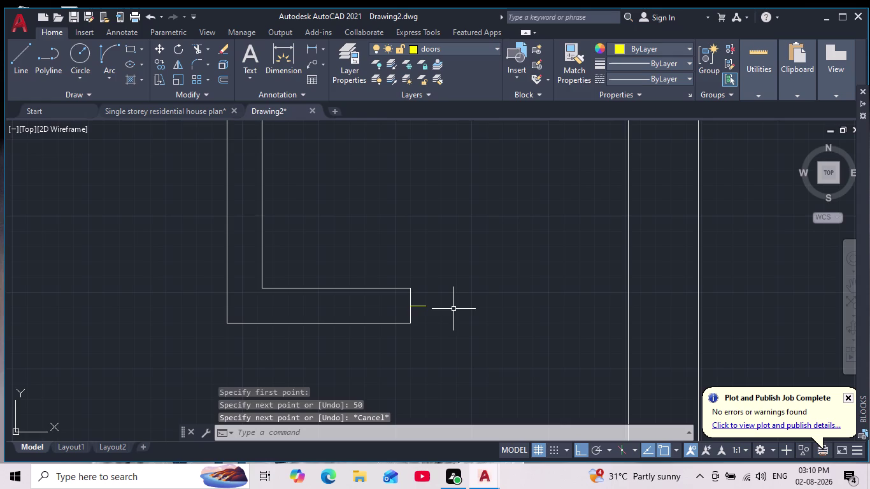
Draw a second 50-long stub on the opposite wall and a line across the opening.
scroll(up, 3)
key(Return)
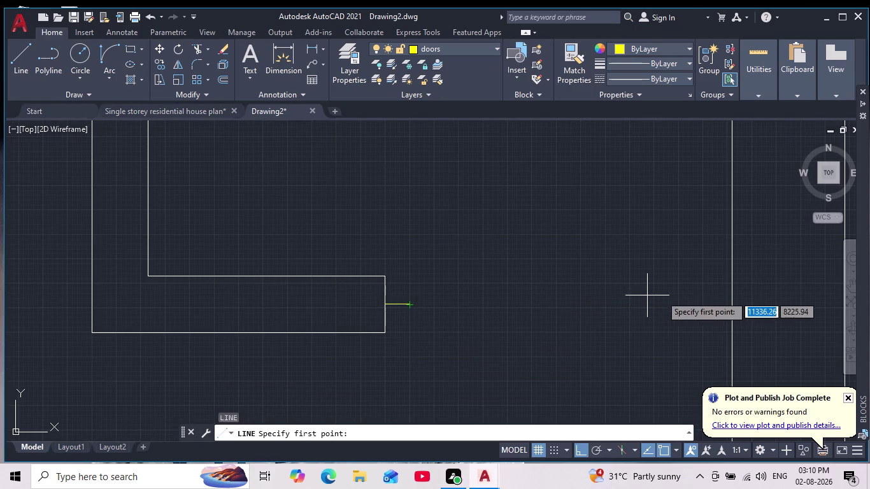
click(734, 301)
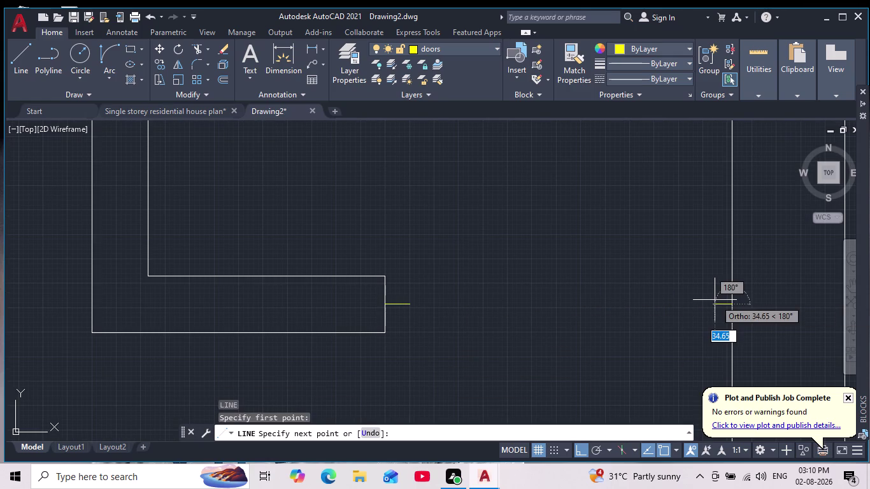
text(50)
key(Return)
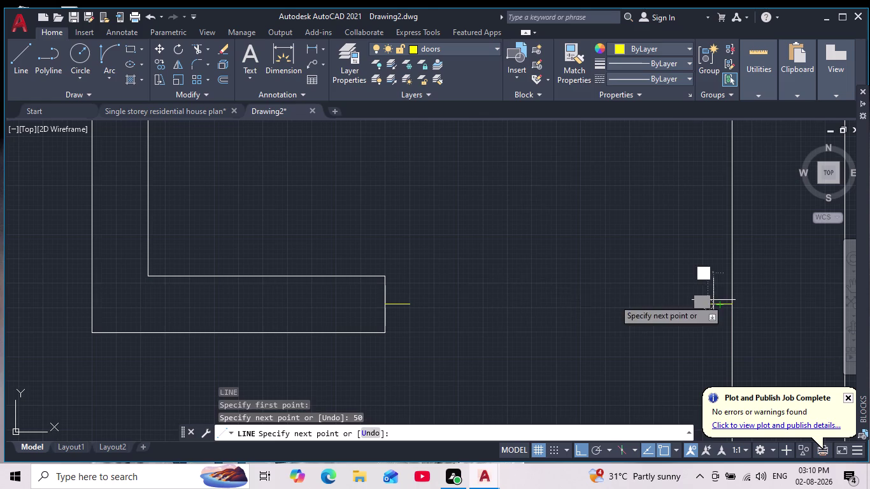
click(411, 305)
key(Escape)
key(grave)
scroll(down, 3)
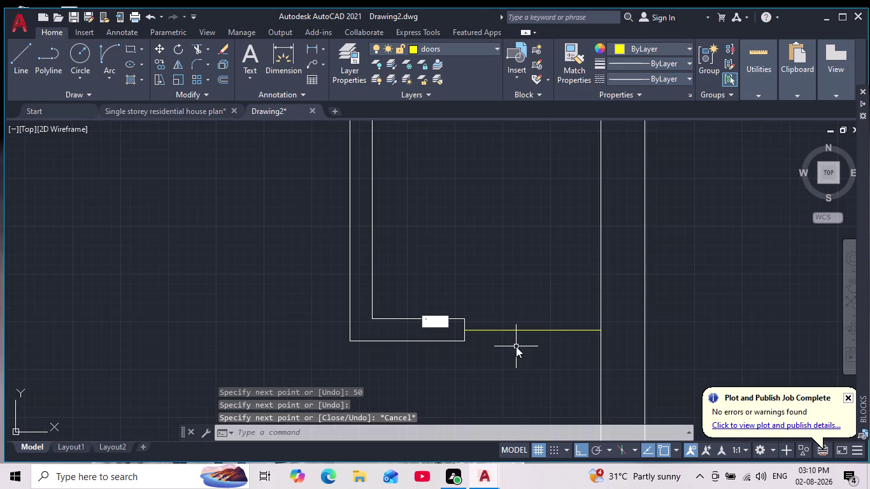
key(Escape)
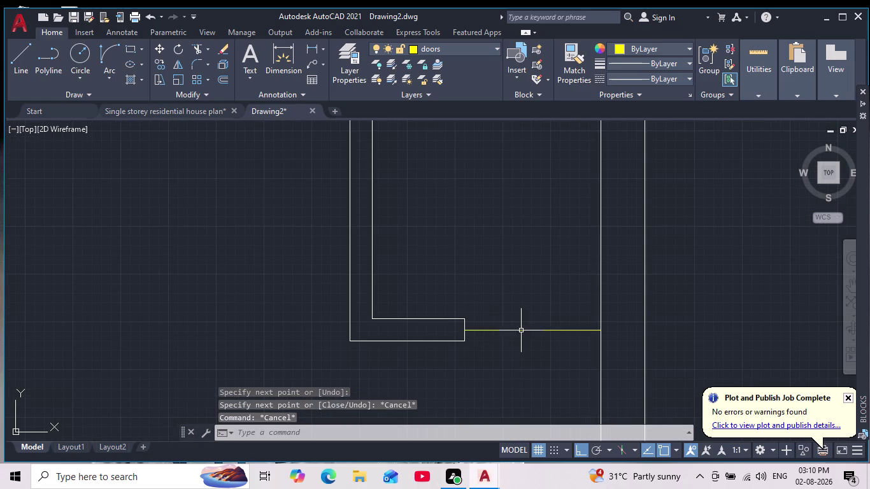
Rotate the line across the opening upright about its right end to form the door leaf.
click(521, 328)
click(177, 47)
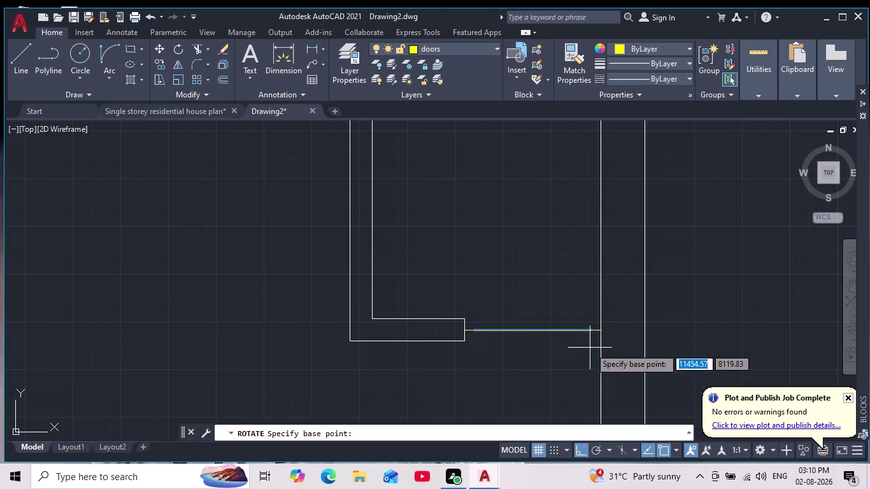
scroll(up, 3)
click(594, 315)
middle_drag(559, 369, 571, 345)
scroll(down, 3)
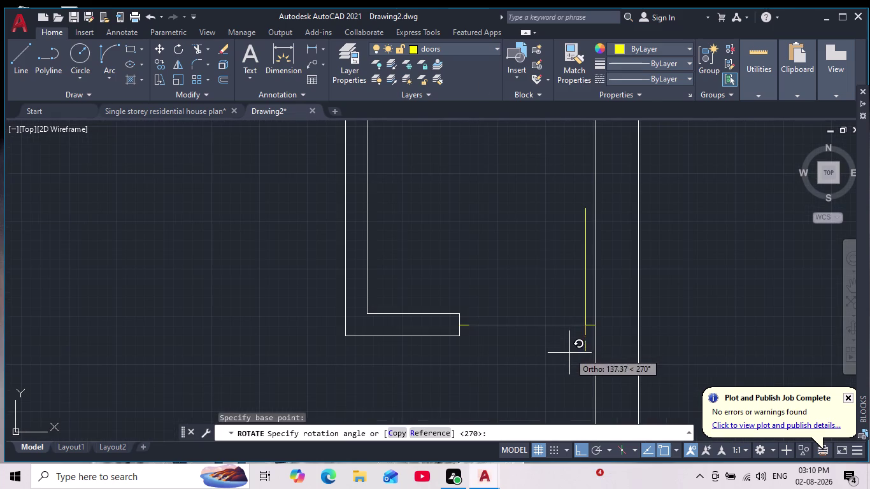
click(569, 367)
Draw the door swing arc from the leaf tip to the opening's left side.
click(112, 59)
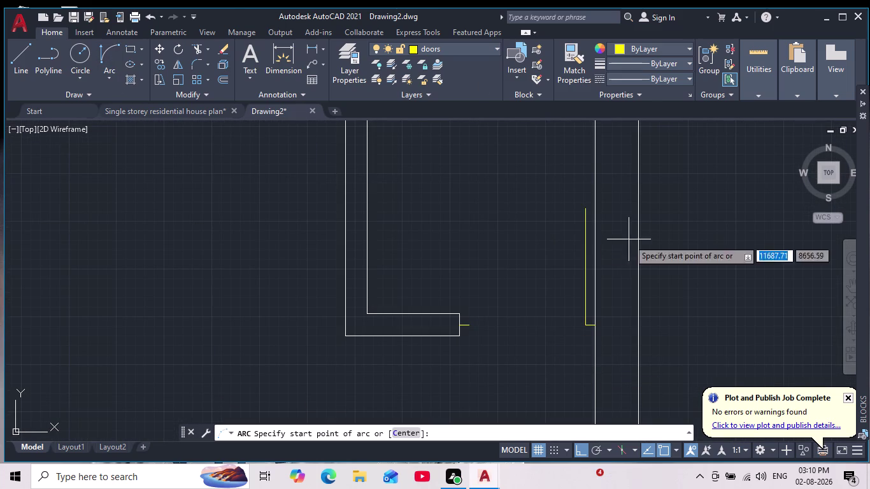
click(585, 207)
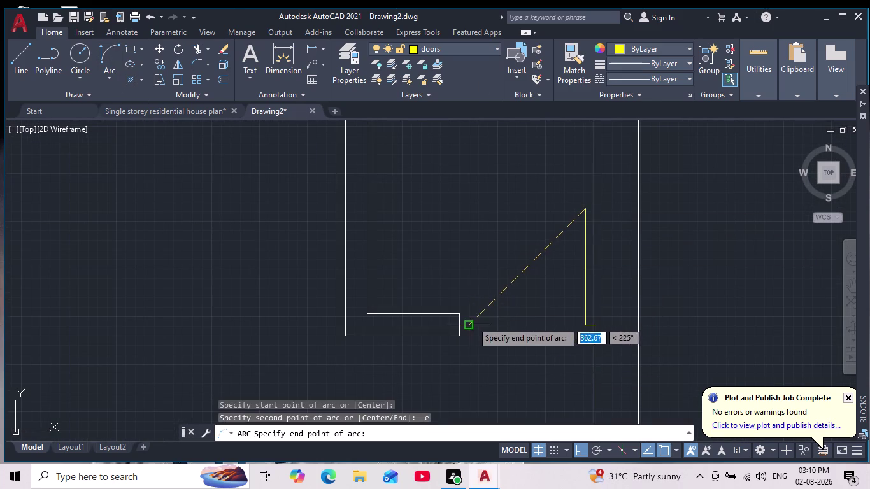
click(470, 322)
click(443, 221)
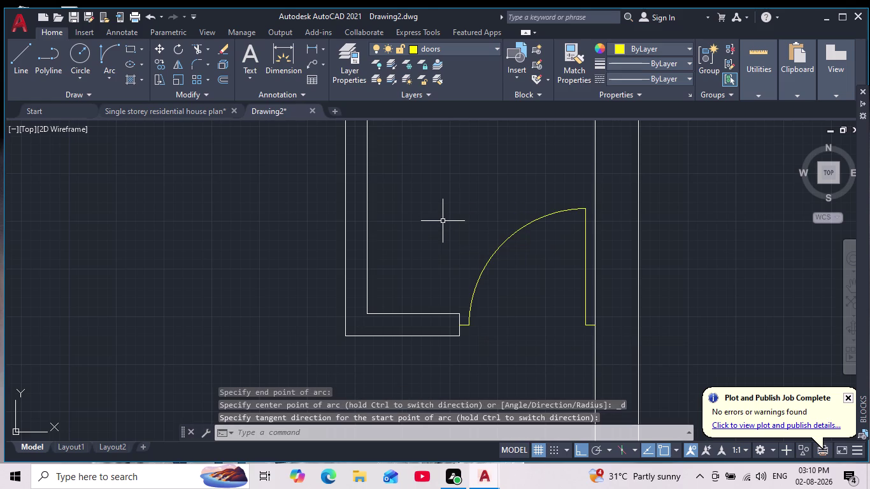
key(Escape)
key(Escape)
key(Escape)
key(Escape)
key(Escape)
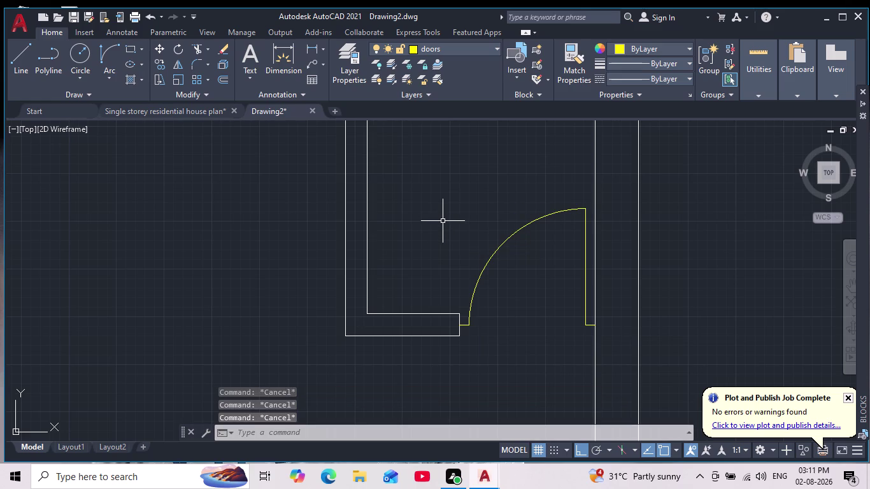
key(Escape)
key(Escape)
scroll(down, 3)
scroll(down, 3)
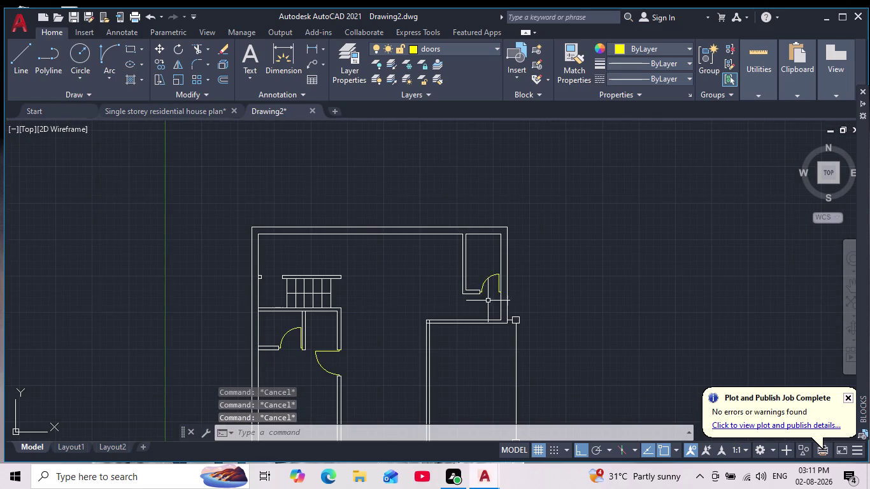
Zoom and pan across the plan to close in on the staircase and top wall.
middle_drag(495, 297, 518, 269)
scroll(down, 3)
scroll(up, 3)
middle_click(480, 267)
scroll(down, 3)
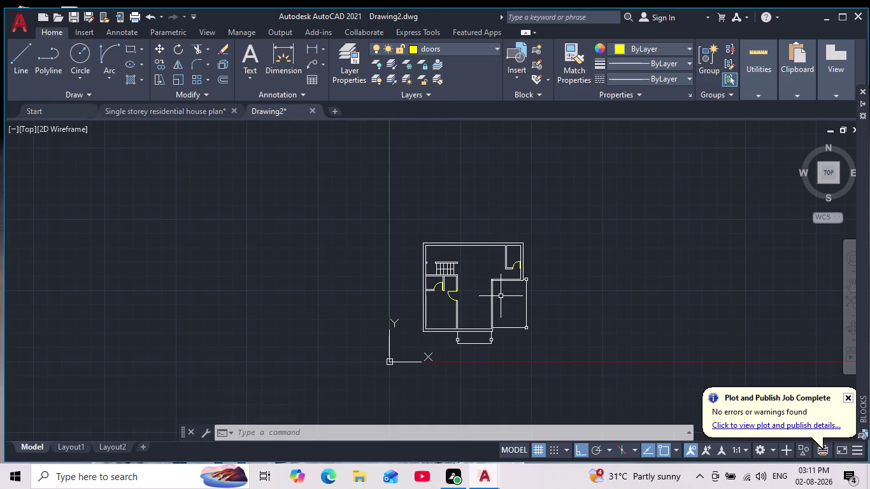
scroll(down, 3)
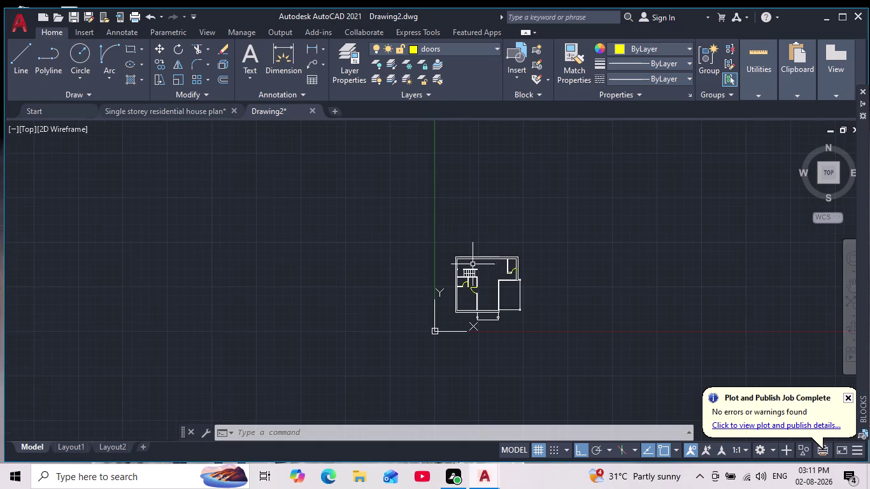
scroll(up, 3)
scroll(down, 3)
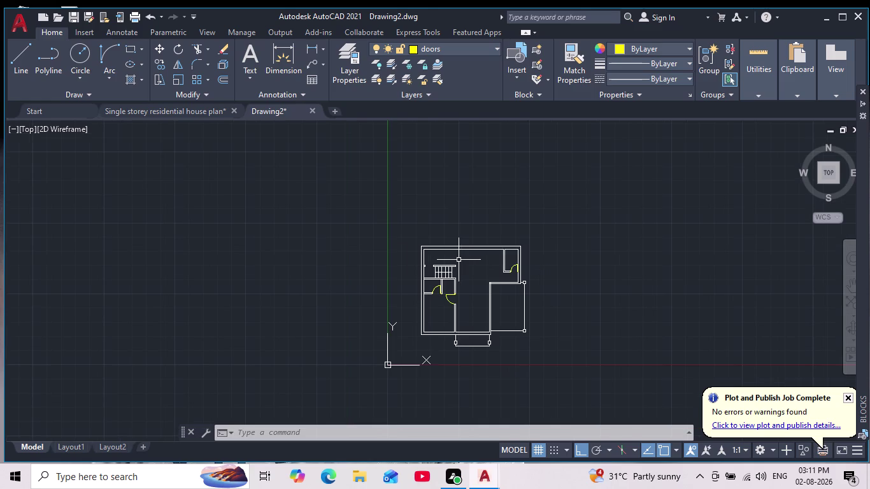
scroll(up, 3)
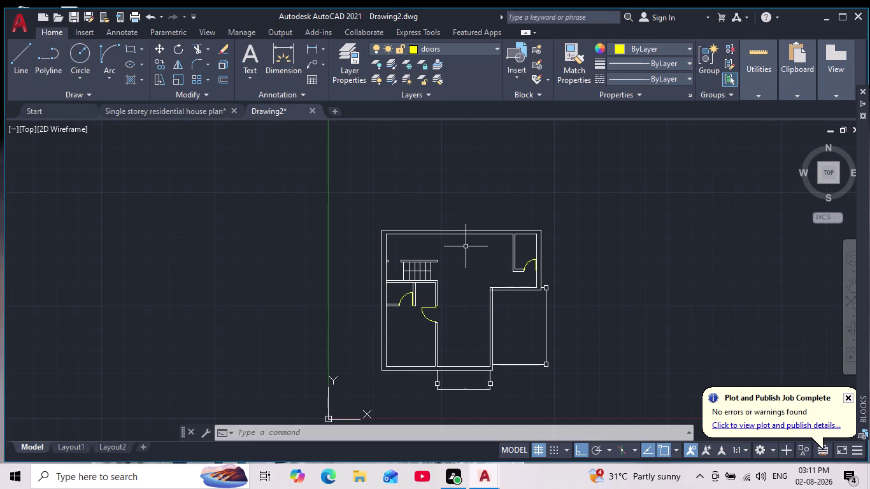
scroll(up, 3)
drag(29, 48, 34, 50)
scroll(up, 3)
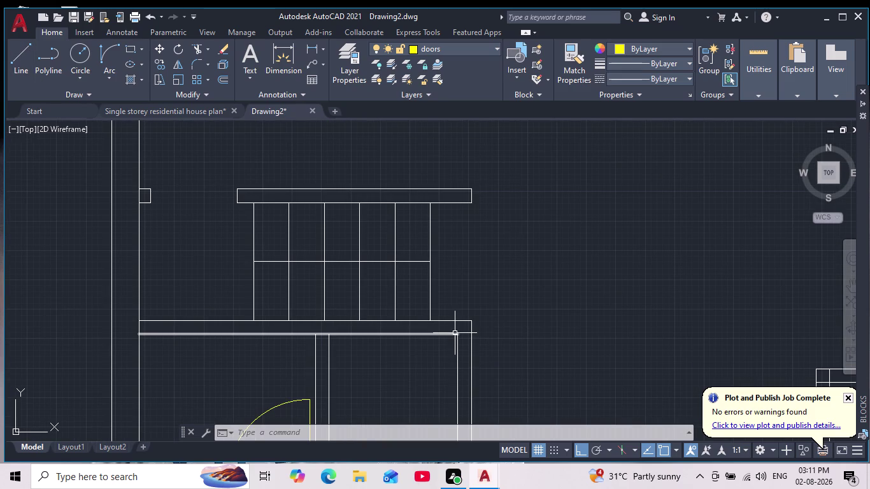
Start a line at a point on the top wall, then cancel it.
click(16, 62)
scroll(down, 3)
middle_drag(492, 296, 486, 350)
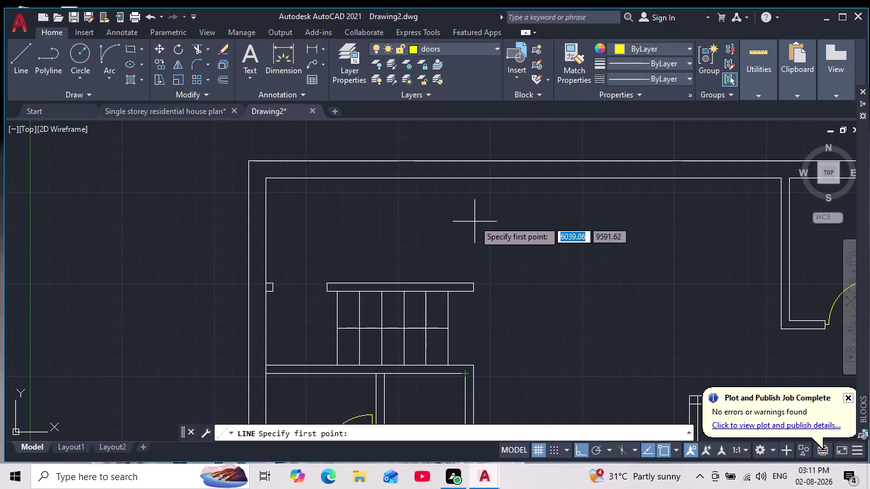
click(463, 181)
scroll(up, 3)
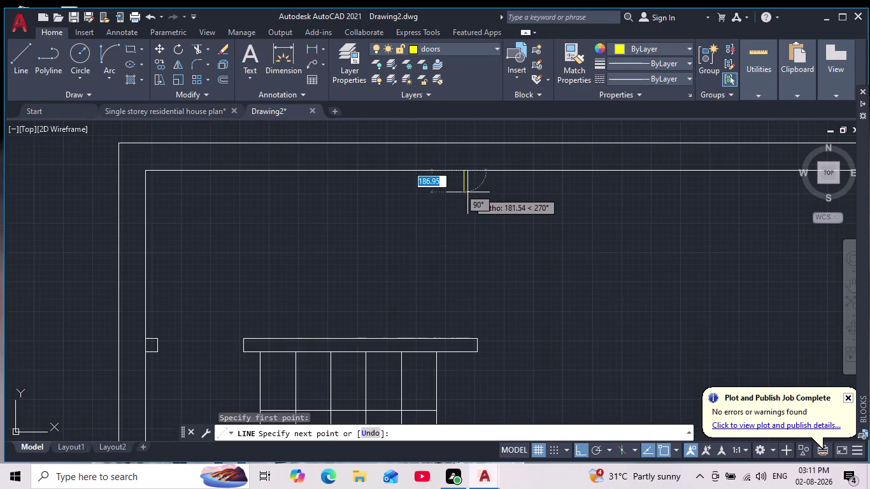
key(Escape)
key(grave)
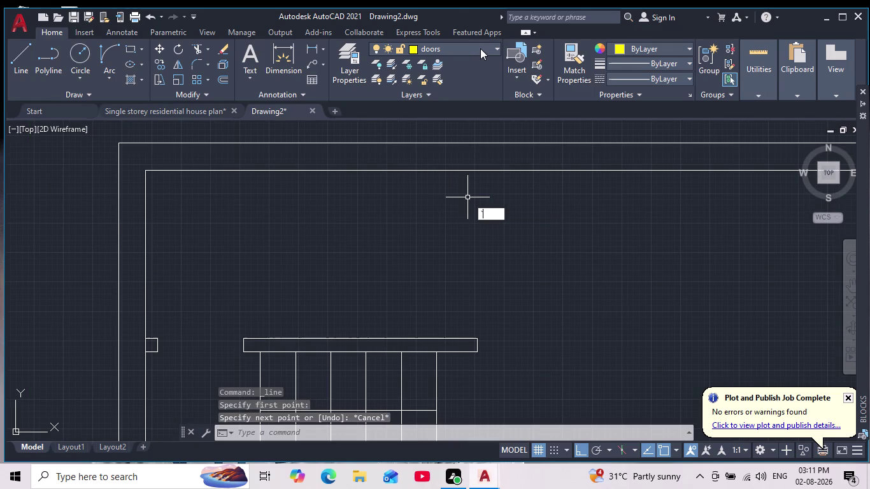
key(Escape)
key(Escape)
key(Escape)
key(Escape)
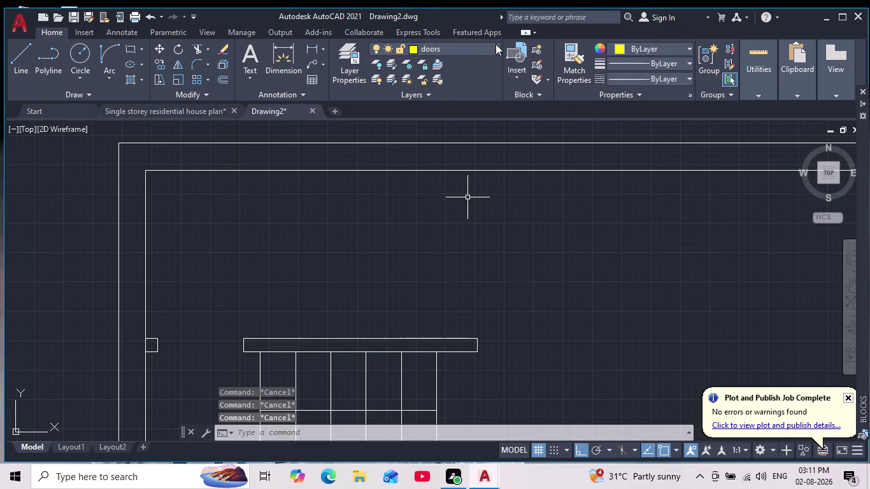
Switch the current layer from doors to layer 0.
click(494, 49)
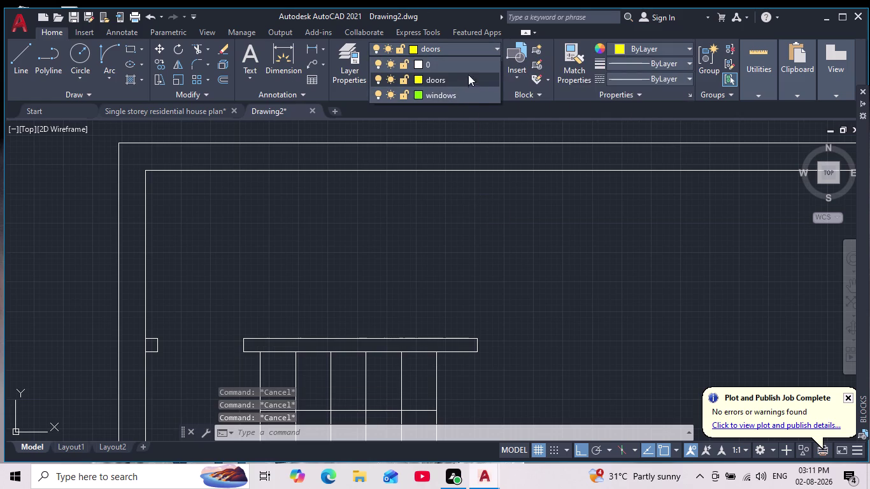
click(448, 63)
click(30, 56)
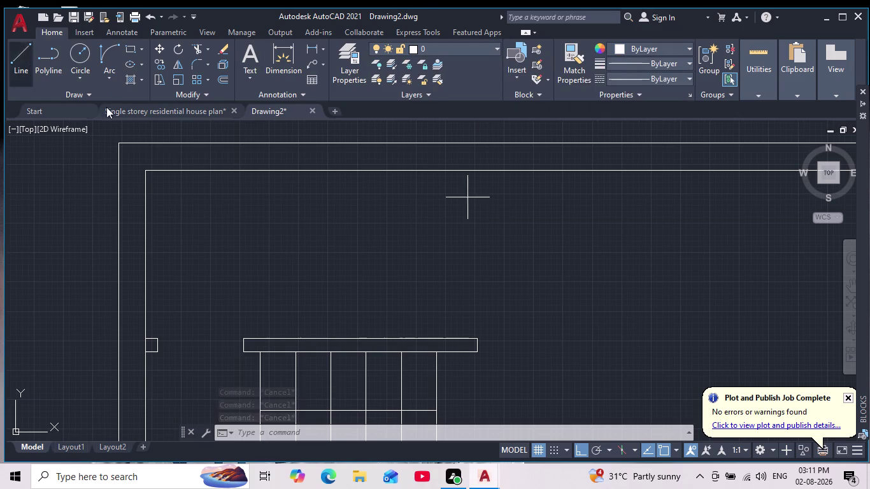
From the inner top wall, draw a 300-unit line downward, replacing a mistaken 100-unit segment.
scroll(down, 3)
middle_drag(524, 337, 519, 256)
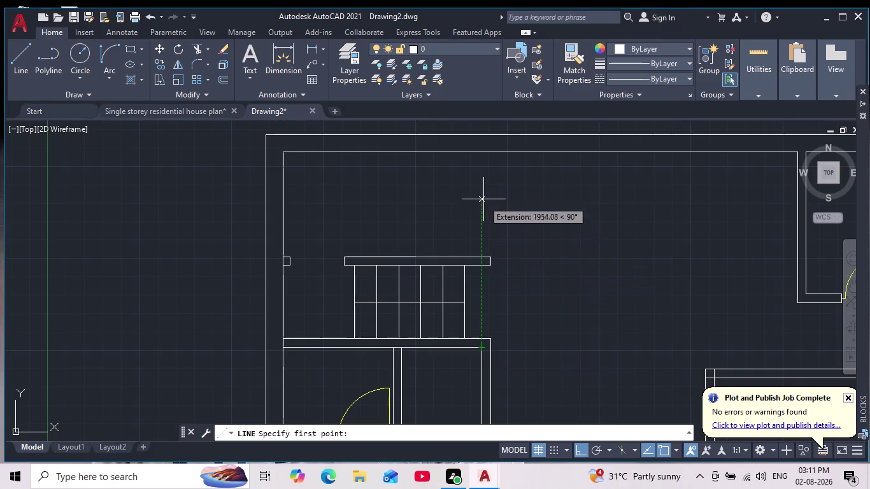
click(482, 150)
middle_drag(490, 176, 473, 232)
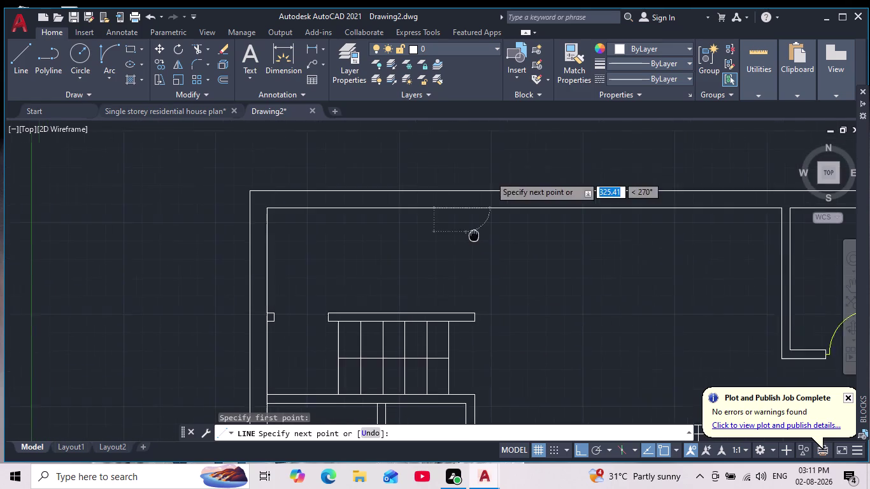
middle_drag(474, 232, 473, 238)
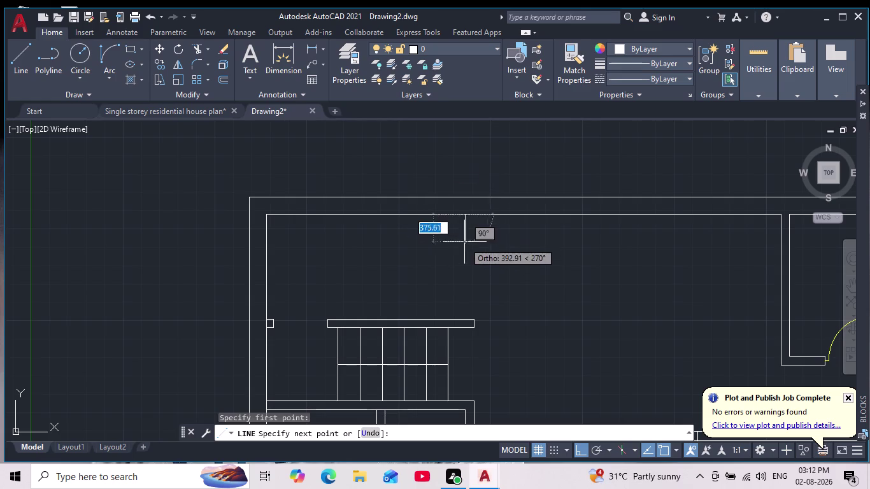
scroll(down, 3)
scroll(up, 3)
scroll(down, 3)
scroll(up, 3)
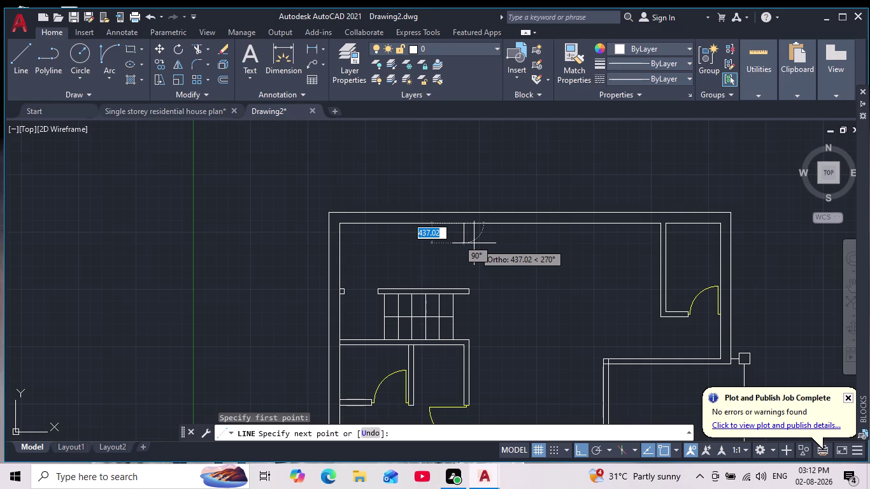
scroll(up, 3)
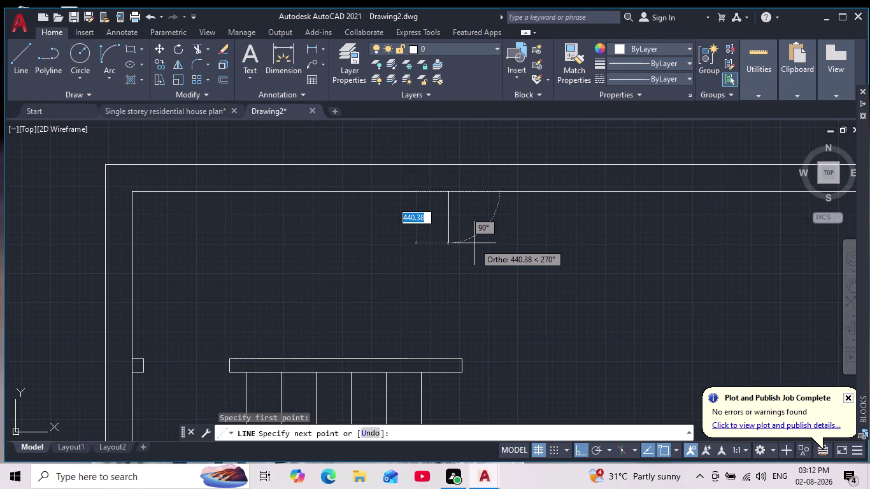
text(1)
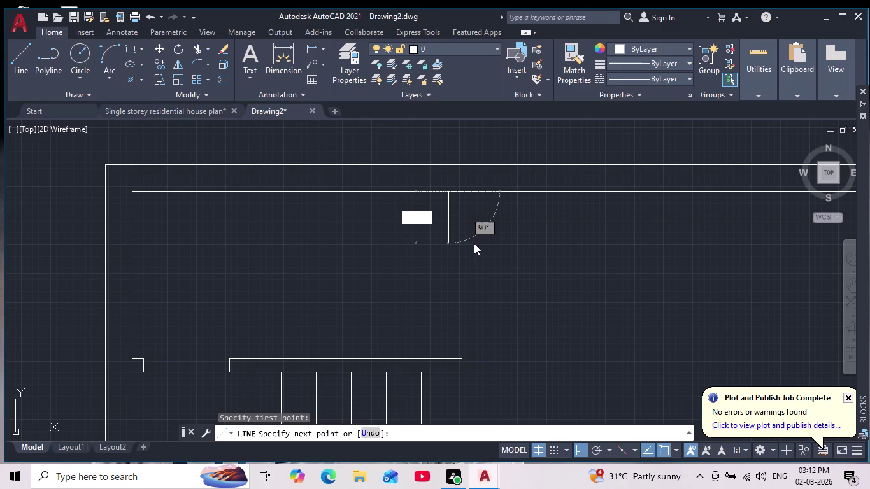
text(00)
key(Return)
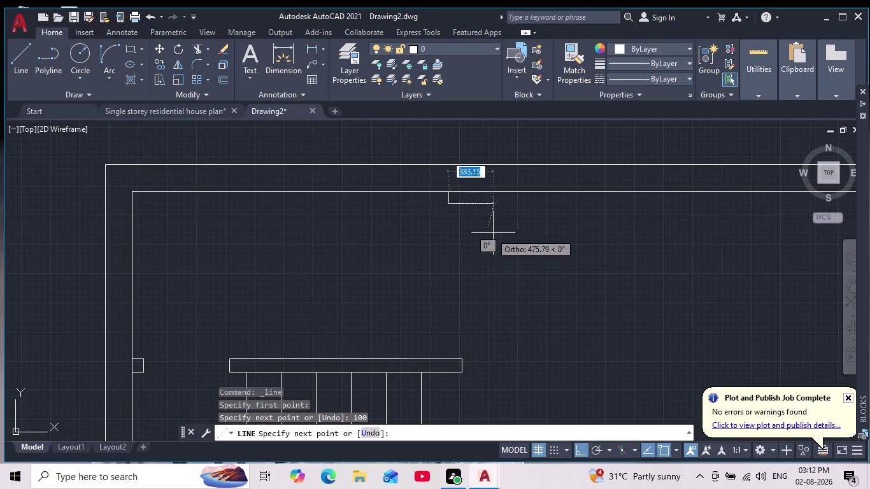
key(ctrl+z)
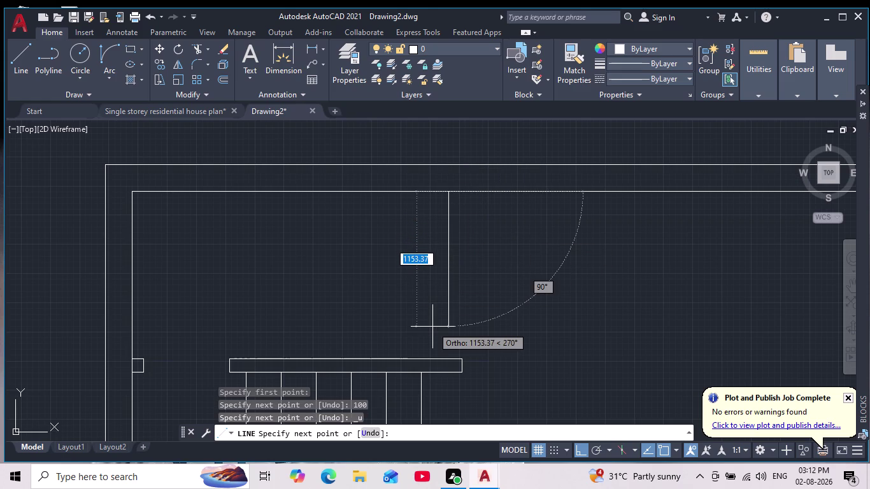
text(300)
key(Return)
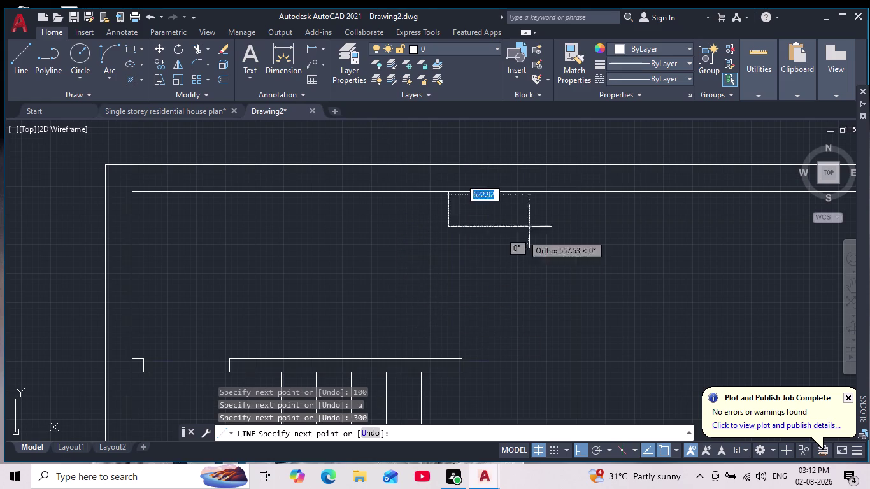
Draw the 115-unit sideways segment and close the rectangle back on the top wall.
scroll(down, 3)
scroll(up, 3)
scroll(up, 3)
middle_drag(597, 177, 586, 183)
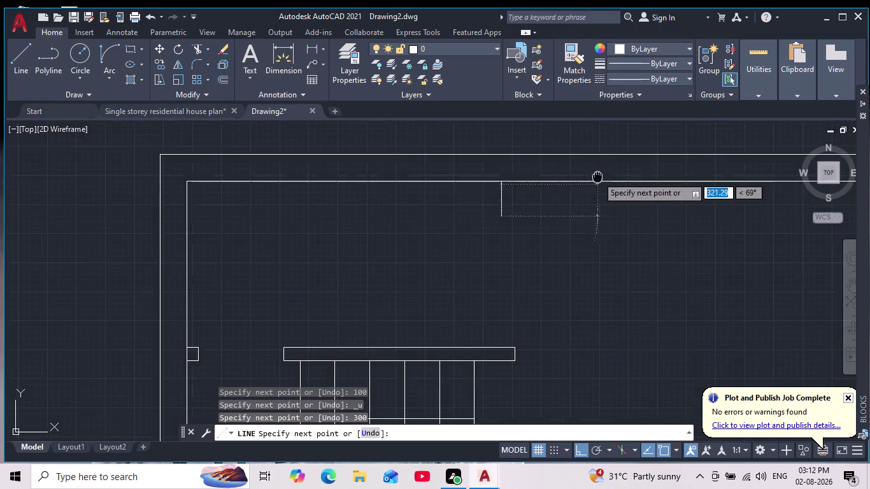
middle_drag(587, 184, 489, 241)
text(115)
key(Return)
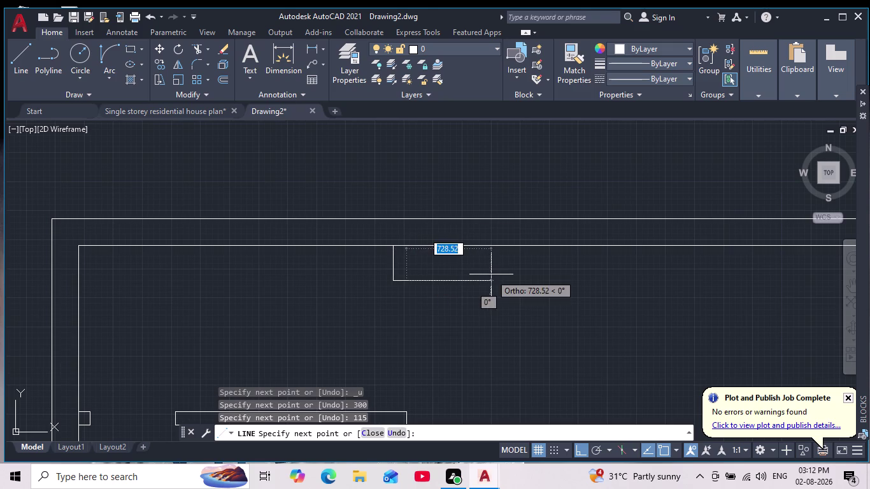
scroll(up, 3)
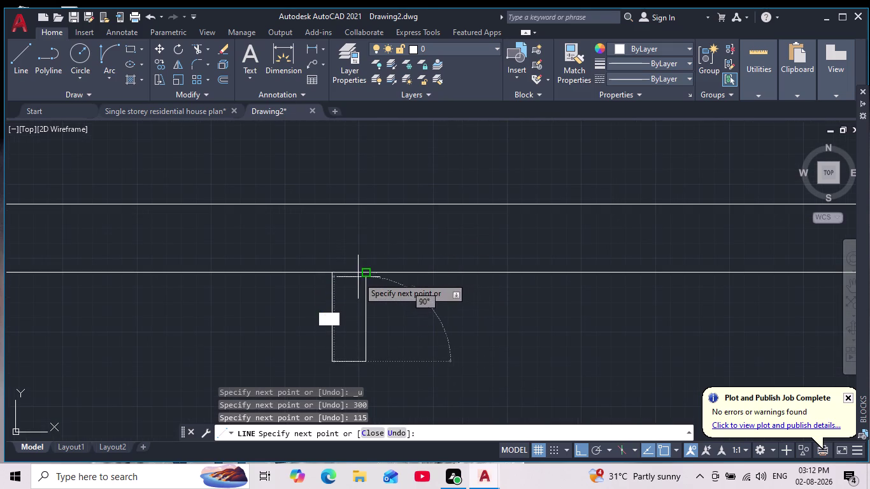
click(374, 272)
key(Escape)
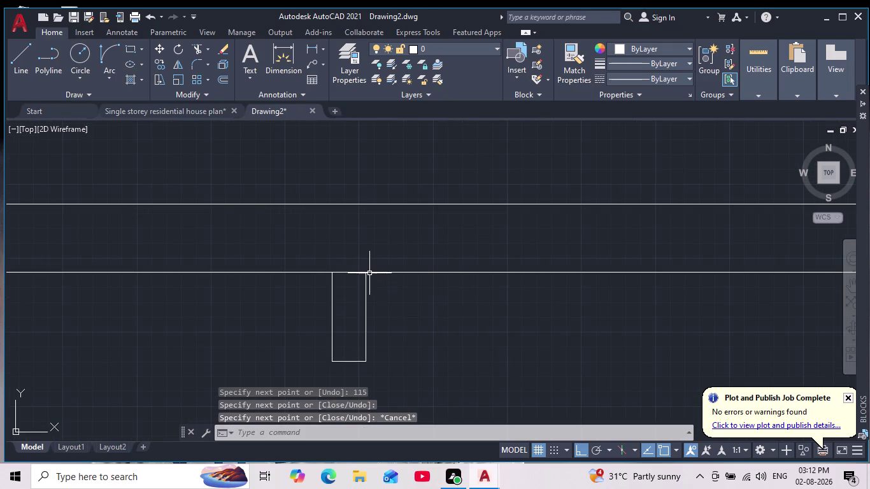
Make doors the current layer again.
scroll(down, 3)
scroll(down, 3)
middle_drag(419, 322, 448, 279)
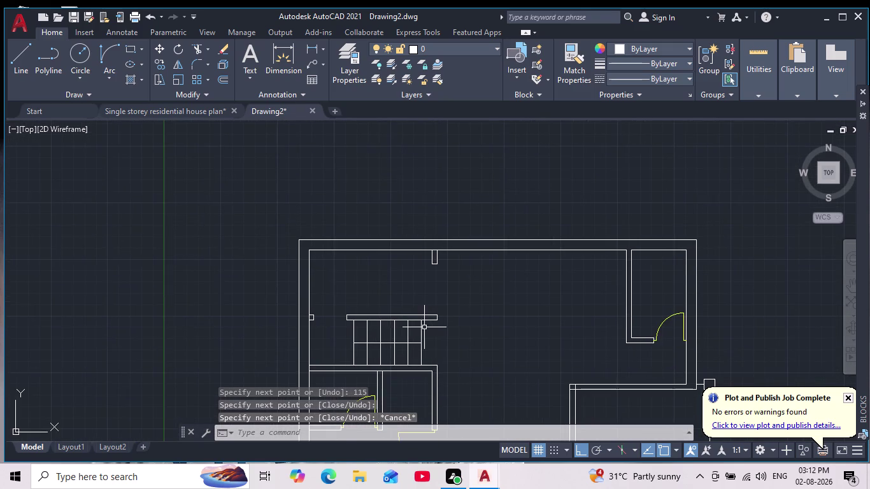
scroll(up, 3)
scroll(up, 3)
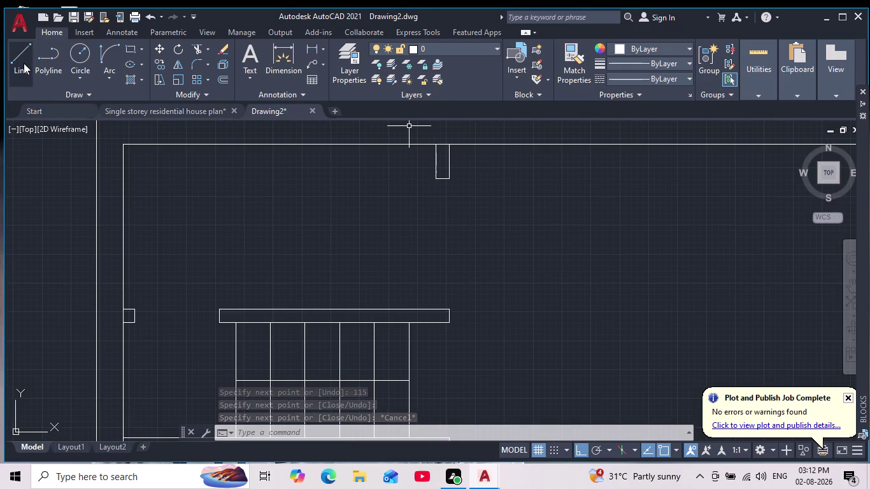
scroll(down, 3)
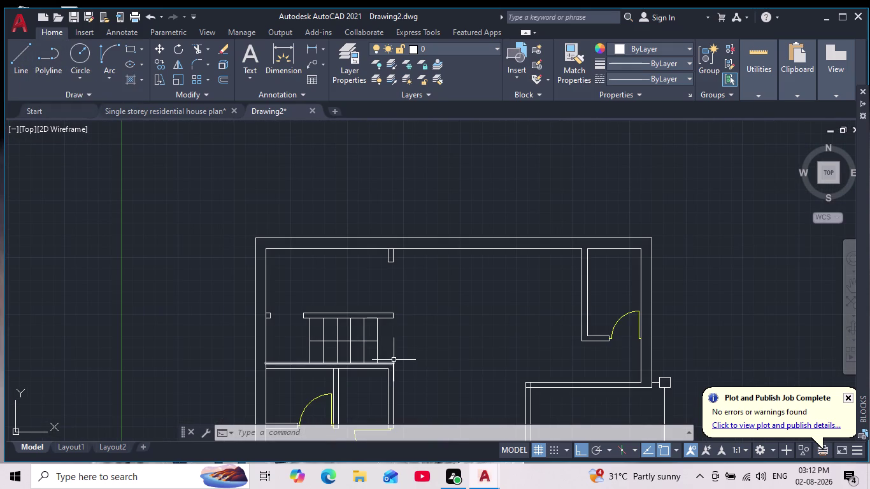
click(471, 48)
click(434, 77)
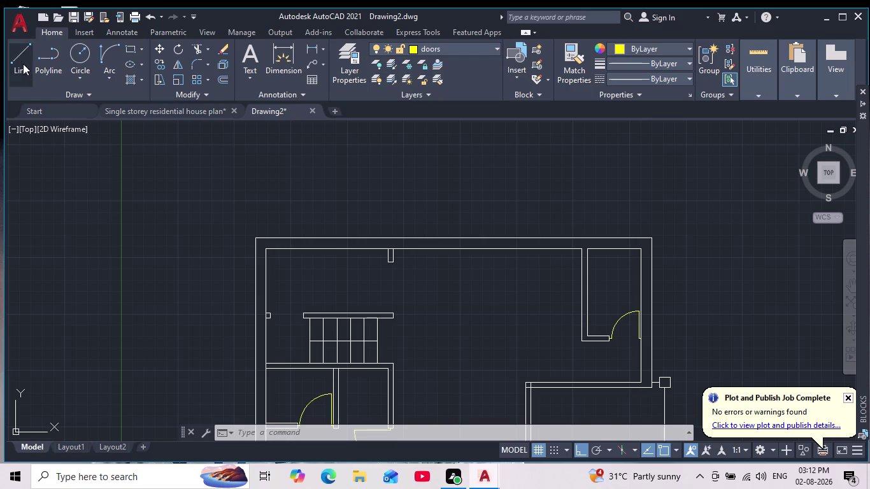
Abandon a misplaced first line attempt and pan the stair landing into view.
click(22, 54)
scroll(up, 3)
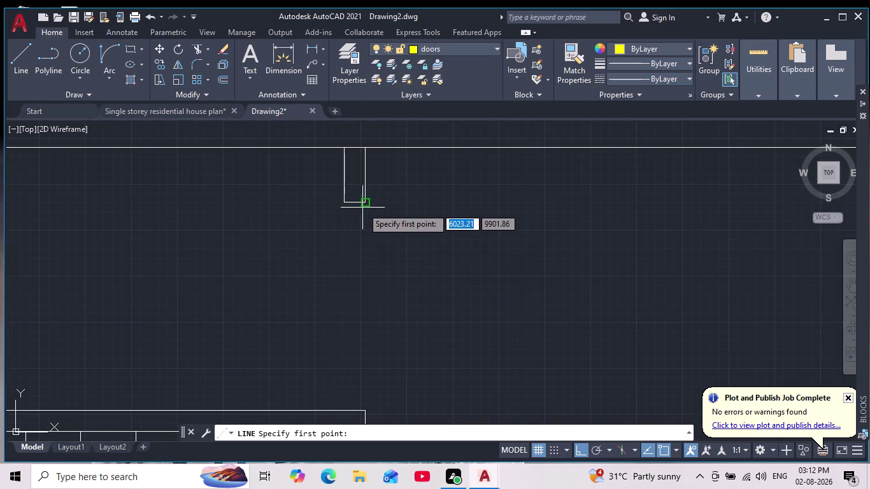
click(352, 204)
text(50)
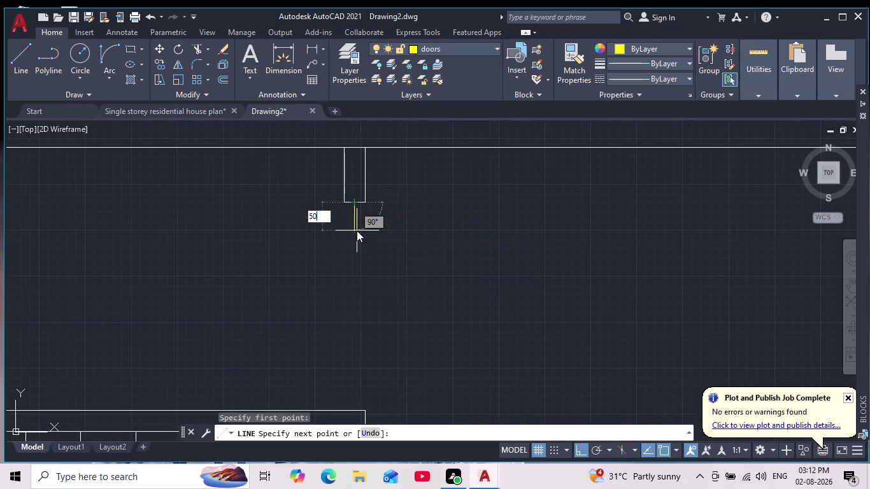
key(Return)
key(Escape)
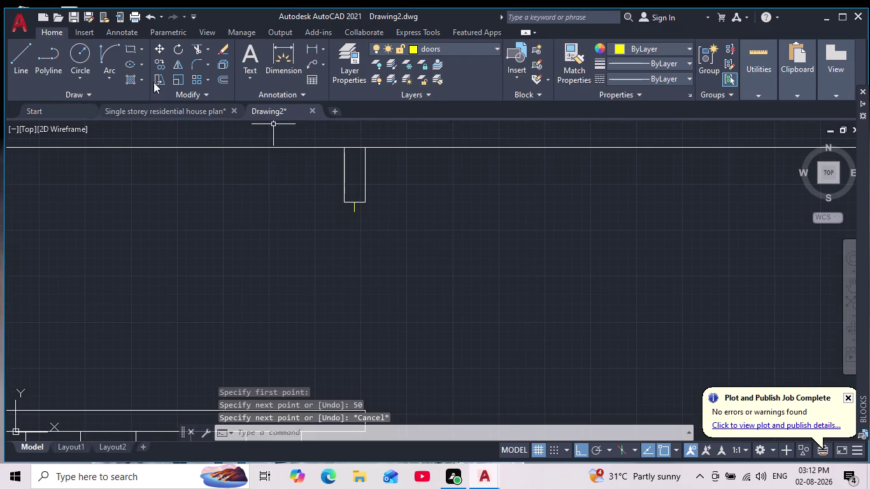
key(Return)
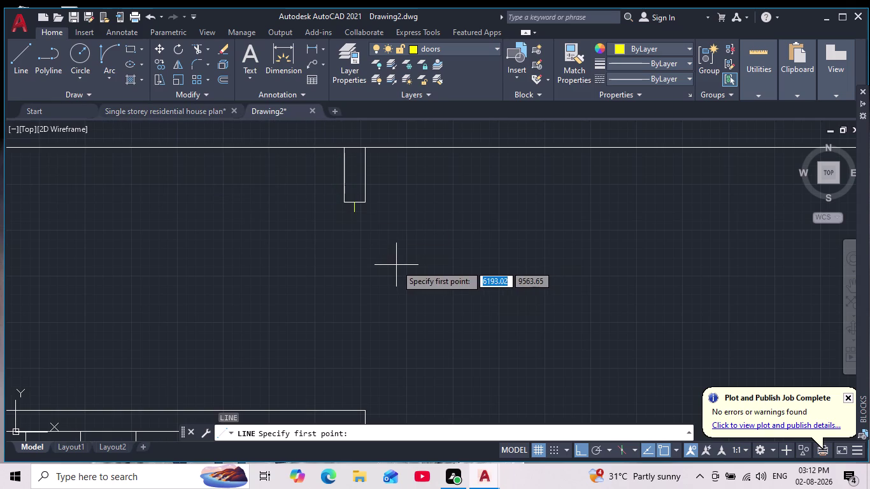
middle_drag(350, 312, 400, 200)
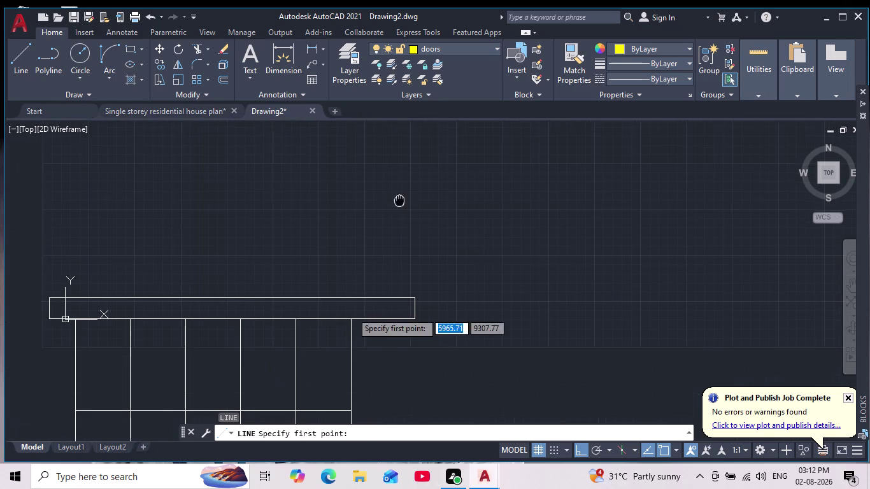
middle_drag(399, 200, 399, 199)
middle_drag(403, 288, 401, 330)
scroll(down, 3)
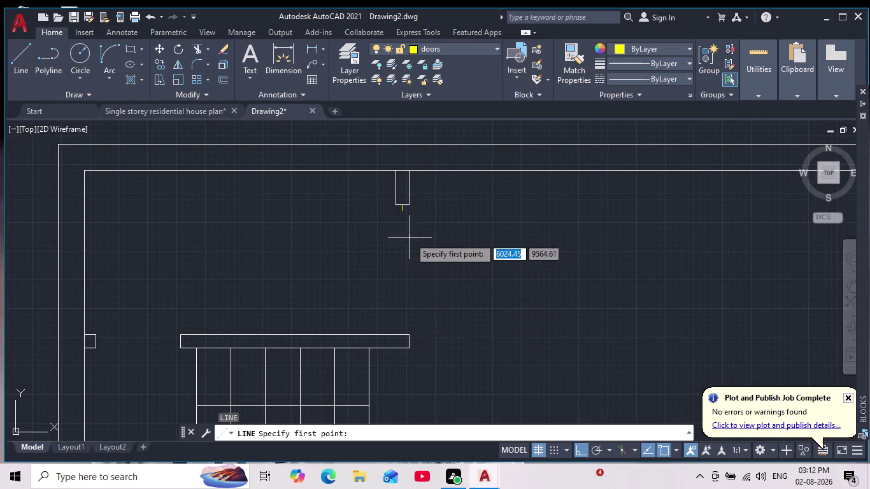
Draw the yellow door leaf line from the stair landing up to the door jamb.
click(404, 334)
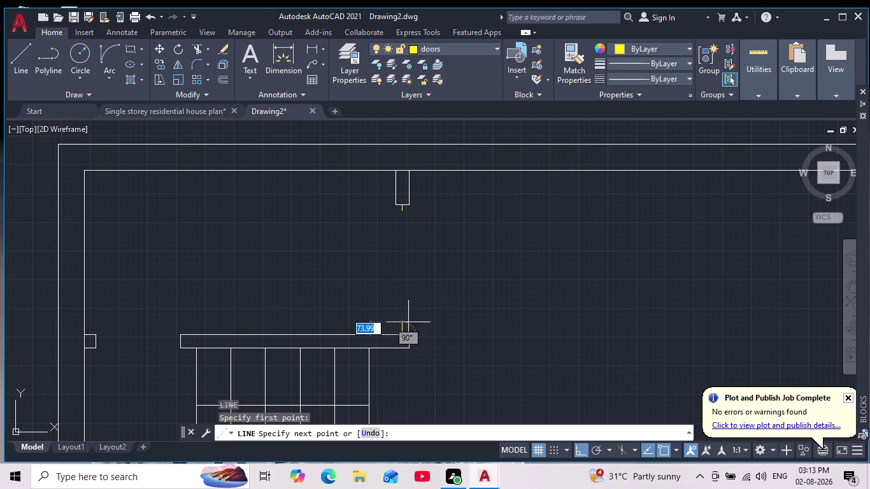
text(50)
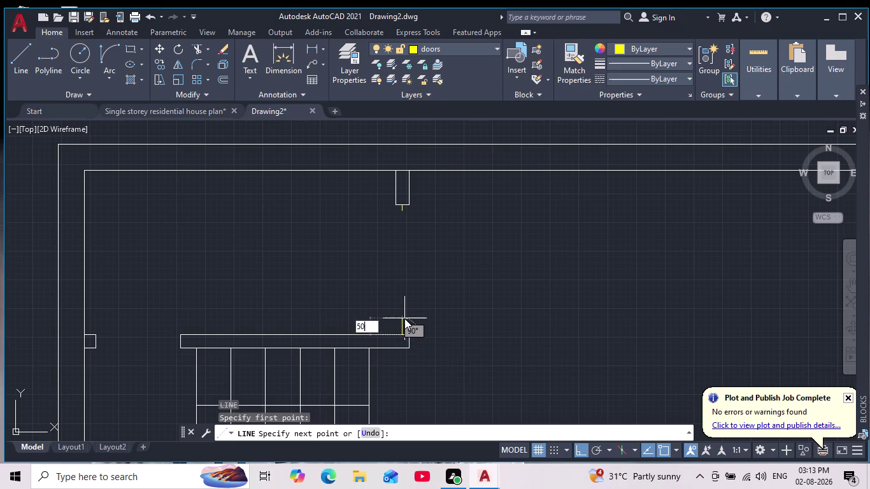
key(Return)
scroll(up, 3)
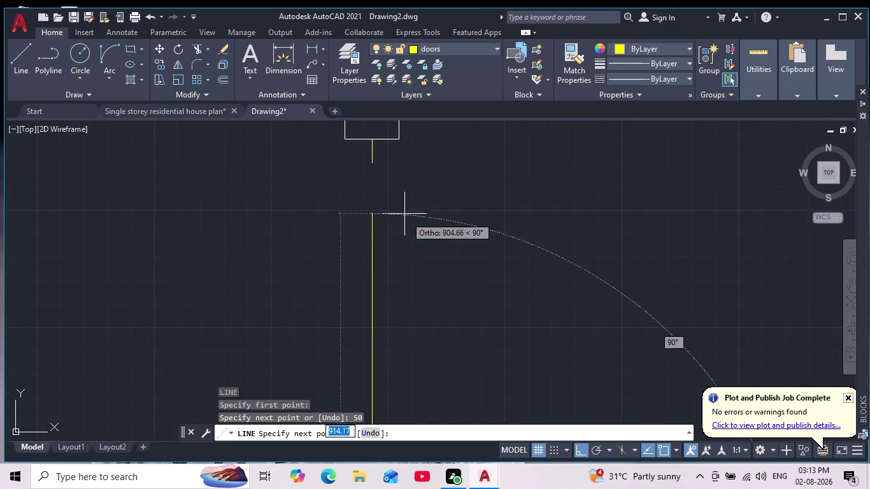
click(372, 162)
key(Escape)
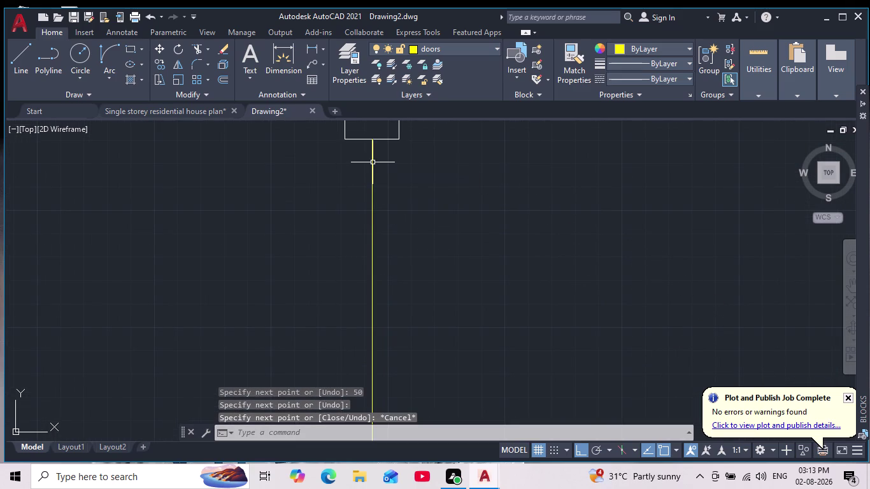
Rotate the door leaf 270° about its lower end so it lies flat.
scroll(down, 3)
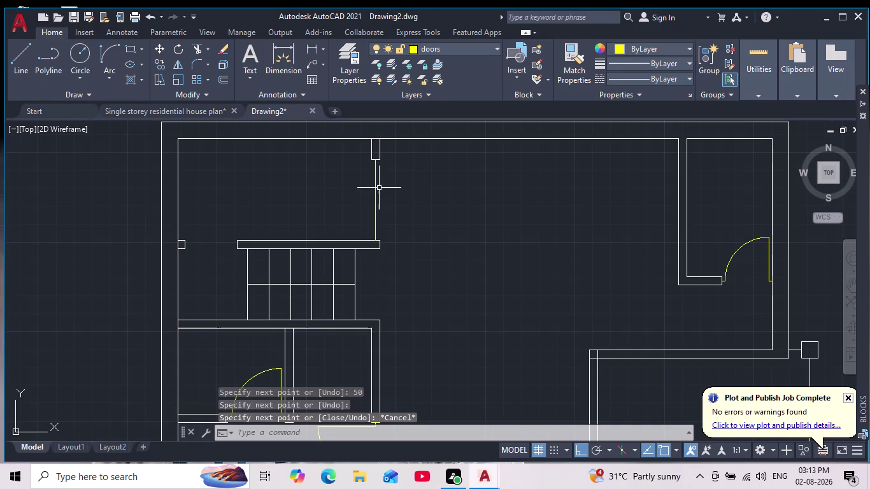
click(375, 191)
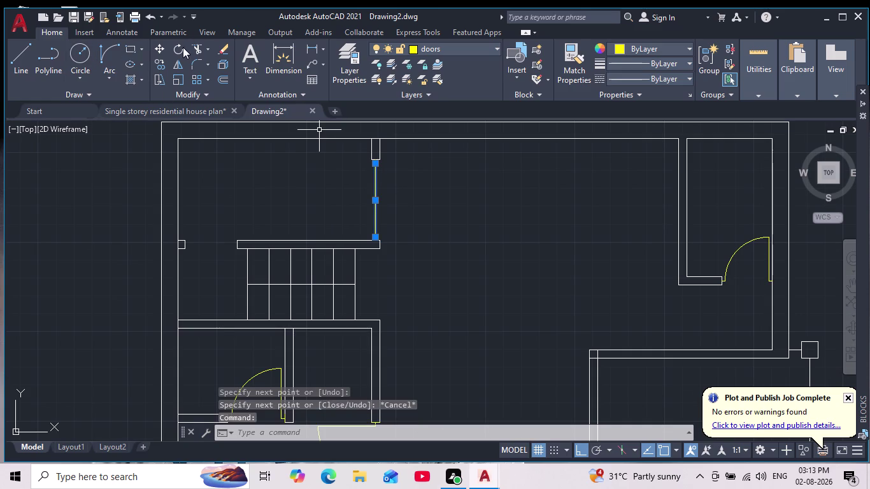
click(177, 51)
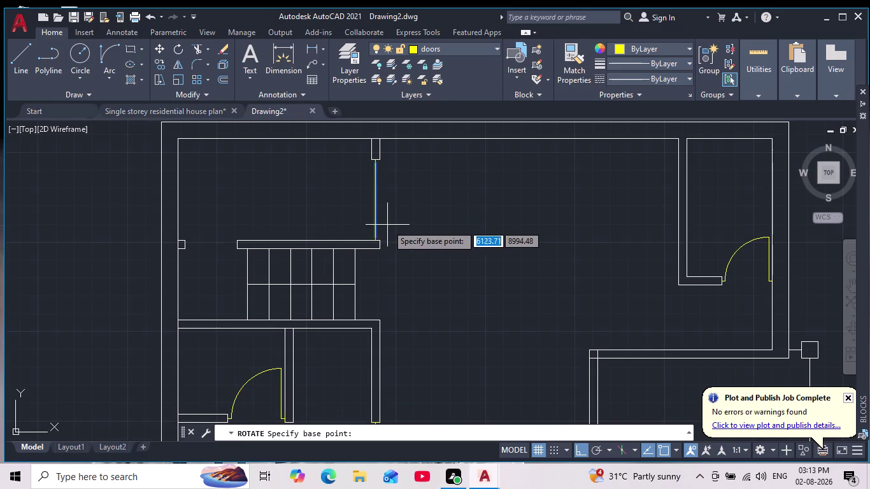
scroll(up, 3)
click(352, 259)
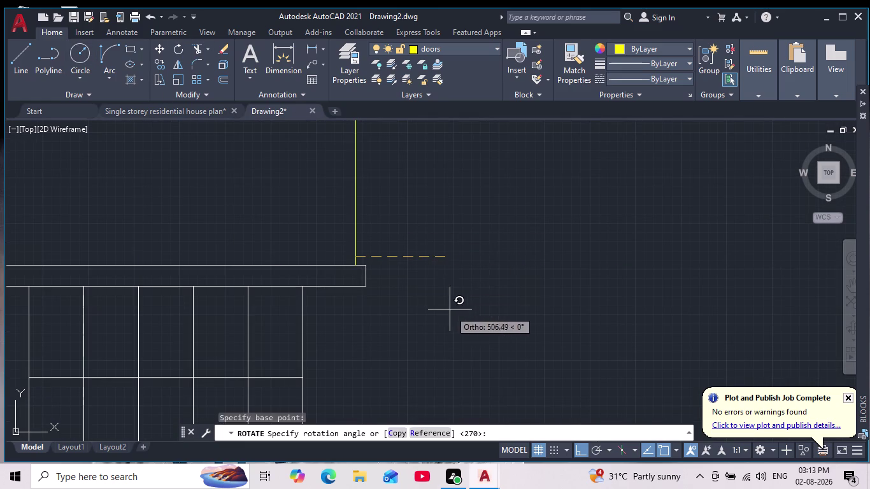
click(402, 168)
scroll(down, 3)
middle_drag(407, 223, 407, 260)
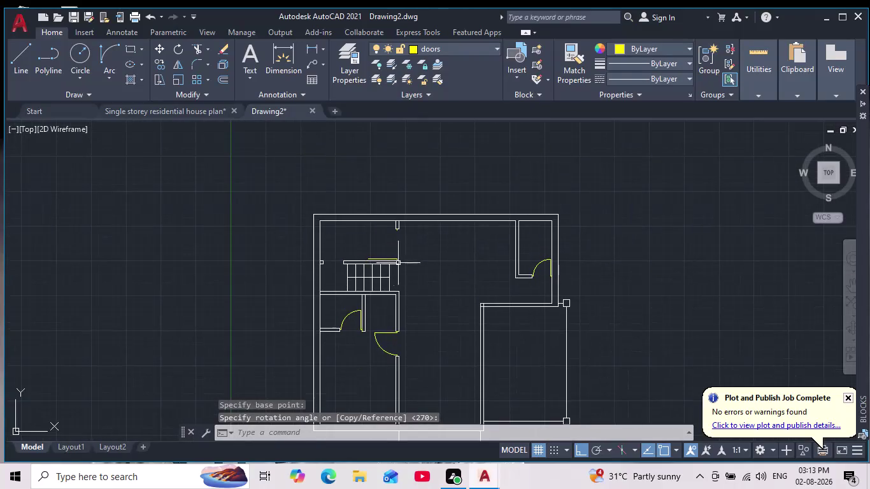
scroll(up, 3)
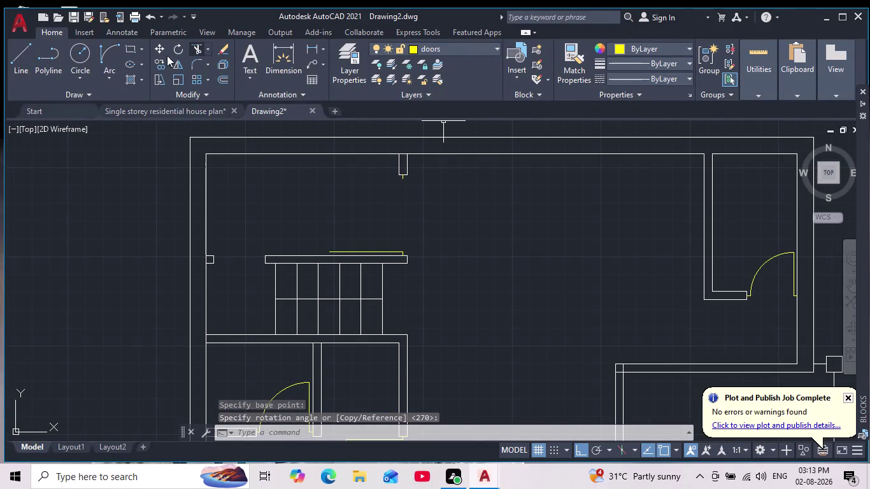
click(99, 67)
scroll(up, 3)
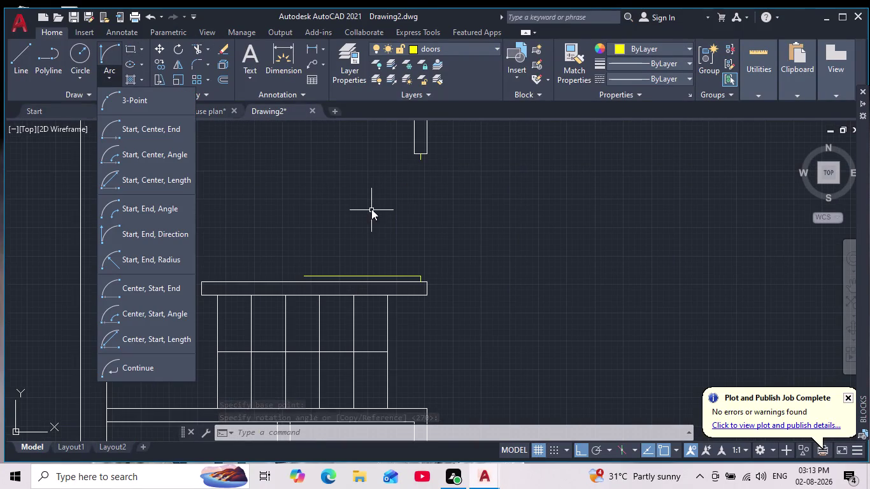
Draw a Start, End, Direction arc from the jamb tip to the leaf's far end.
click(117, 52)
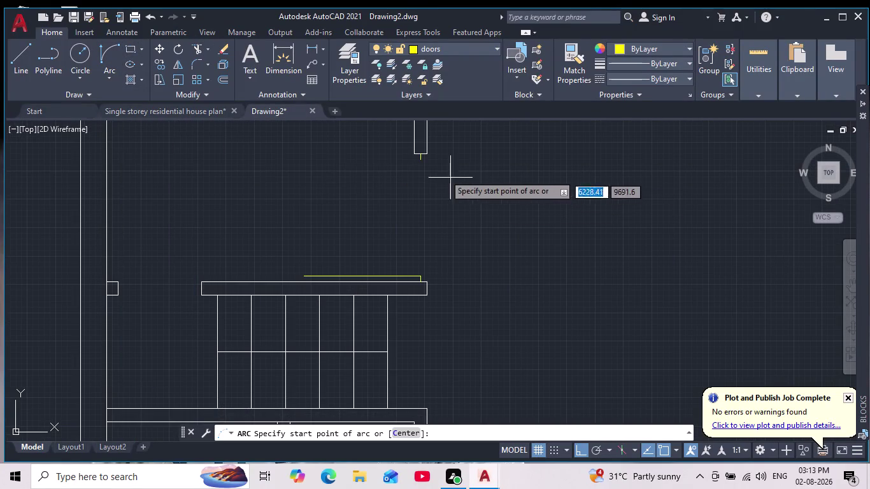
scroll(up, 3)
click(412, 155)
middle_drag(238, 242, 320, 221)
scroll(down, 3)
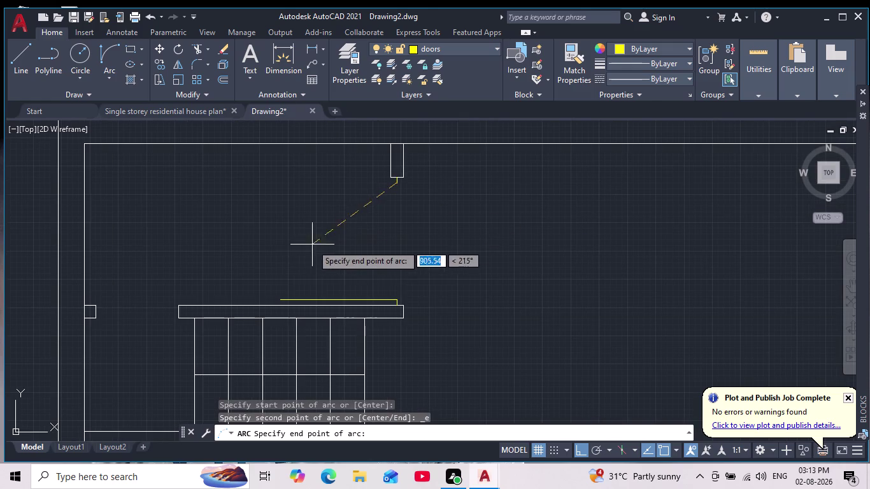
click(276, 299)
click(226, 242)
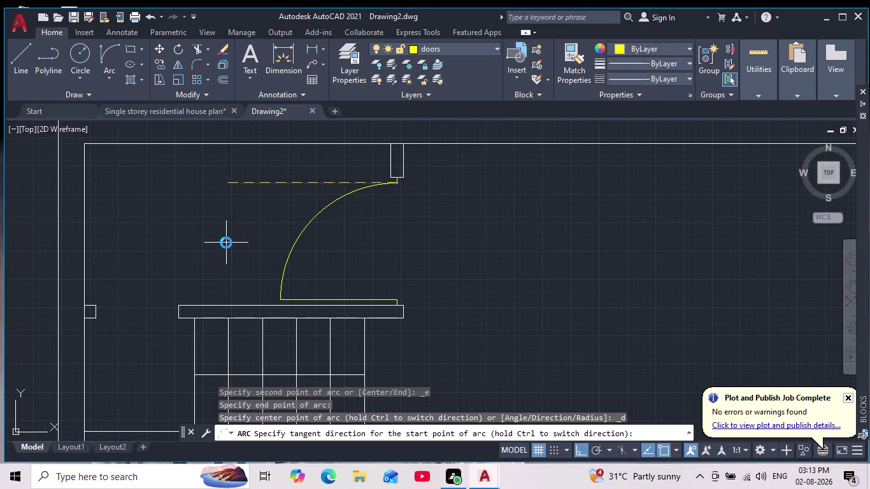
key(Escape)
Clear the command prompt and pan out to the whole floor plan.
key(Escape)
key(Escape)
key(Escape)
key(Escape)
key(Escape)
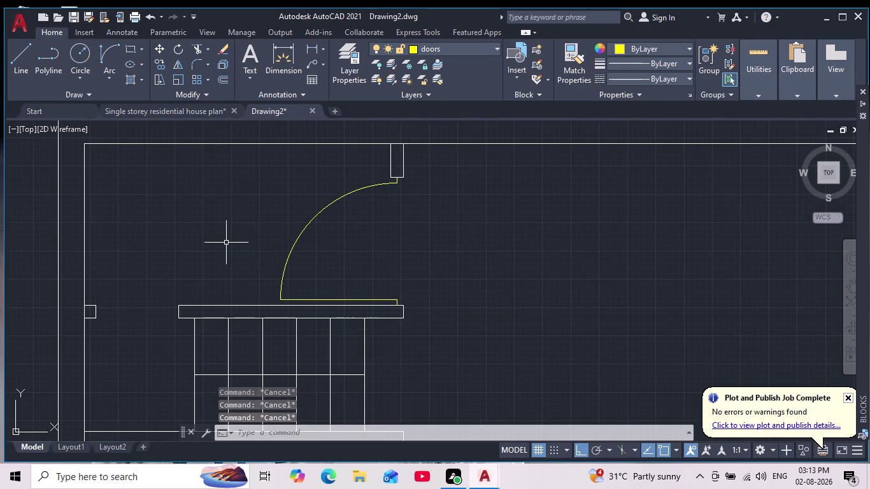
scroll(down, 3)
scroll(up, 3)
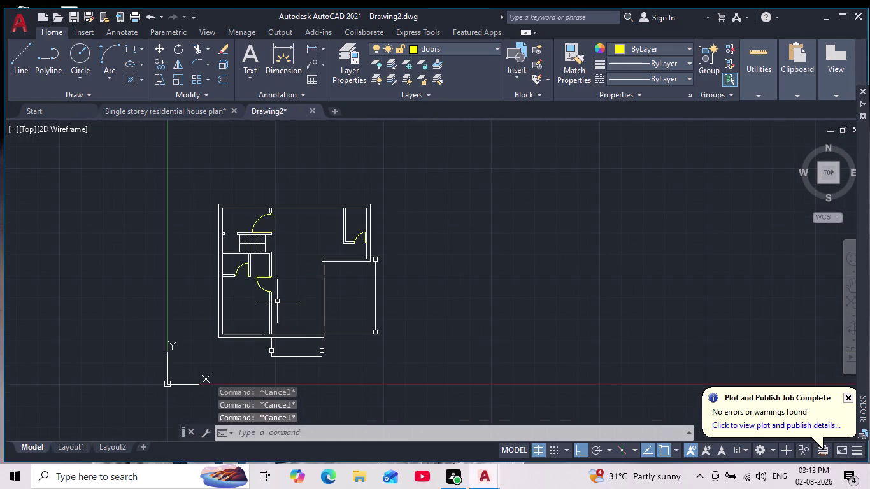
middle_drag(277, 301, 309, 263)
scroll(up, 3)
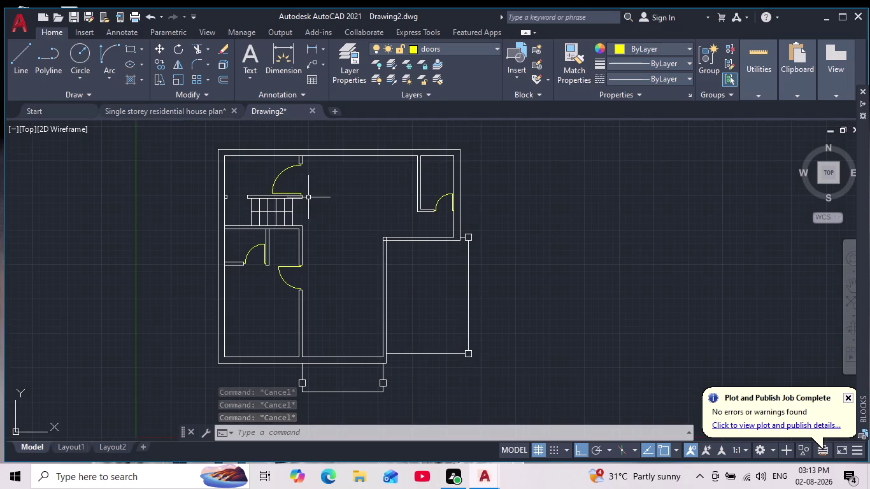
middle_drag(323, 184, 310, 241)
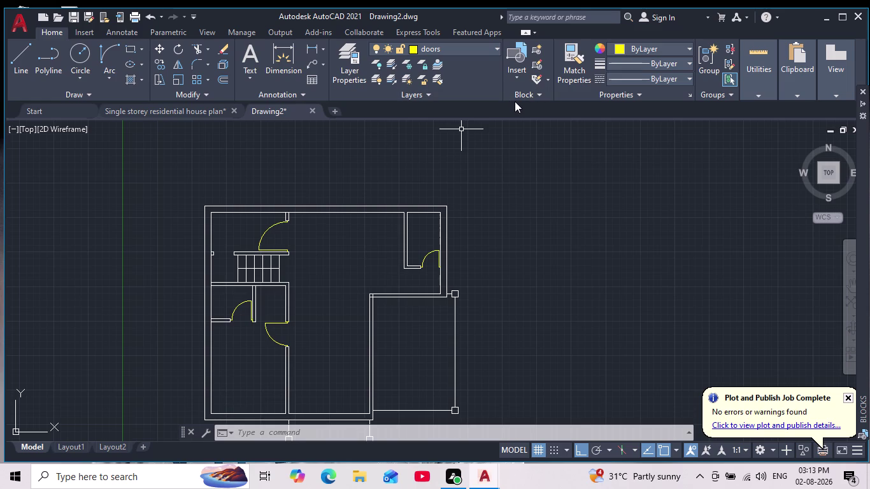
Cancel the first rectangle attempt and make layer 0 the current layer.
scroll(down, 3)
drag(125, 52, 154, 71)
scroll(up, 3)
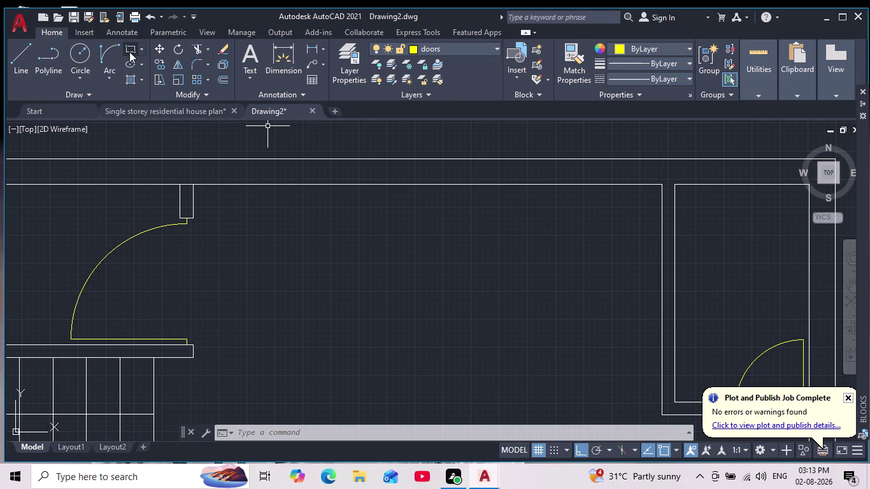
click(129, 51)
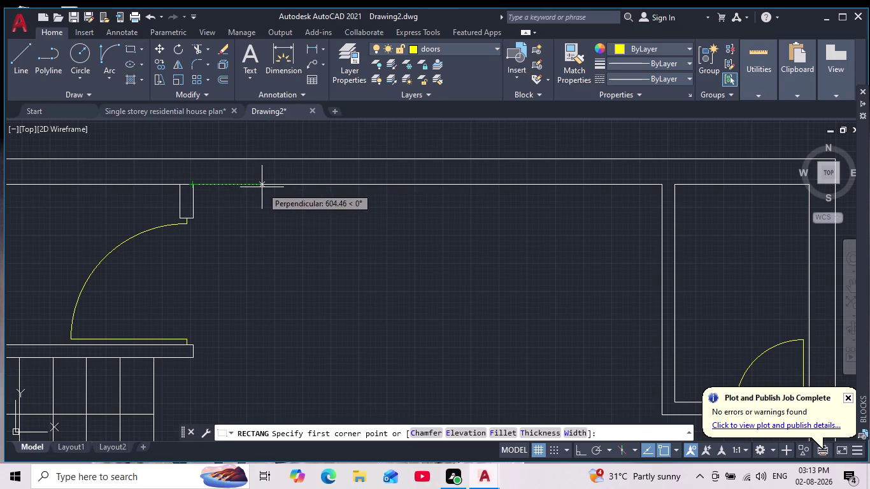
click(292, 186)
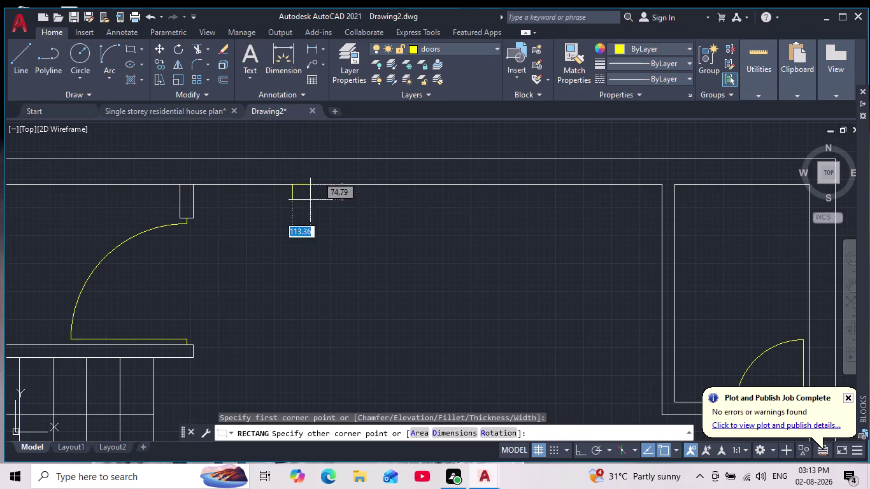
key(Escape)
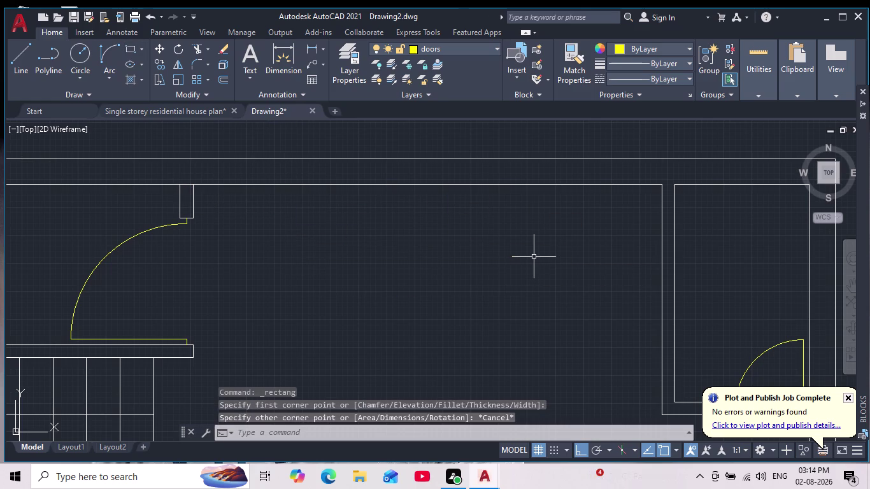
click(489, 45)
click(470, 64)
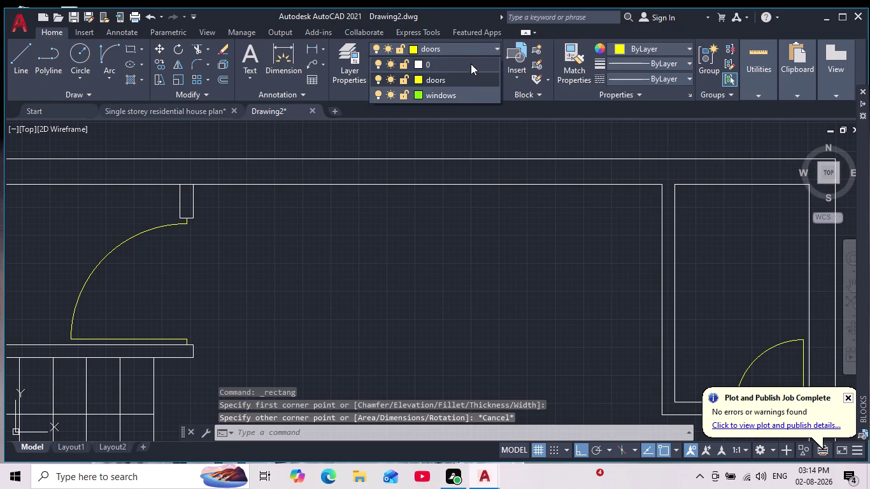
click(129, 55)
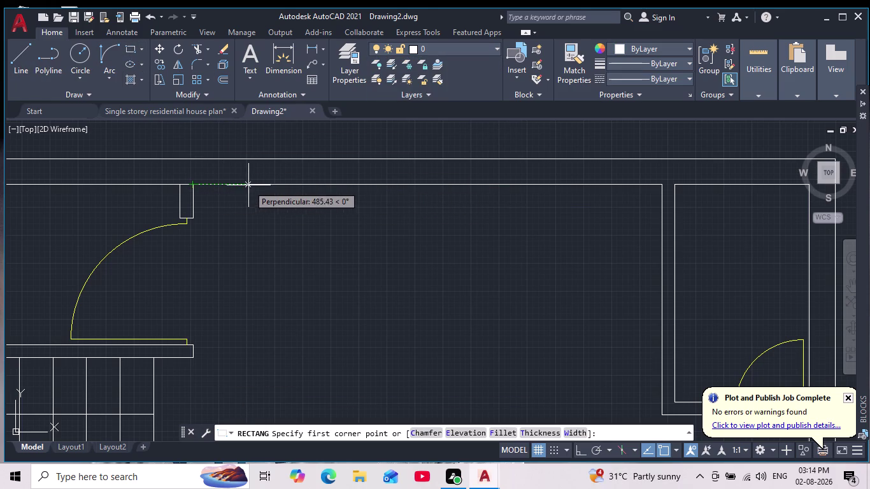
Draw the roughly 3289 by 544 counter rectangle along the top inner wall.
click(290, 185)
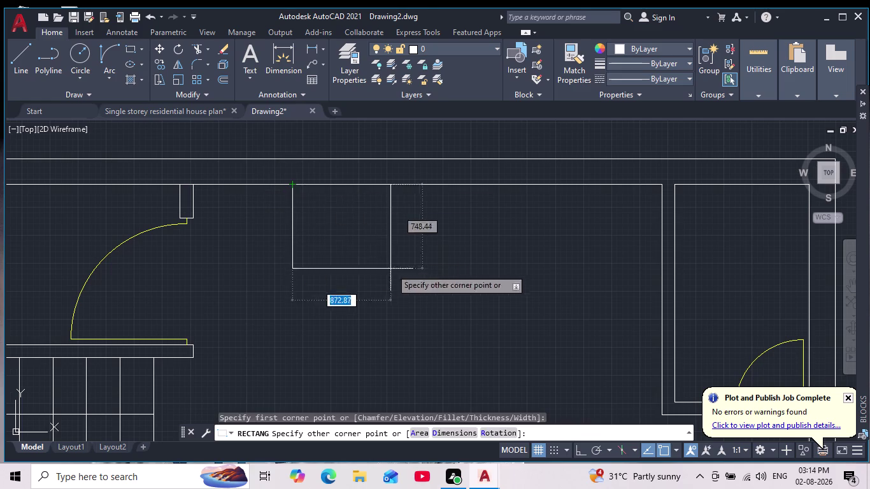
scroll(down, 3)
middle_drag(518, 279, 470, 266)
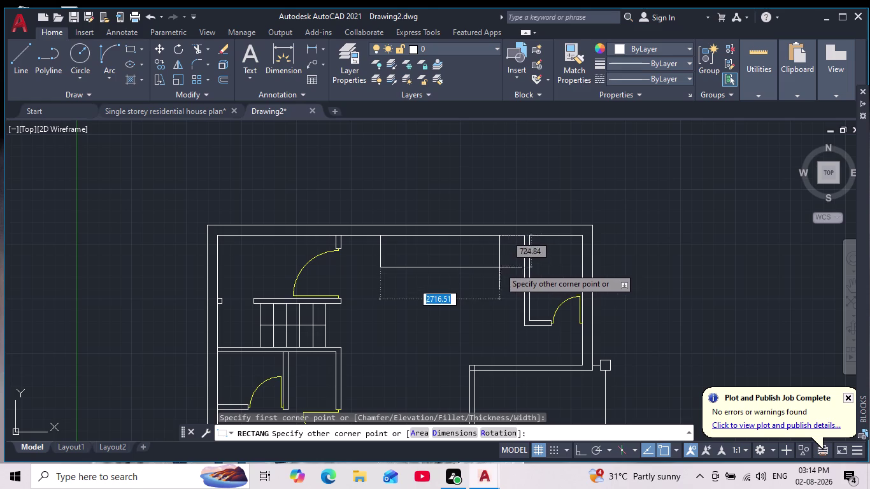
scroll(up, 3)
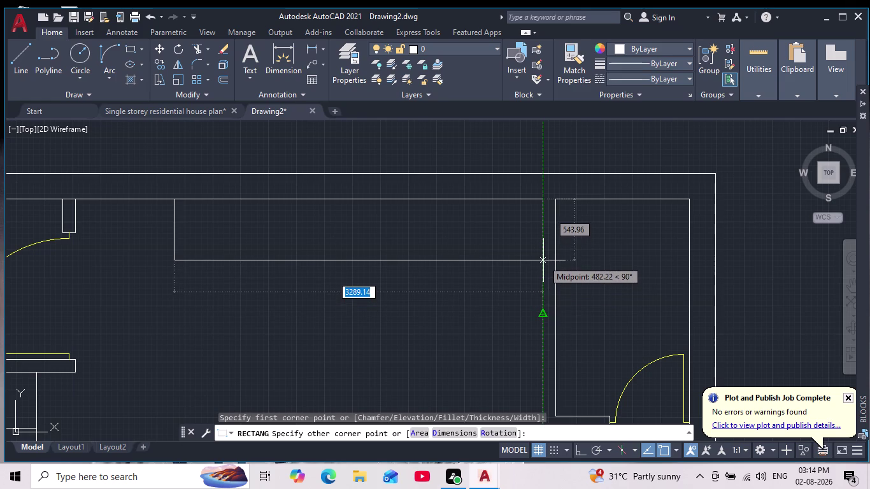
click(545, 266)
Zoom and pan out to show the whole floor plan.
scroll(down, 3)
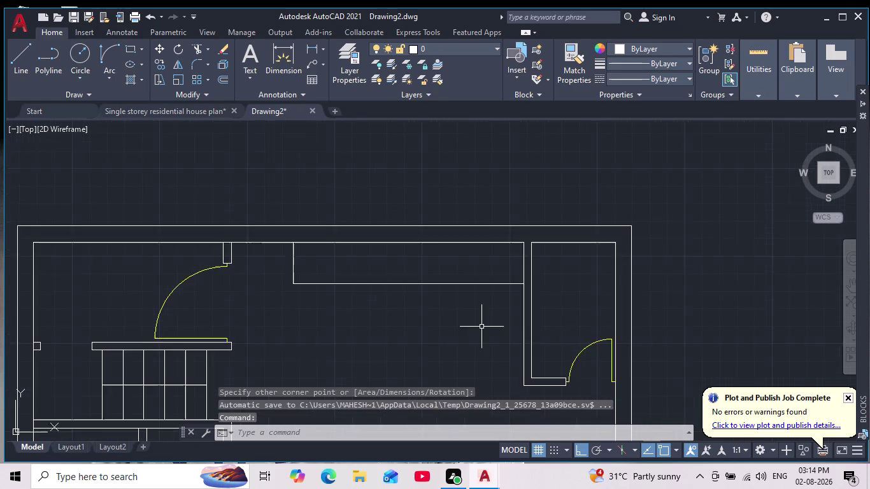
middle_drag(481, 325, 503, 300)
scroll(down, 3)
scroll(up, 3)
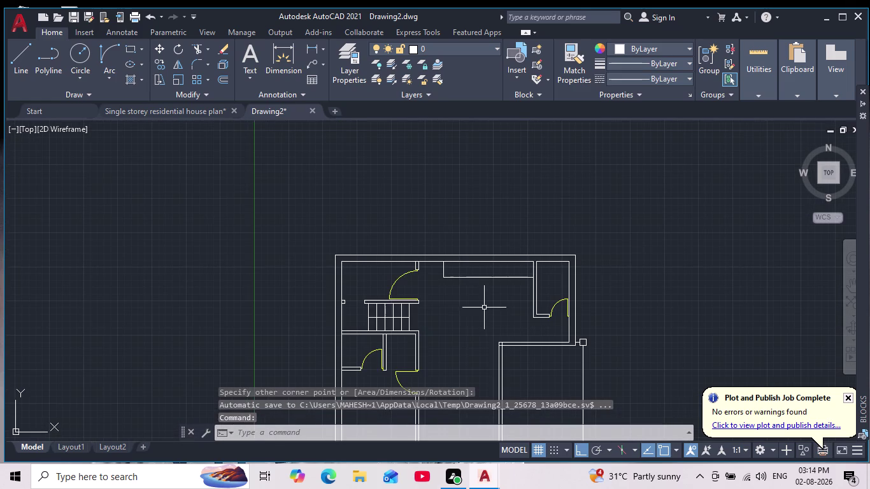
scroll(down, 3)
middle_drag(484, 313, 507, 239)
scroll(down, 3)
scroll(up, 3)
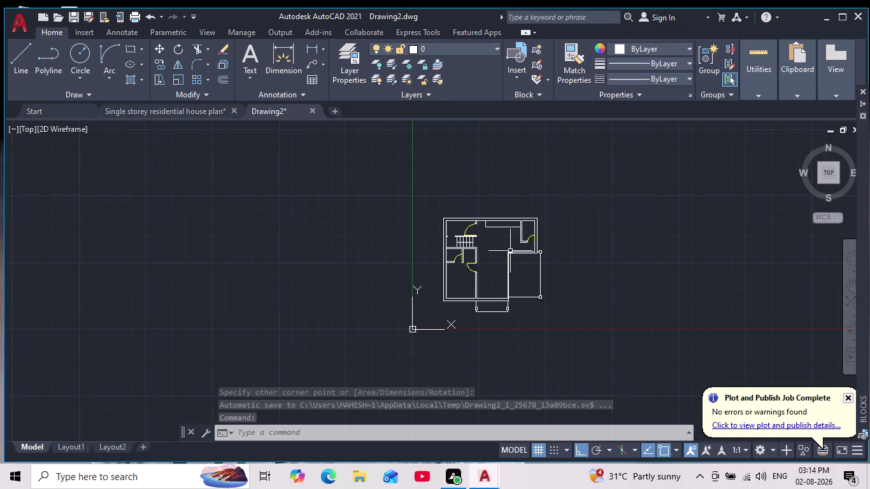
scroll(up, 3)
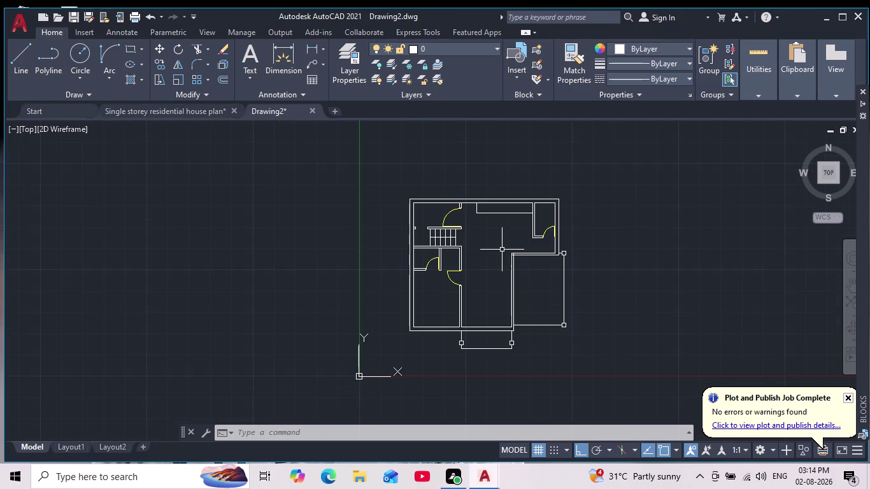
Draw a short vertical line from the top wall to the counter's bottom edge.
click(32, 48)
scroll(up, 3)
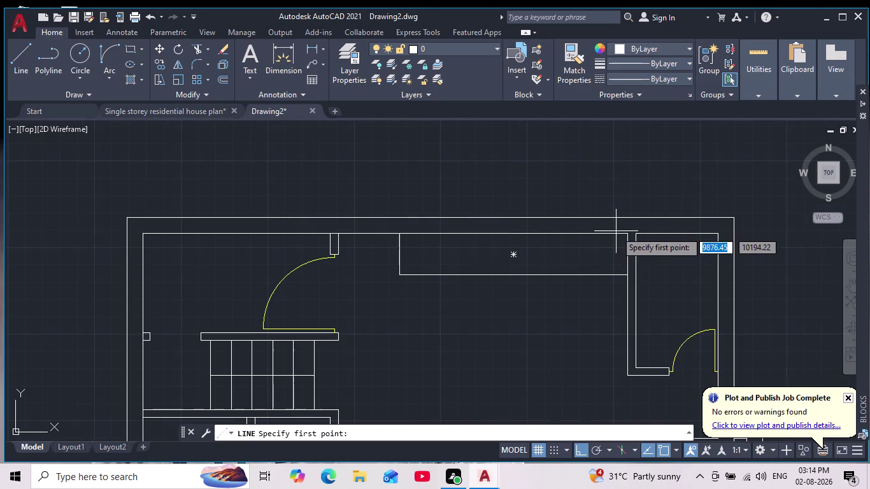
click(577, 237)
click(580, 273)
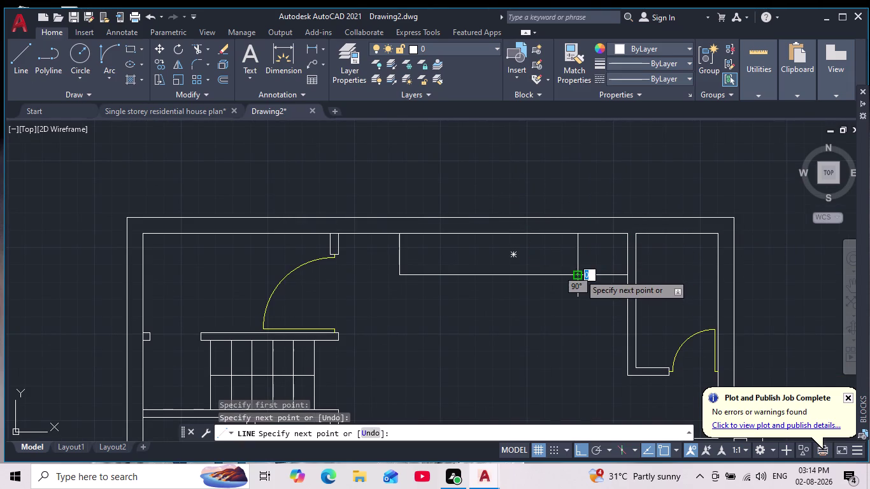
key(Escape)
key(grave)
key(o)
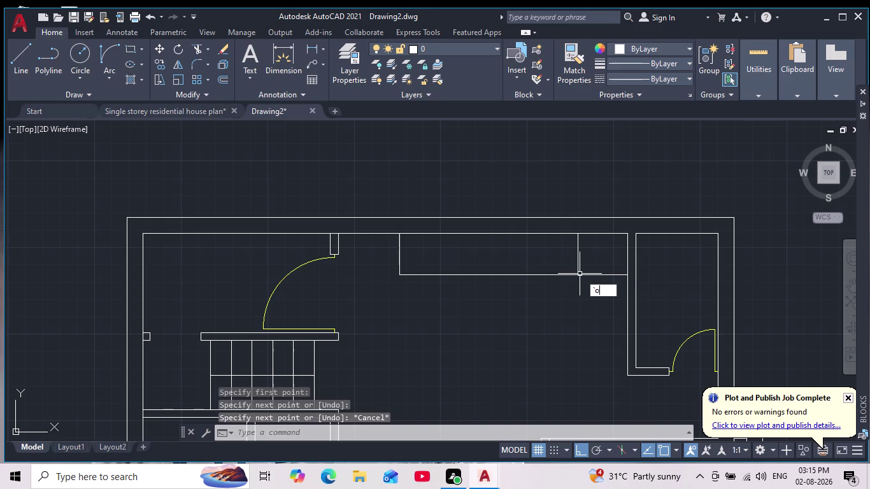
key(Return)
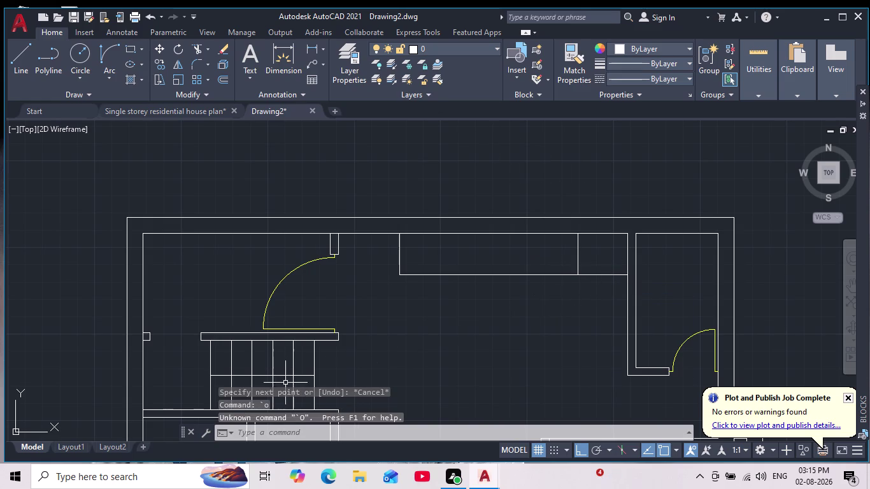
Offset the divider with the Through option to place a copy further left.
key(Escape)
key(Escape)
key(Escape)
key(Escape)
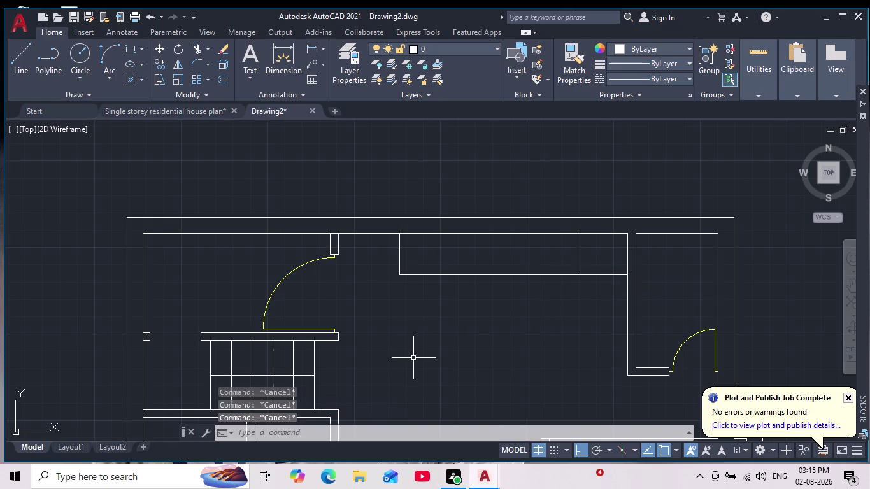
key(Escape)
key(Escape)
key(o)
key(Return)
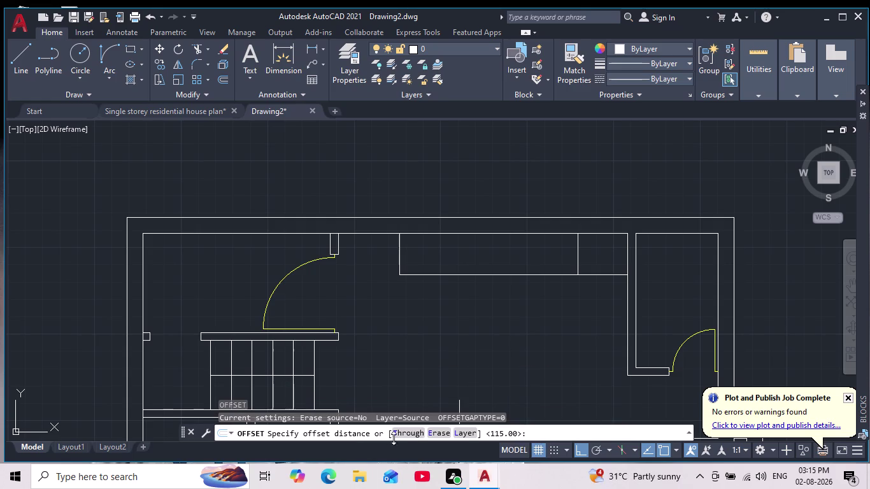
click(412, 434)
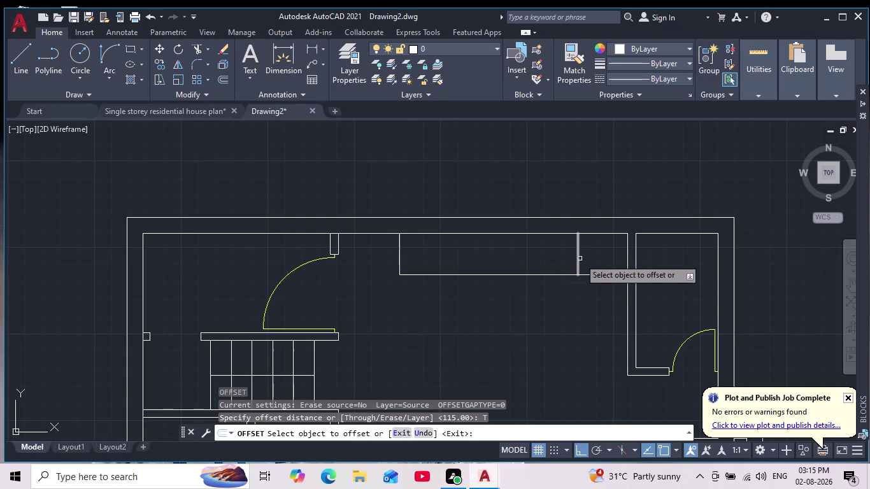
click(577, 258)
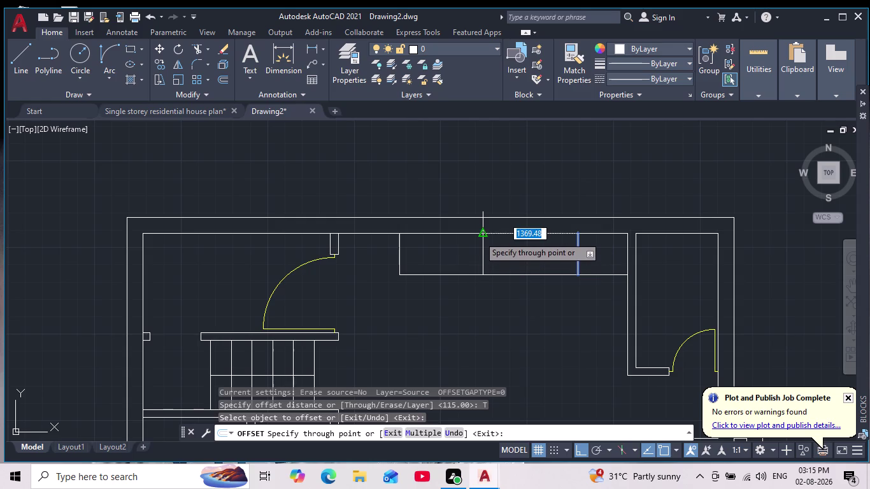
click(479, 234)
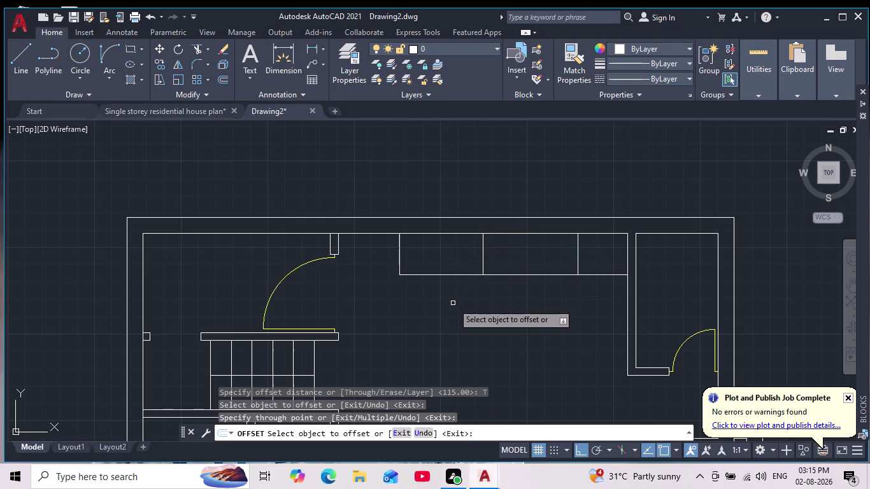
Offset another divider further left along the counter, then end OFFSET.
scroll(down, 3)
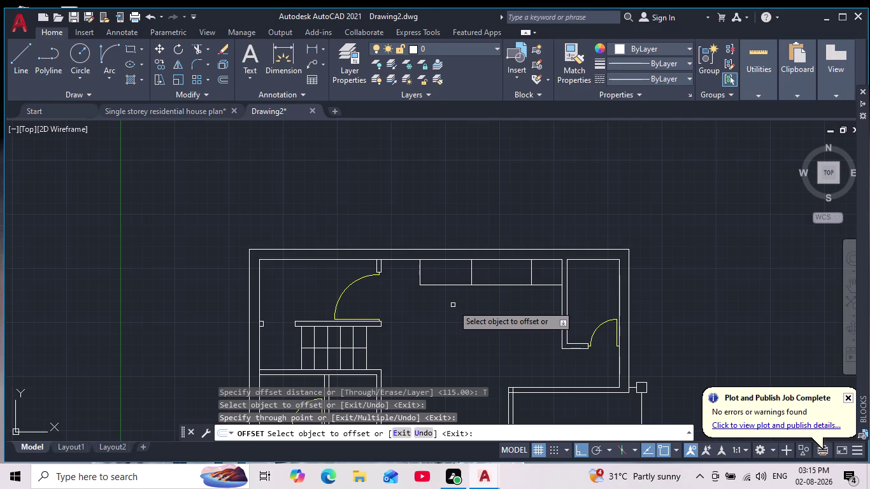
scroll(down, 3)
scroll(up, 3)
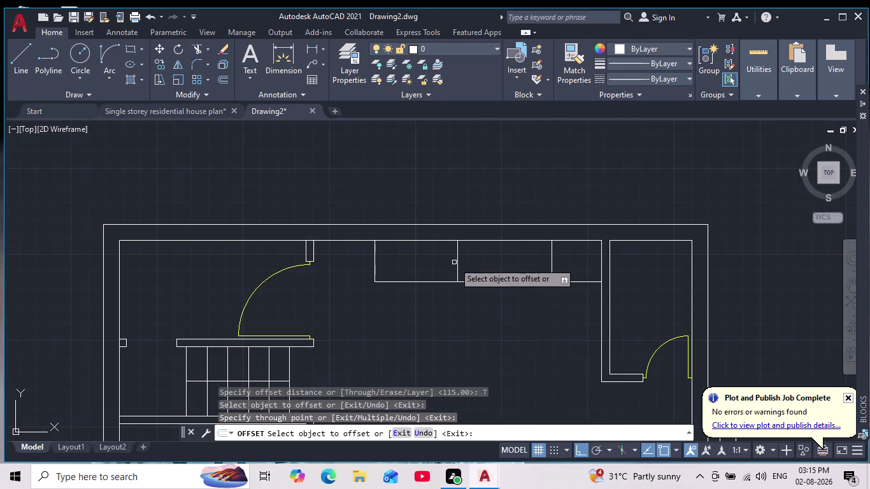
click(457, 269)
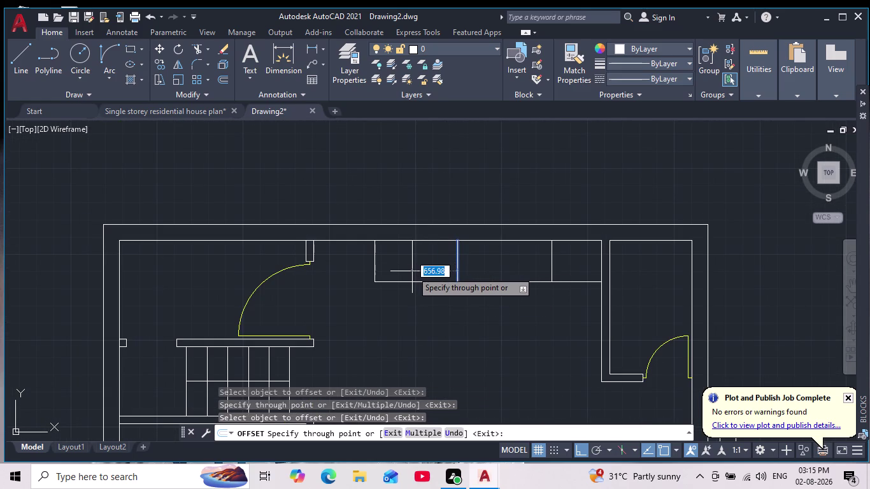
click(413, 272)
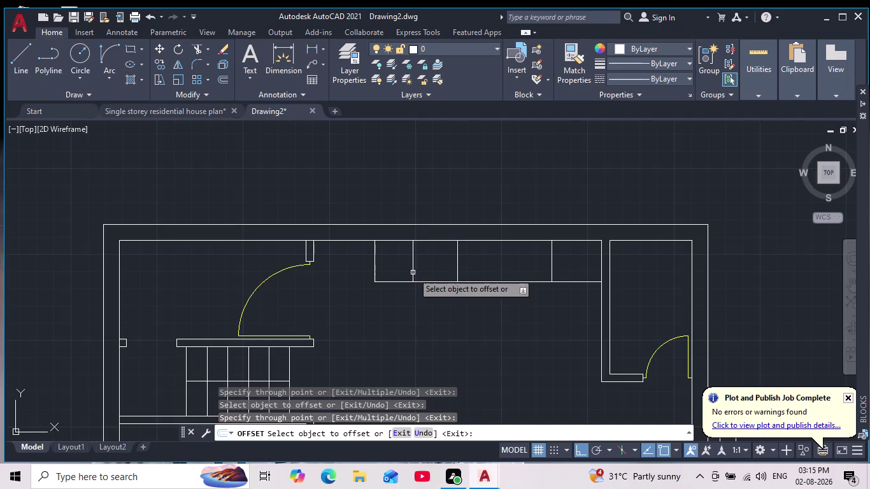
scroll(down, 3)
scroll(up, 3)
scroll(up, 3)
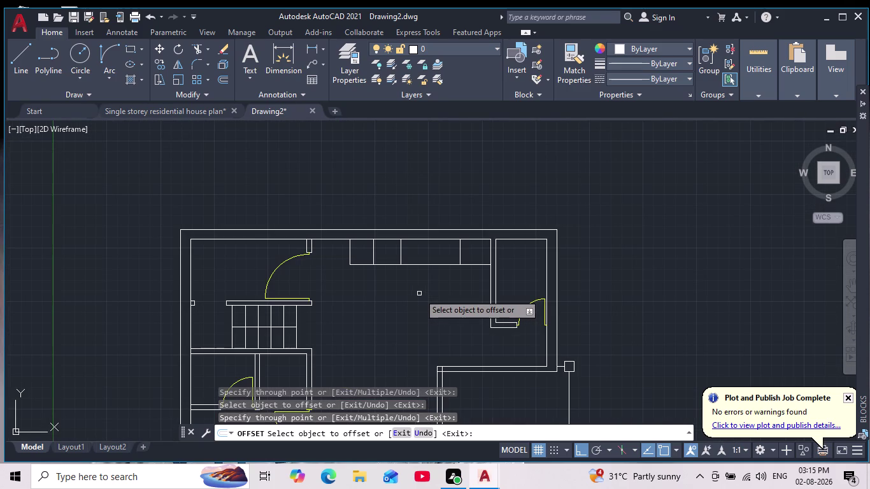
key(Escape)
key(Escape)
key(Escape)
key(Escape)
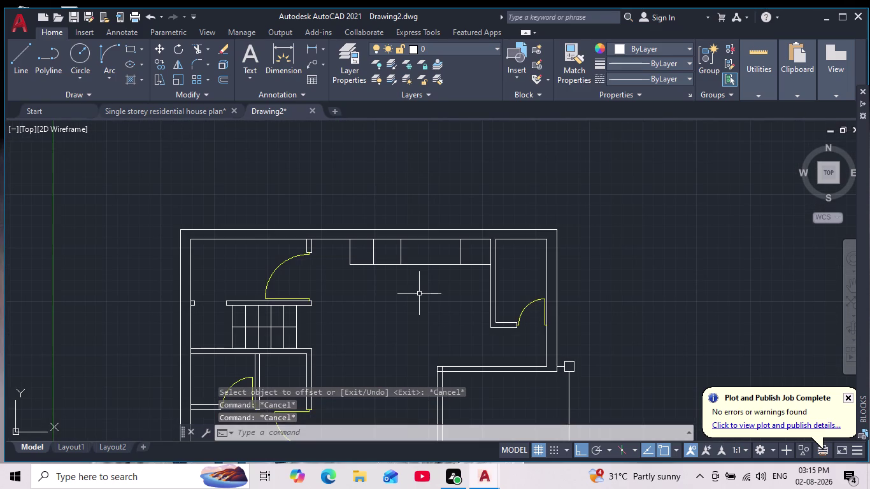
scroll(down, 3)
scroll(up, 3)
scroll(up, 3)
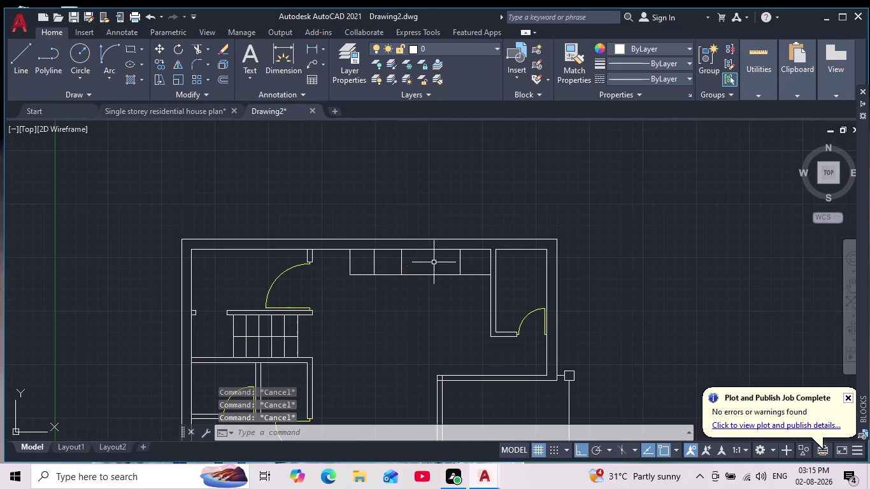
scroll(up, 3)
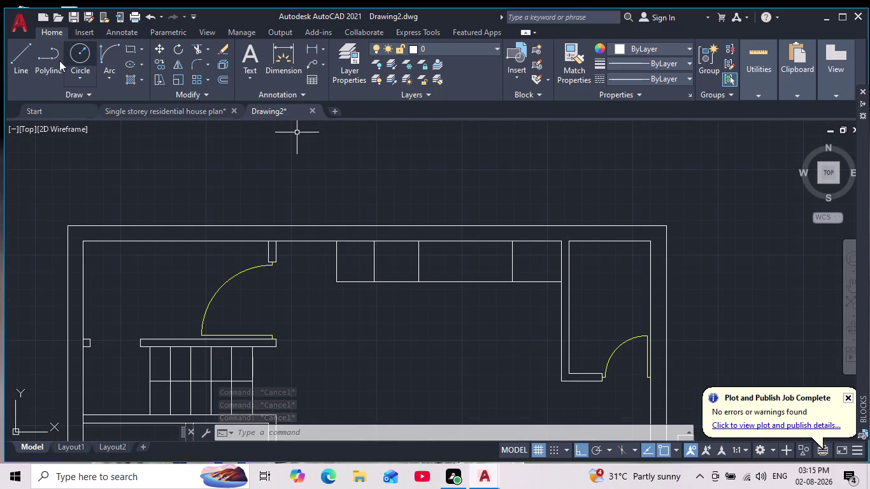
Draw a diagonal from the section's top-left to bottom-right corner.
click(31, 59)
scroll(up, 3)
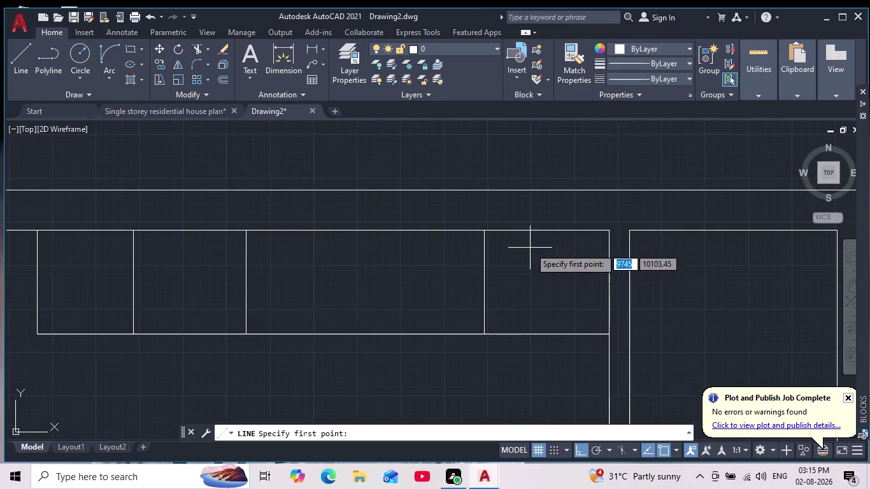
scroll(down, 3)
middle_drag(505, 280, 426, 262)
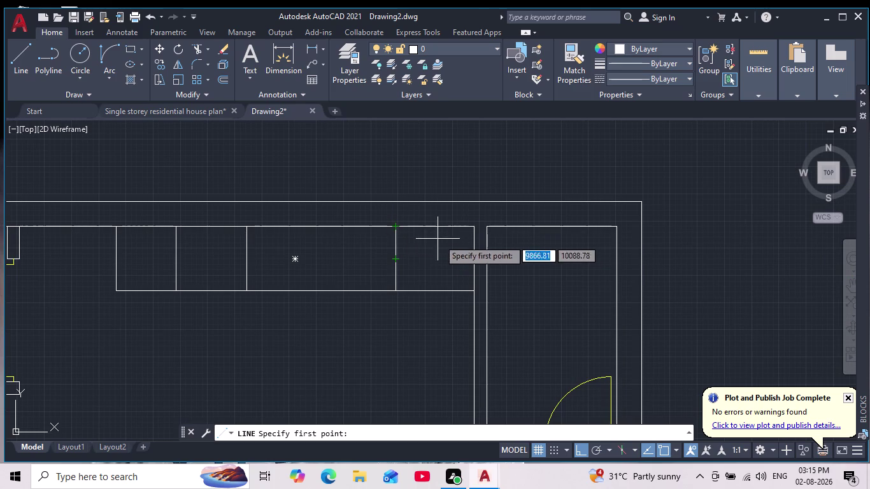
middle_click(446, 245)
scroll(down, 3)
click(412, 232)
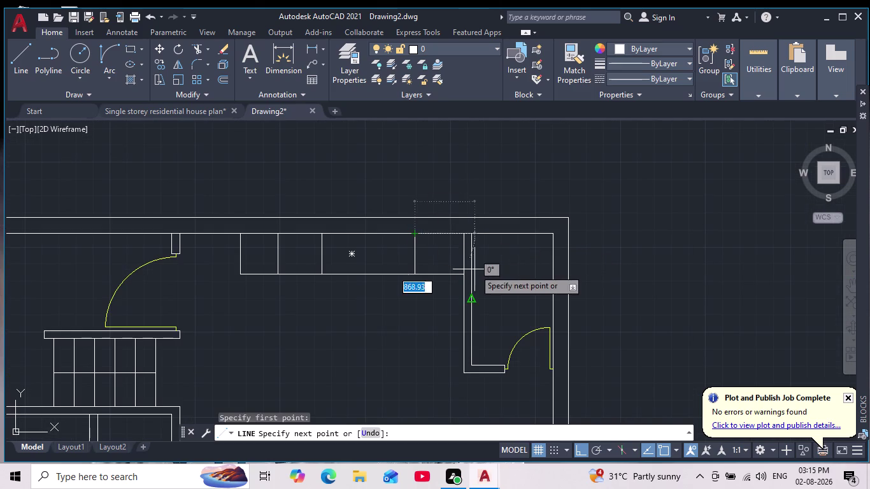
scroll(up, 3)
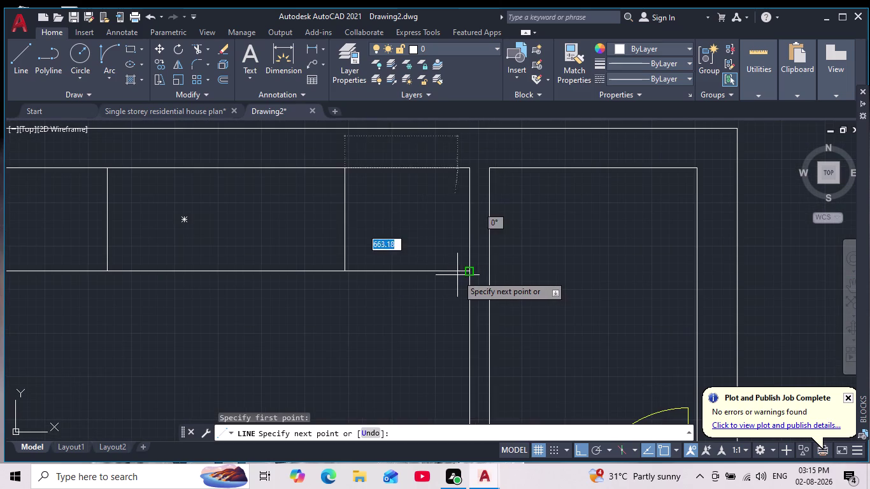
click(577, 453)
scroll(up, 3)
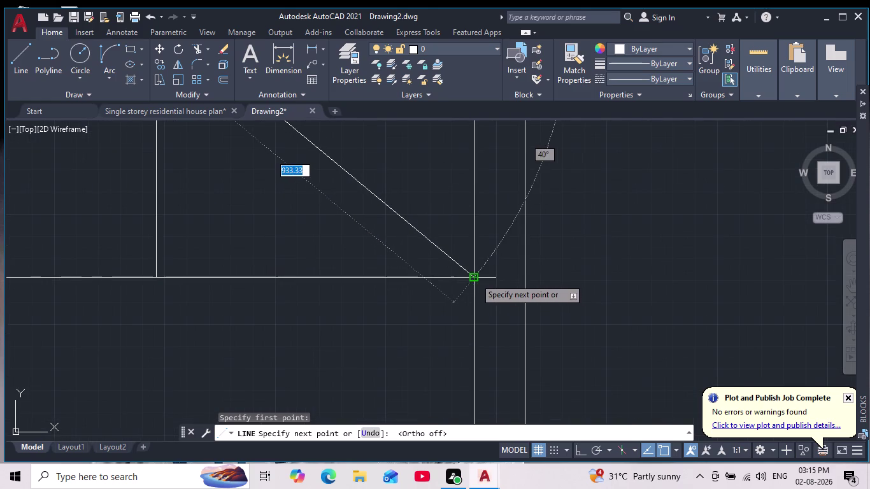
click(473, 277)
key(space)
Draw the crossing diagonal from the top-right to the bottom-left corner.
middle_drag(427, 254, 482, 338)
scroll(down, 3)
scroll(down, 3)
middle_drag(395, 217, 452, 240)
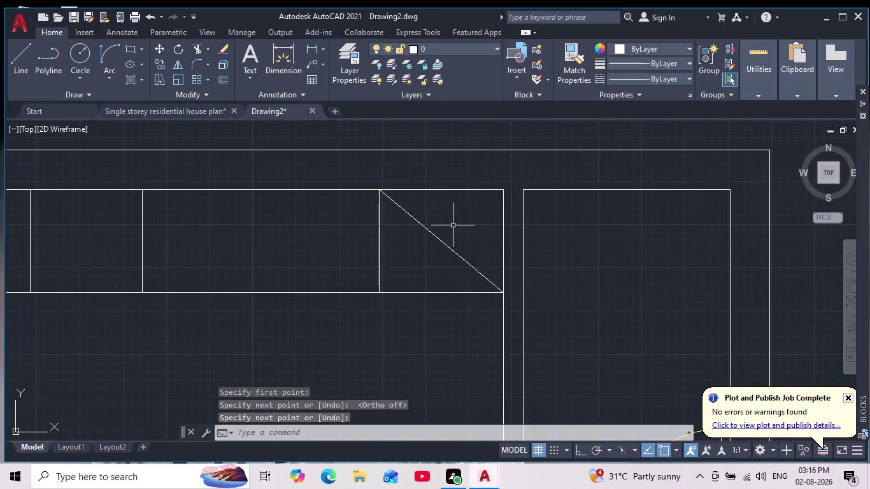
key(space)
click(498, 189)
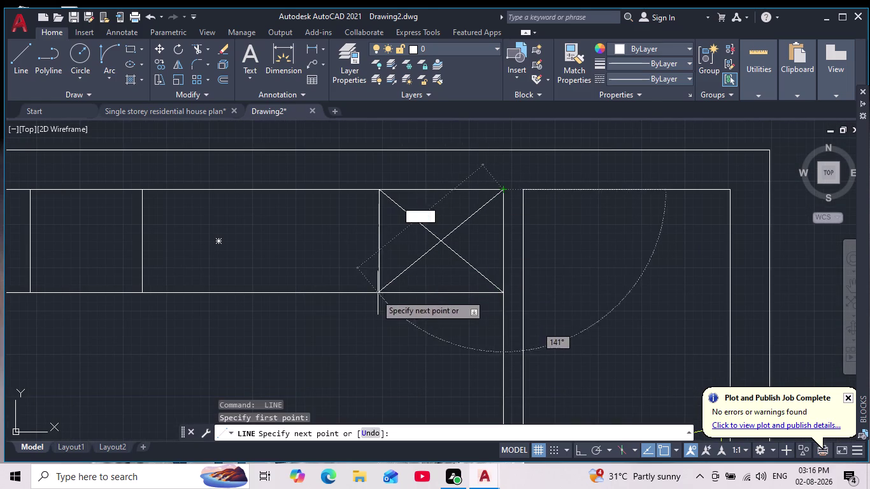
click(374, 295)
key(space)
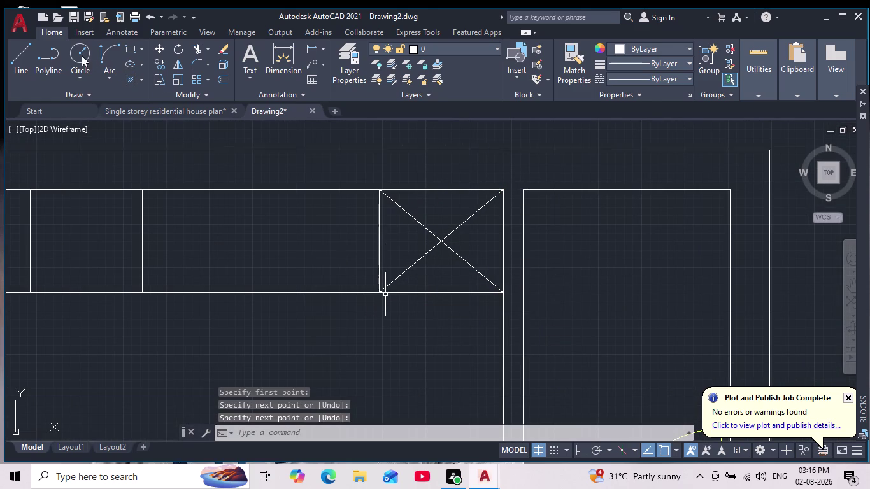
click(80, 55)
Draw a small circle centred where the sink fixture's diagonals cross.
click(439, 243)
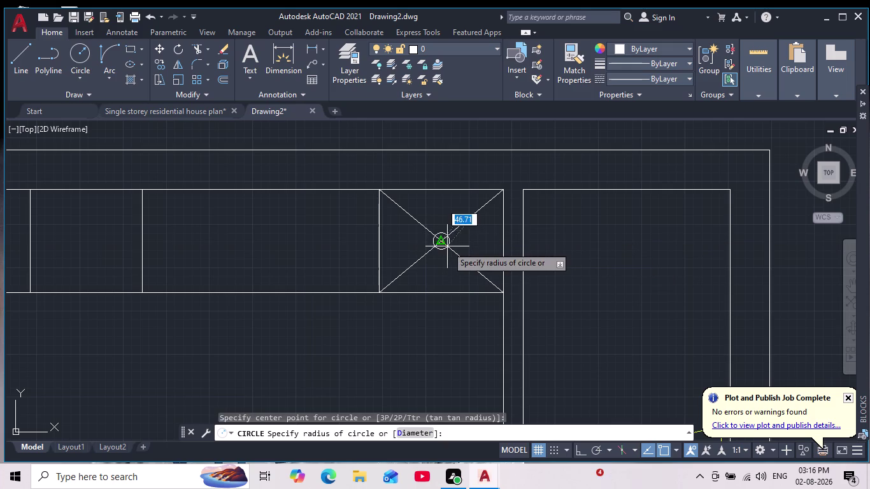
click(449, 247)
key(space)
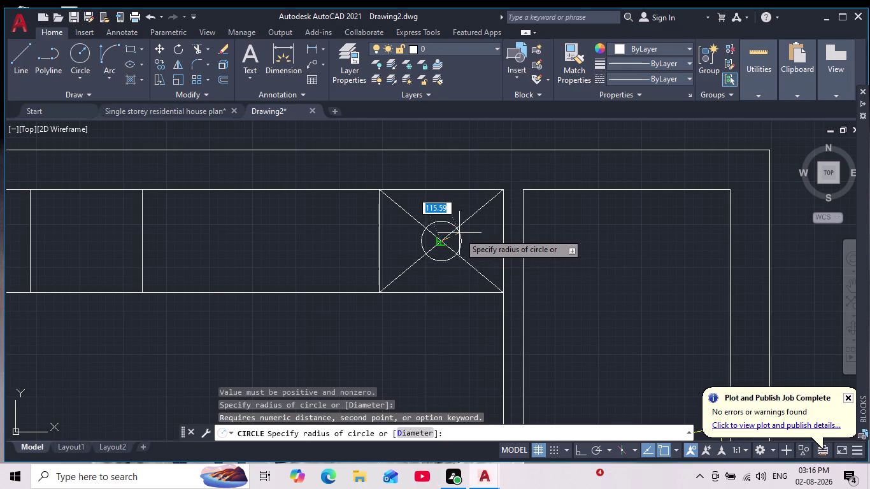
click(664, 449)
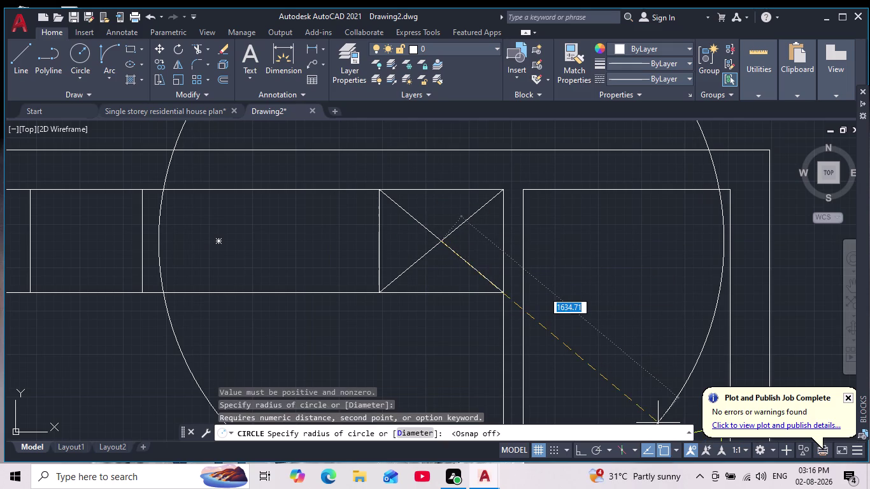
click(442, 233)
key(space)
key(space)
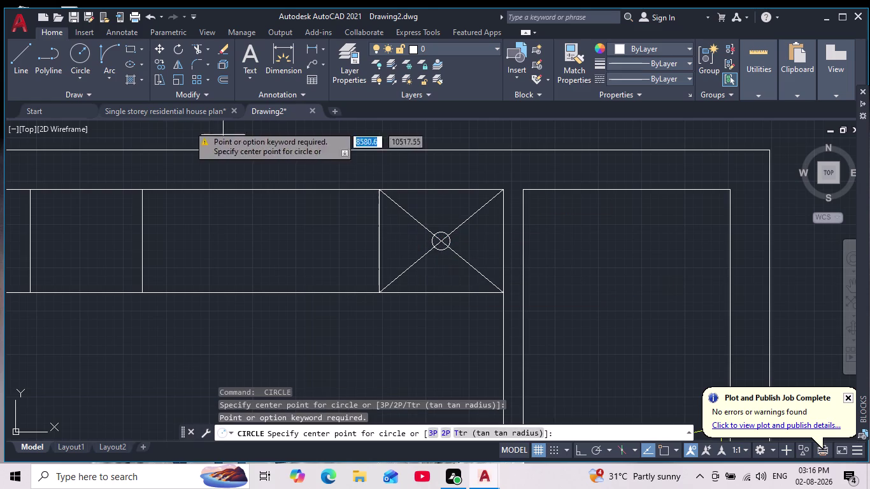
key(Escape)
key(Escape)
Trim the diagonal segments inside the circle with a fence, then zoom out over the kitchen.
click(196, 52)
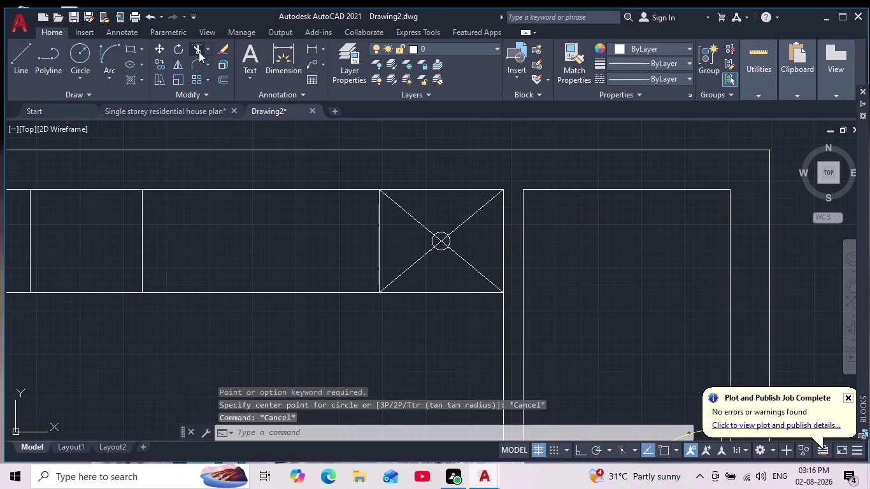
scroll(up, 3)
drag(452, 219, 436, 264)
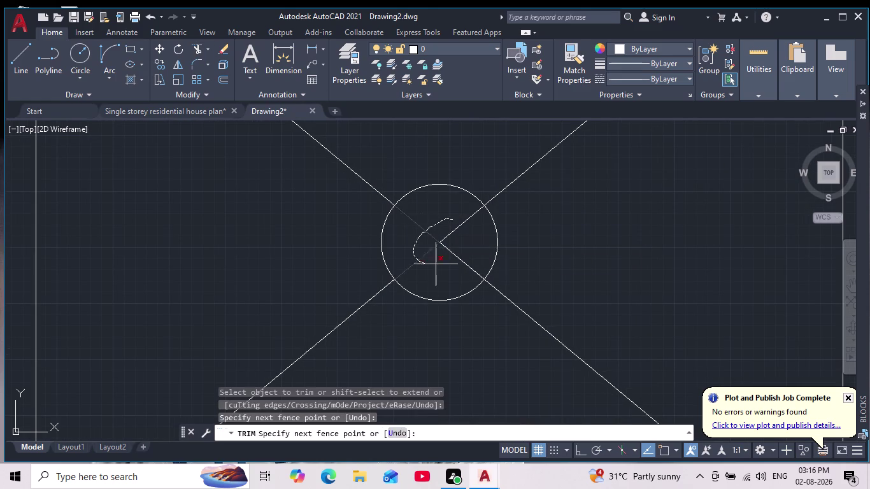
drag(437, 263, 444, 257)
drag(445, 226, 421, 245)
drag(470, 236, 435, 259)
key(Escape)
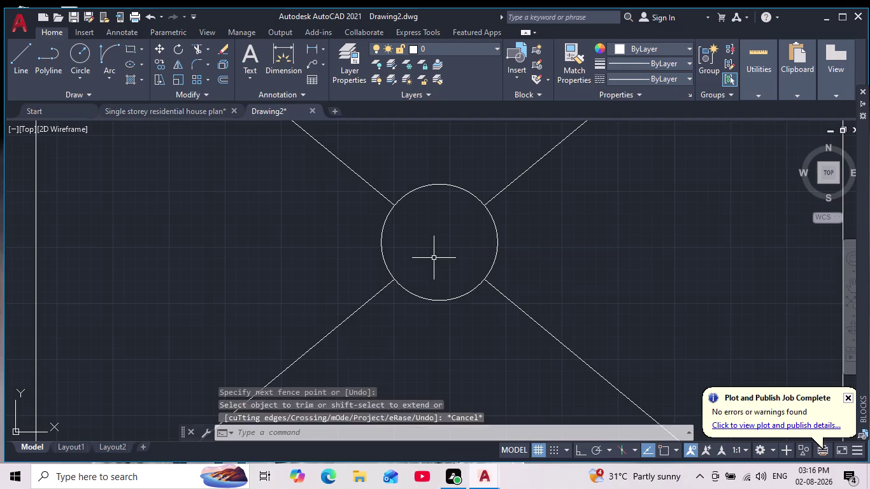
key(Escape)
scroll(down, 3)
scroll(down, 3)
middle_drag(439, 309, 470, 263)
middle_drag(420, 272, 457, 286)
scroll(down, 3)
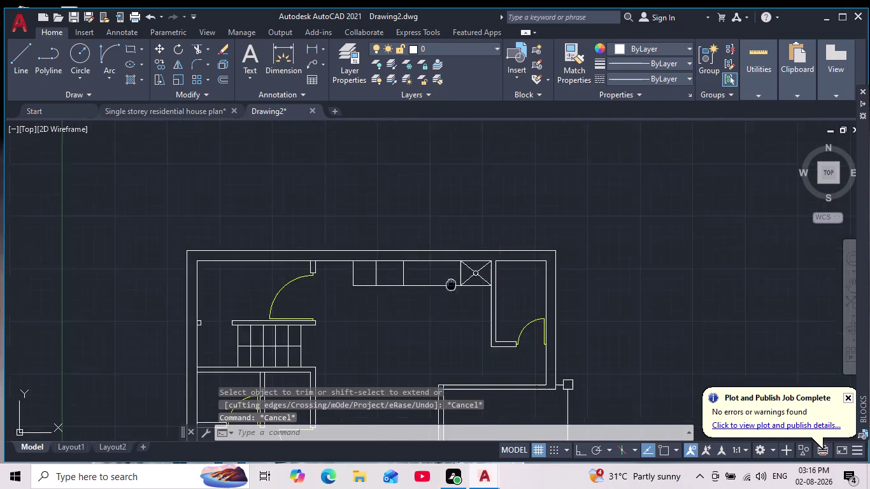
scroll(down, 3)
scroll(up, 3)
scroll(up, 3)
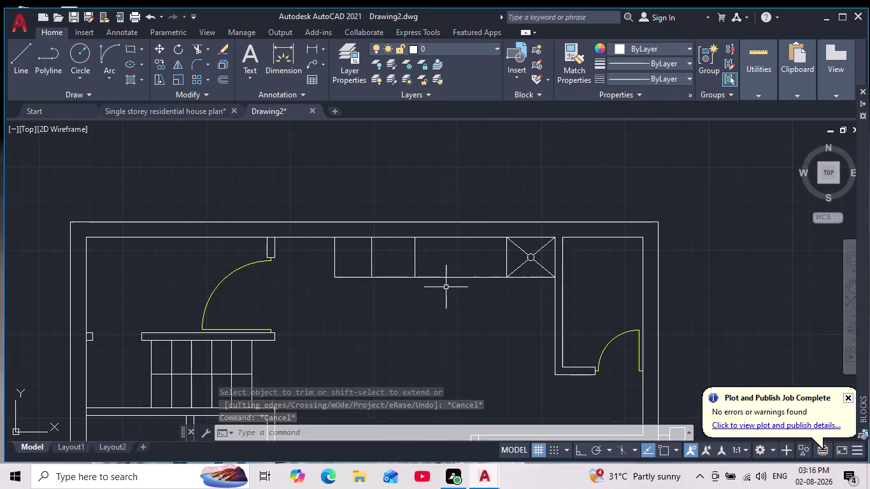
Erase the counter divider line to the left of the sink.
click(425, 260)
key(Escape)
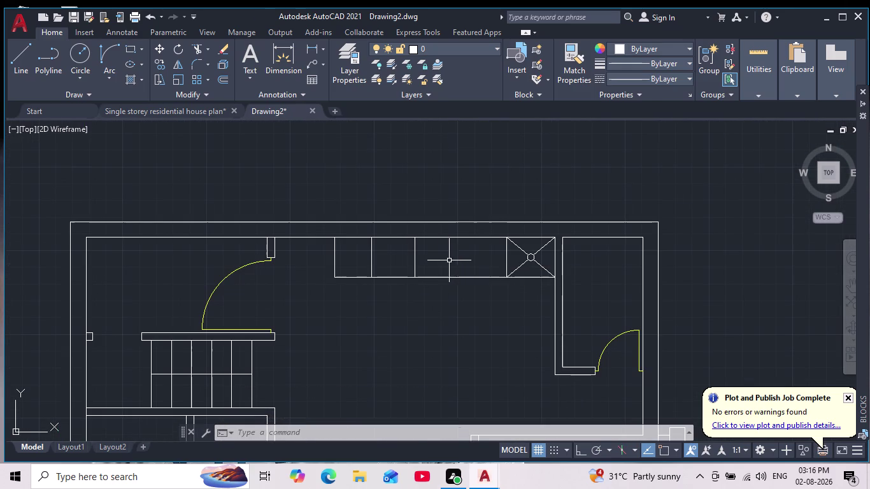
click(439, 260)
click(404, 261)
key(Delete)
Pan and zoom over the floor plan, then show the recent-documents list.
scroll(down, 3)
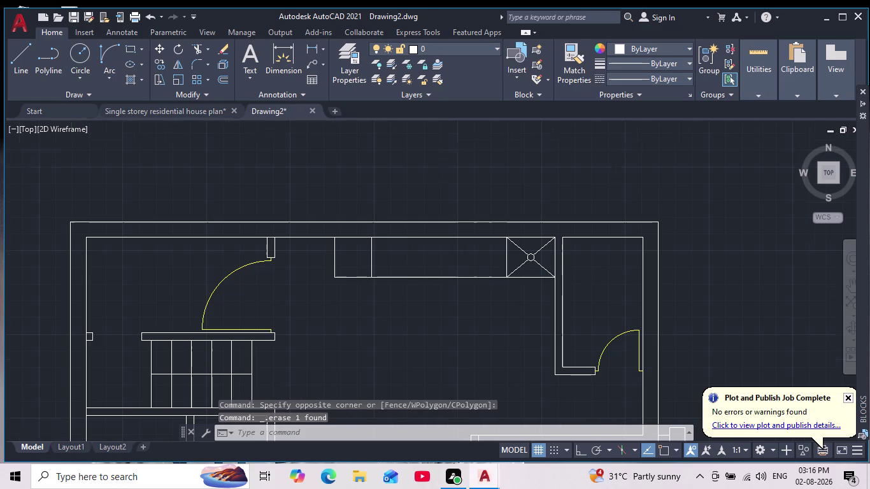
scroll(down, 3)
scroll(up, 3)
middle_drag(409, 271, 415, 311)
scroll(up, 3)
middle_drag(432, 295, 452, 272)
scroll(down, 3)
middle_click(315, 231)
scroll(down, 3)
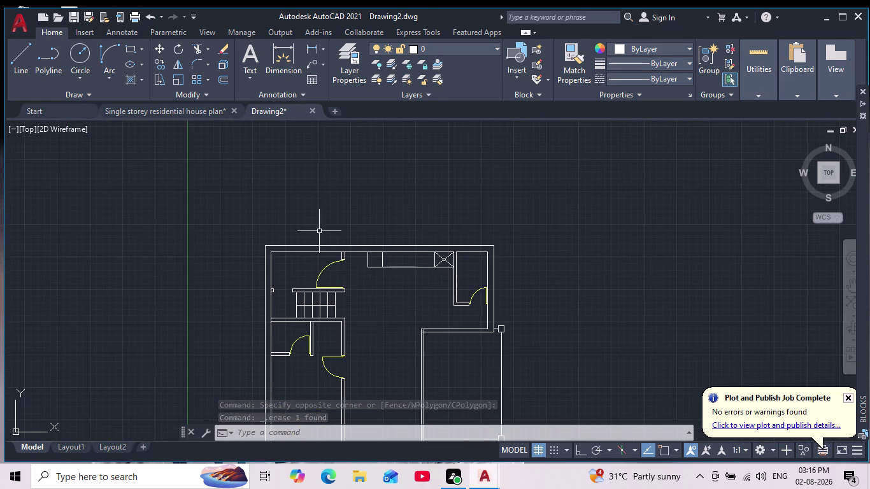
middle_drag(350, 272, 350, 197)
scroll(down, 3)
scroll(up, 3)
middle_drag(354, 232, 370, 294)
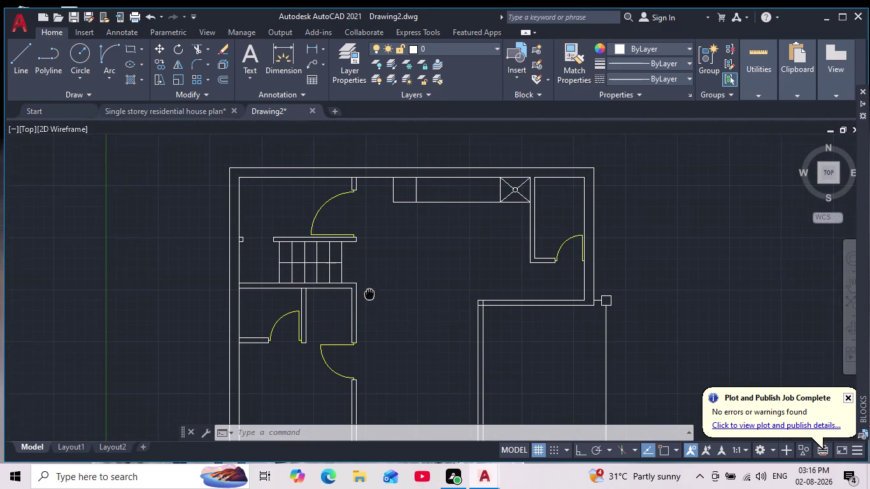
scroll(up, 3)
middle_drag(434, 187, 427, 265)
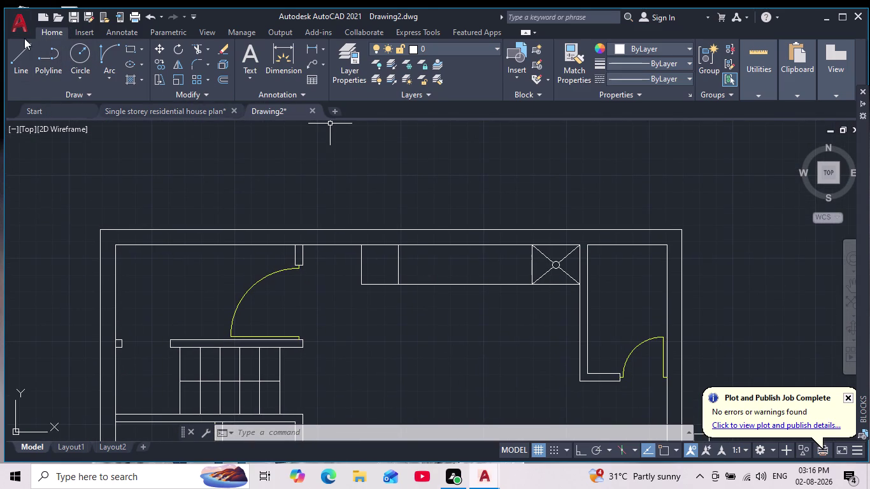
click(18, 26)
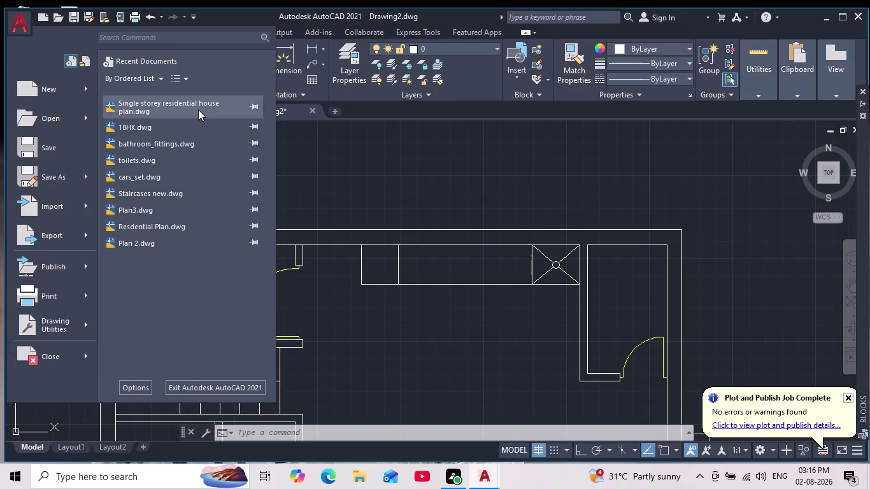
Open the 1BHK drawing from the recent documents and cancel pending commands.
double_click(170, 125)
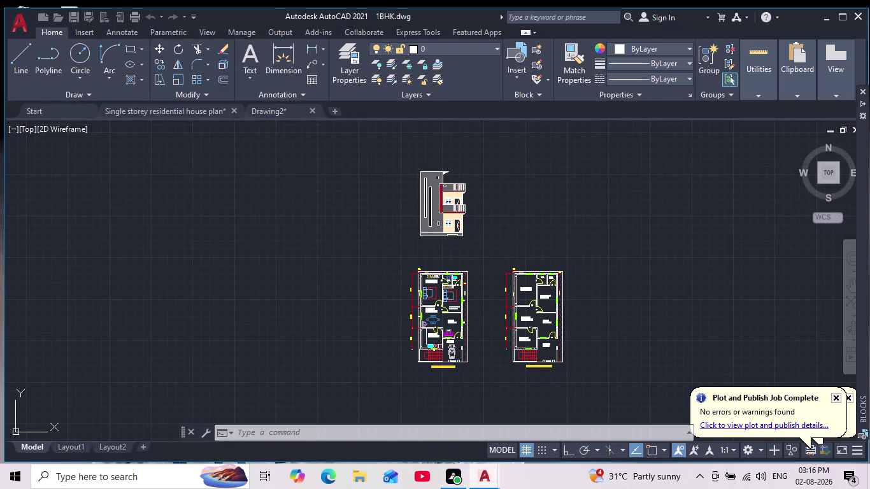
scroll(up, 3)
scroll(down, 3)
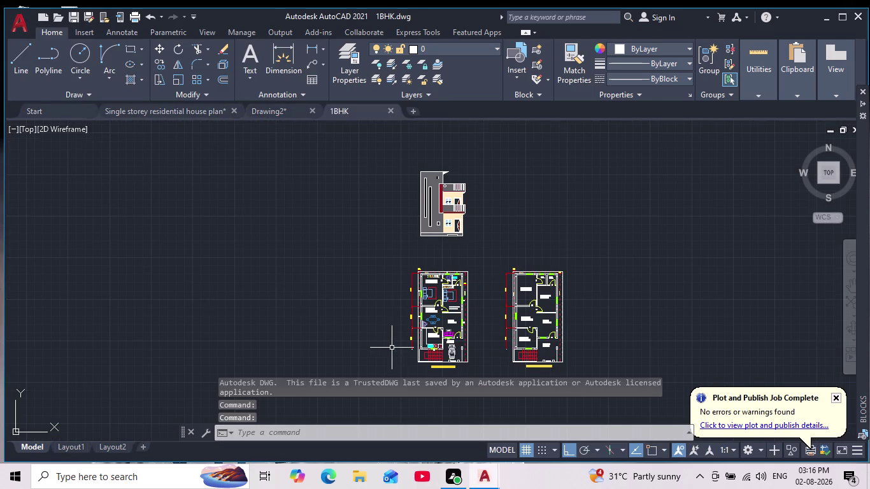
scroll(up, 3)
key(Escape)
key(Escape)
key(Escape)
key(Escape)
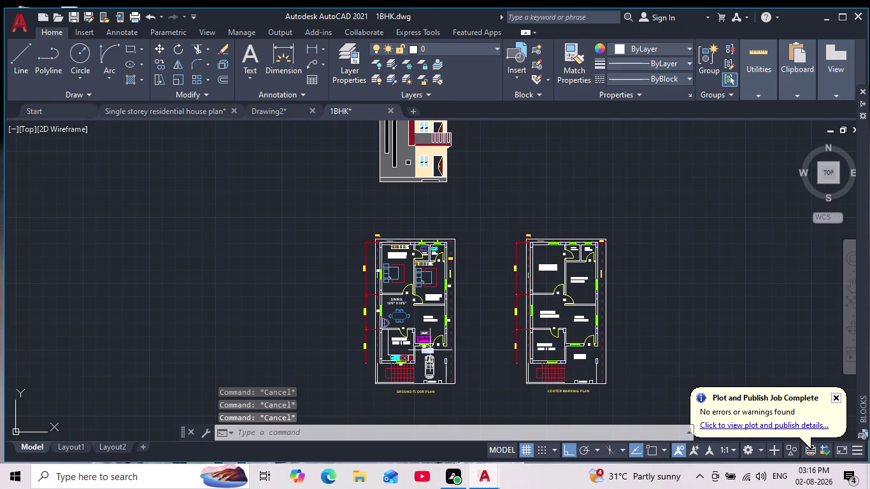
key(Escape)
Select the gas stove in the 1BHK kitchen and copy it.
middle_drag(430, 350, 455, 293)
scroll(up, 3)
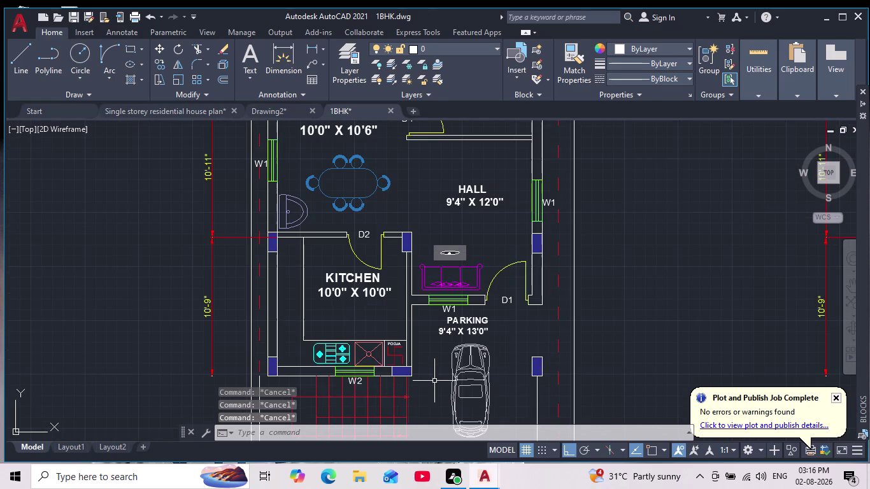
scroll(up, 3)
middle_drag(337, 368, 446, 307)
scroll(up, 3)
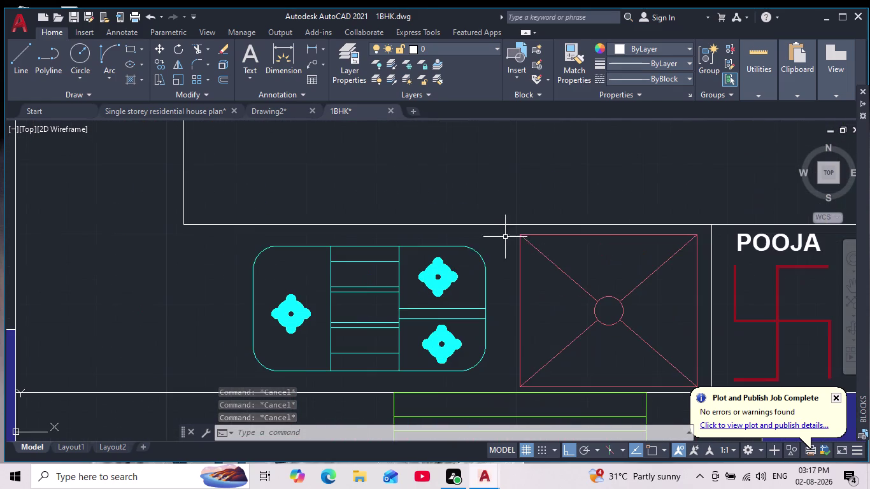
drag(233, 178, 233, 194)
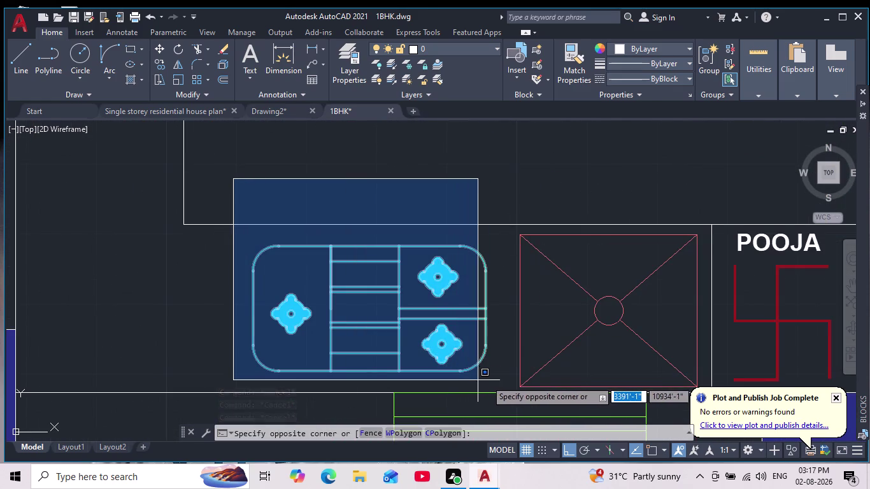
click(504, 379)
scroll(down, 3)
middle_drag(479, 202, 462, 267)
scroll(down, 3)
key(ctrl+c)
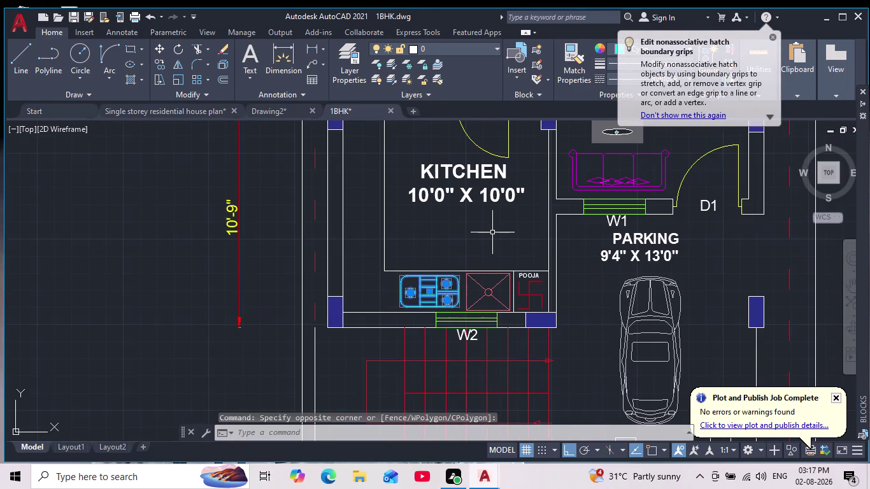
Paste the gas stove into the house plan drawing.
click(260, 104)
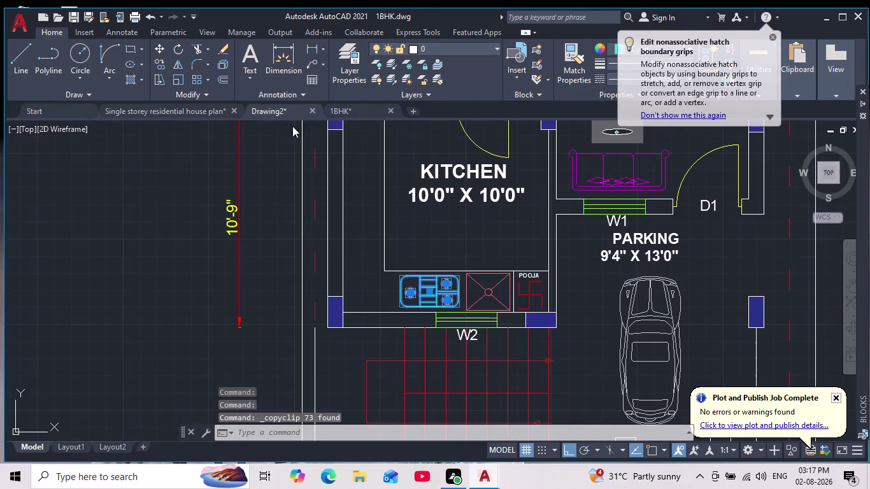
scroll(down, 3)
middle_drag(436, 318, 429, 296)
scroll(down, 3)
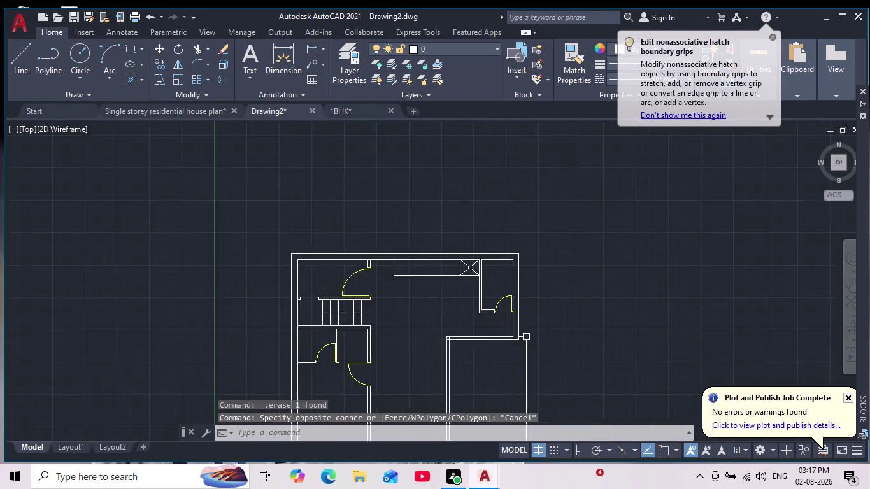
scroll(up, 3)
key(ctrl+v)
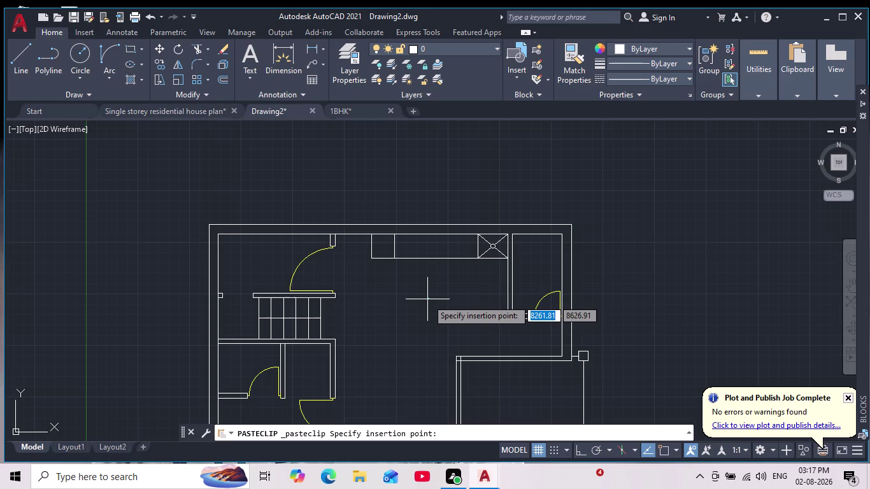
scroll(down, 3)
middle_drag(569, 210, 503, 227)
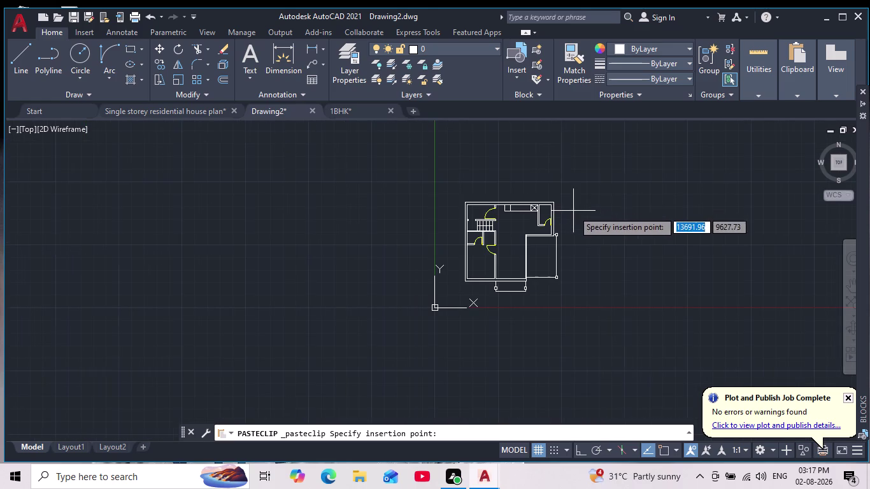
middle_drag(503, 227, 361, 267)
scroll(down, 3)
click(445, 262)
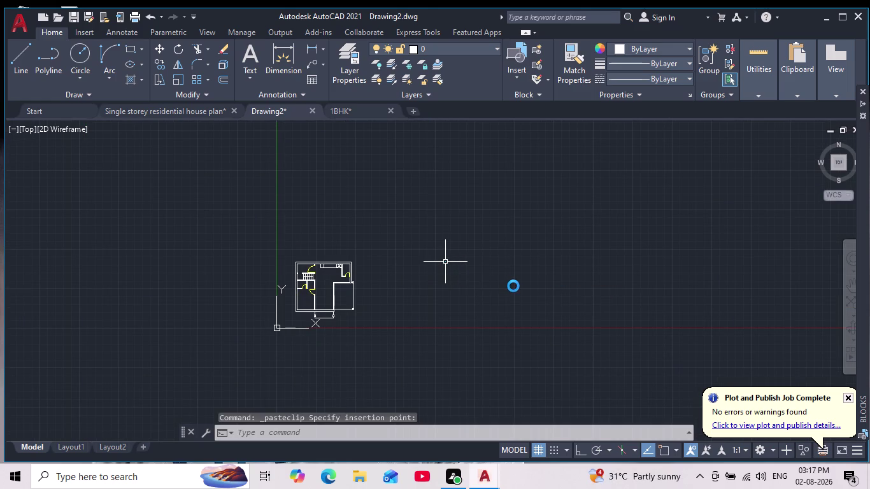
Scale the pasted gas stove down to fit the plan.
scroll(up, 3)
scroll(up, 3)
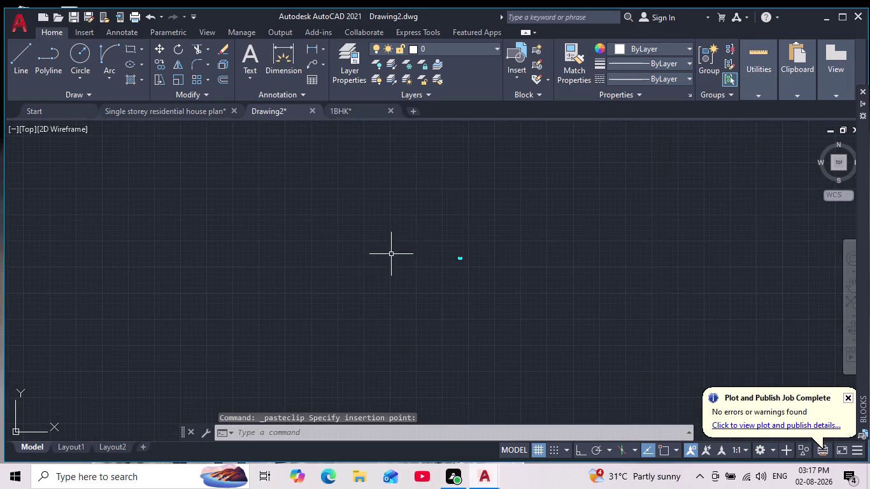
scroll(up, 3)
middle_drag(628, 256, 444, 235)
scroll(up, 3)
drag(444, 235, 469, 267)
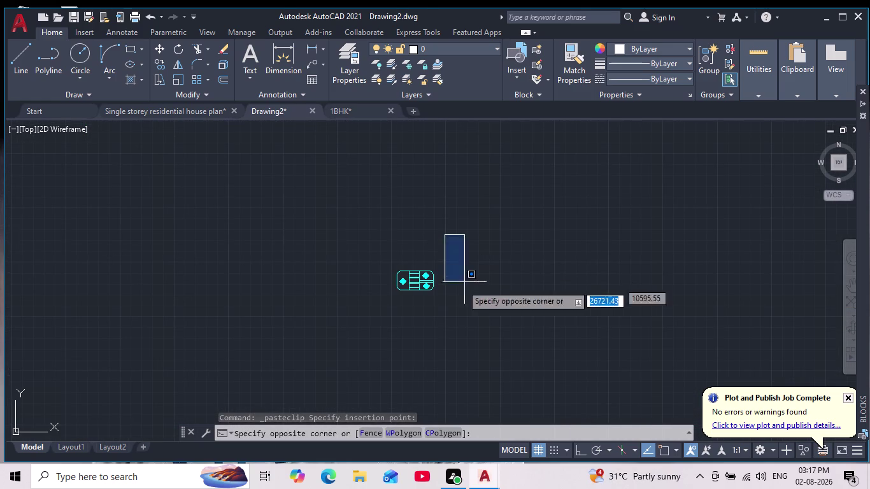
click(335, 318)
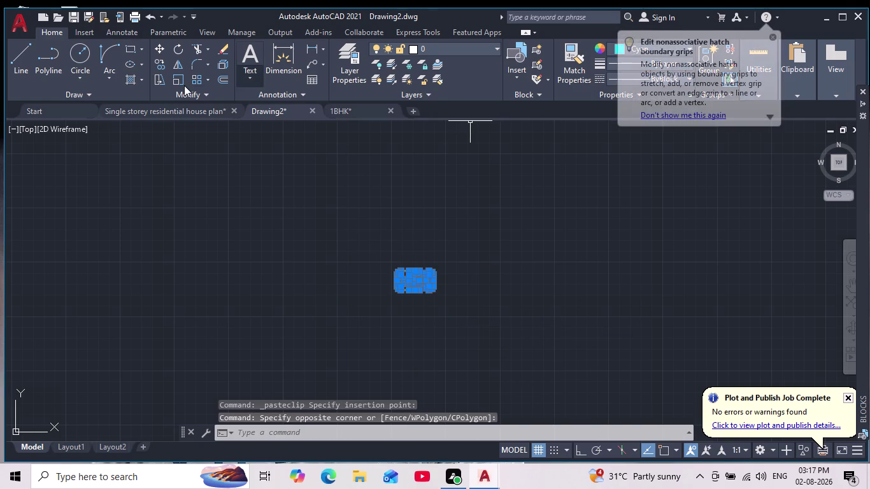
click(179, 80)
click(434, 294)
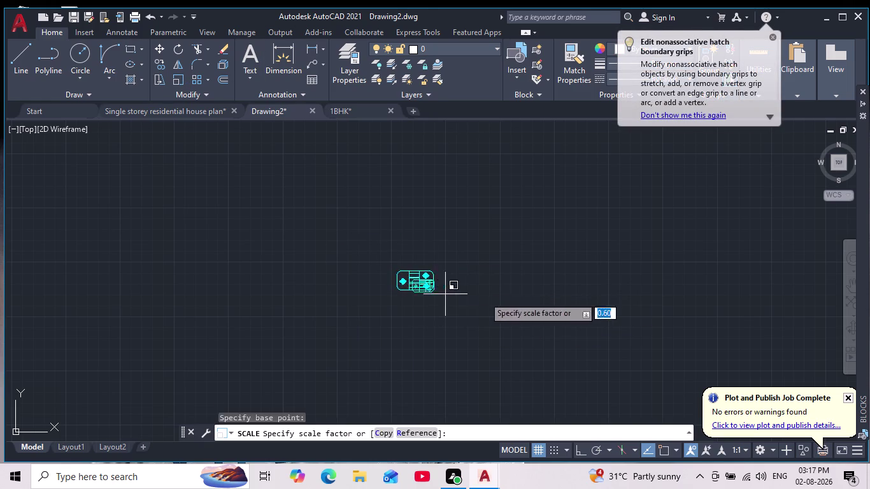
click(632, 305)
Move the resized cooktop onto the kitchen counter.
scroll(down, 3)
middle_drag(609, 292, 601, 206)
scroll(down, 3)
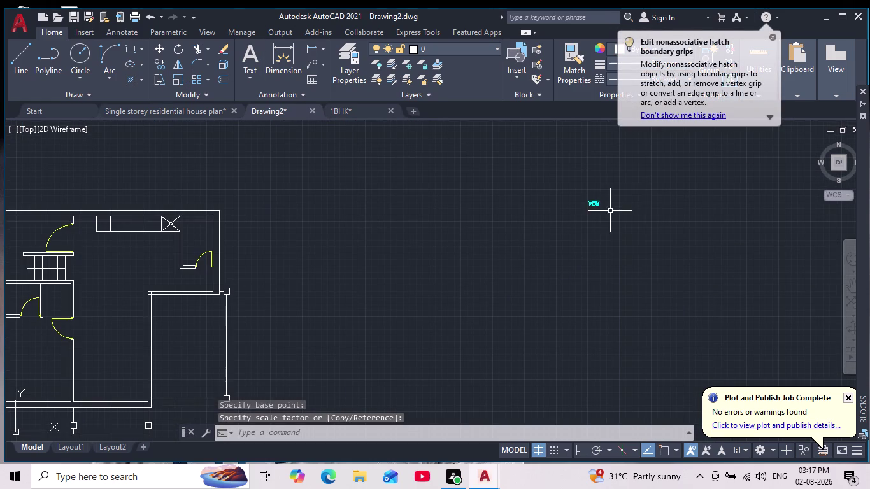
drag(628, 187, 622, 196)
click(542, 246)
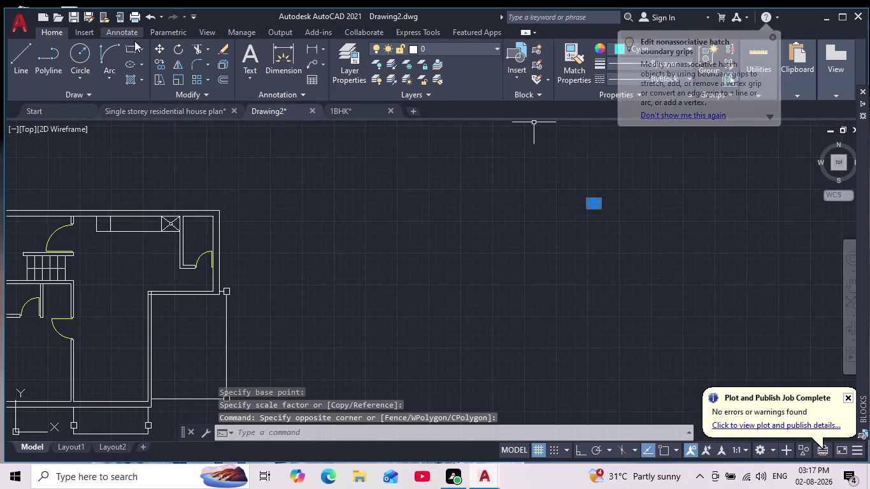
click(162, 47)
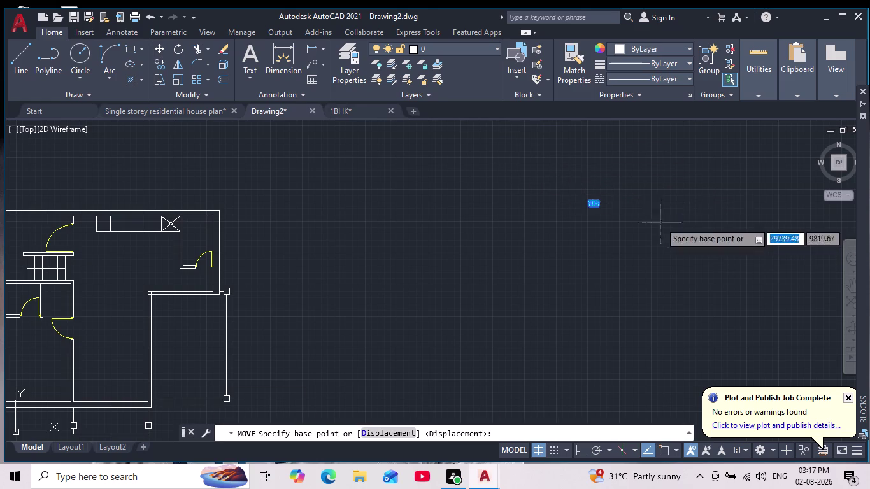
click(594, 202)
middle_drag(78, 286, 229, 279)
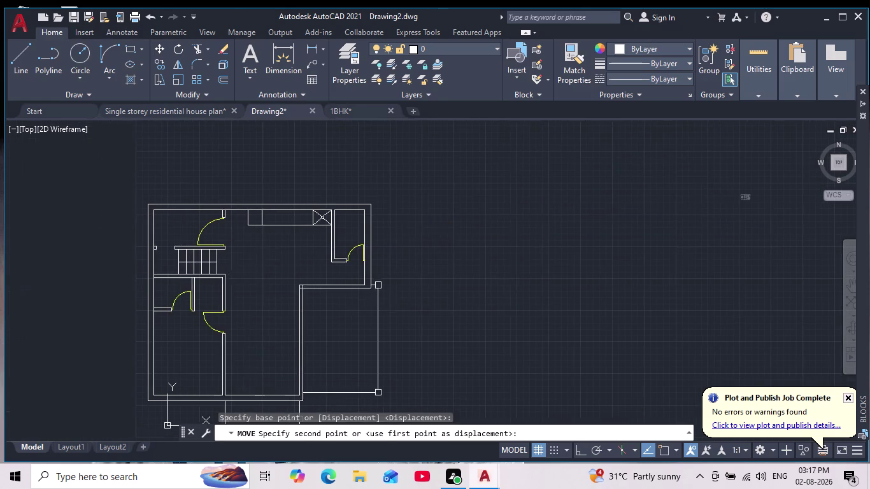
scroll(up, 3)
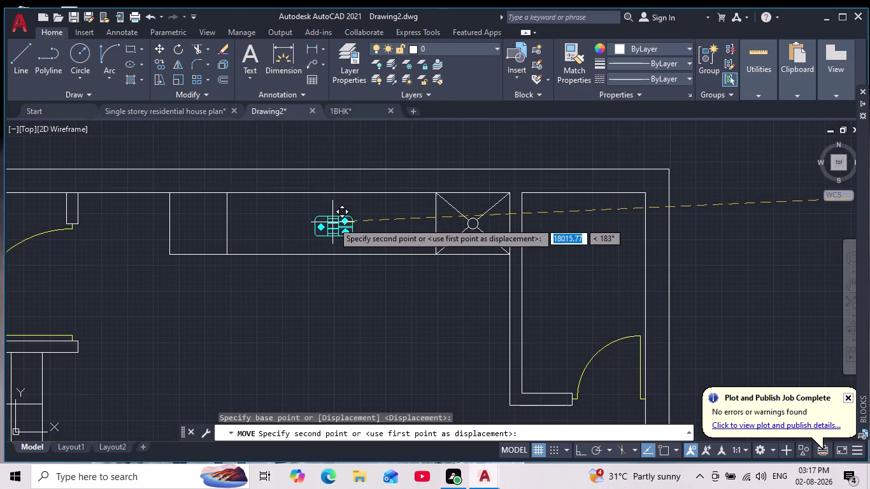
click(344, 220)
key(Escape)
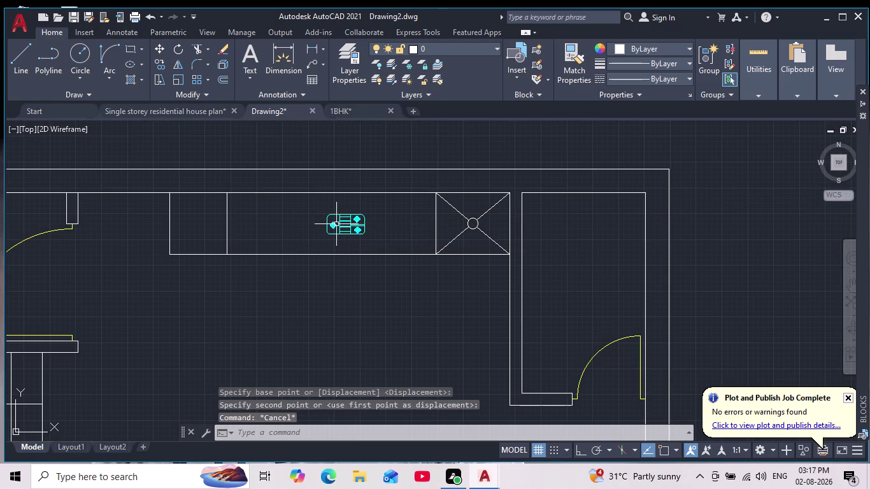
Scale the cooktop up by about 2.4 so it fills more of the counter.
scroll(up, 3)
click(286, 185)
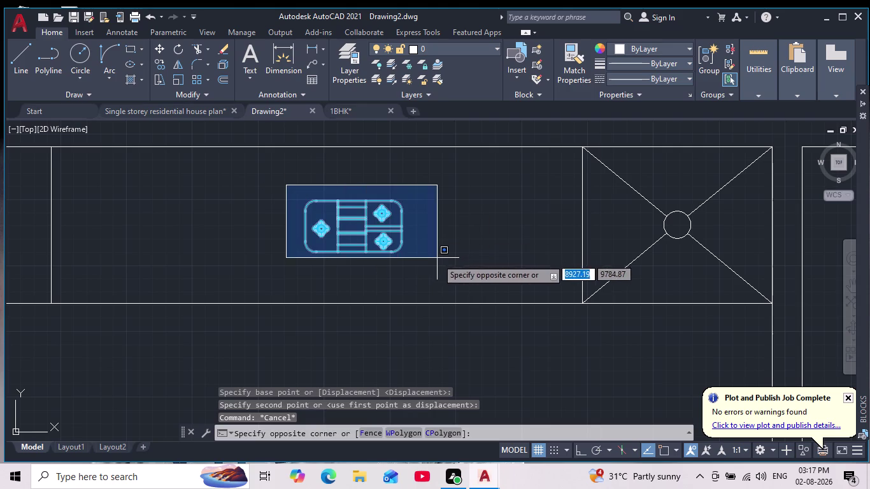
click(437, 265)
click(170, 82)
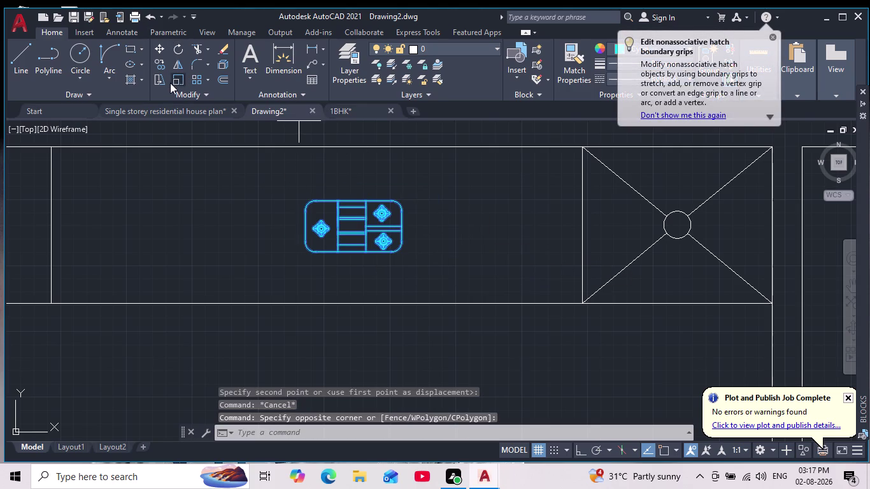
click(355, 225)
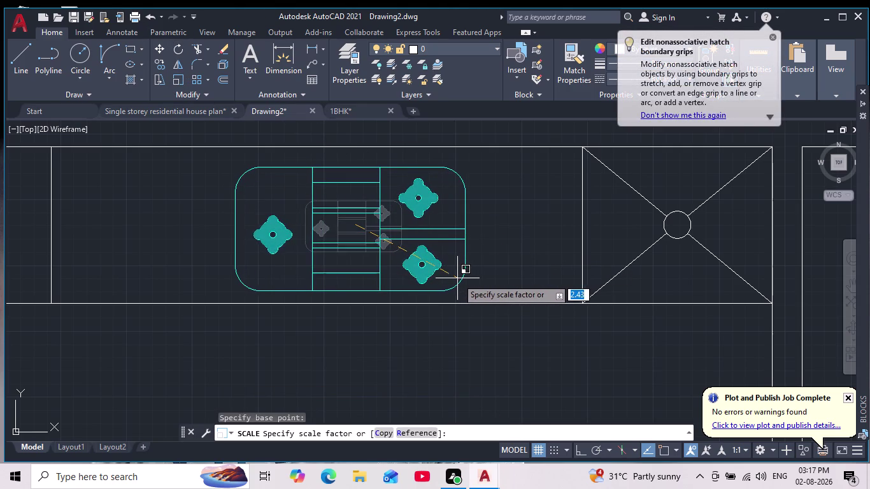
click(444, 278)
scroll(down, 3)
middle_drag(480, 353, 460, 308)
scroll(down, 3)
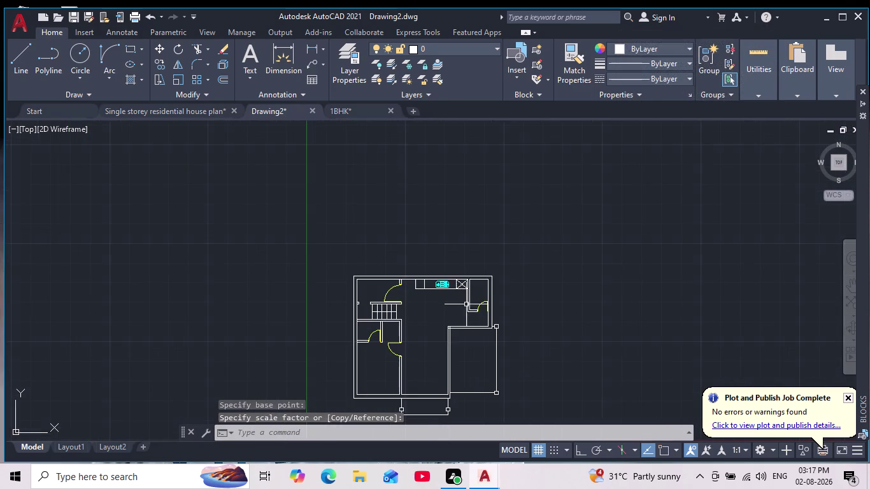
middle_drag(453, 326, 412, 229)
scroll(up, 3)
Zoom and pan around the kitchen to inspect the enlarged cooktop beside the sink.
middle_drag(416, 232, 435, 276)
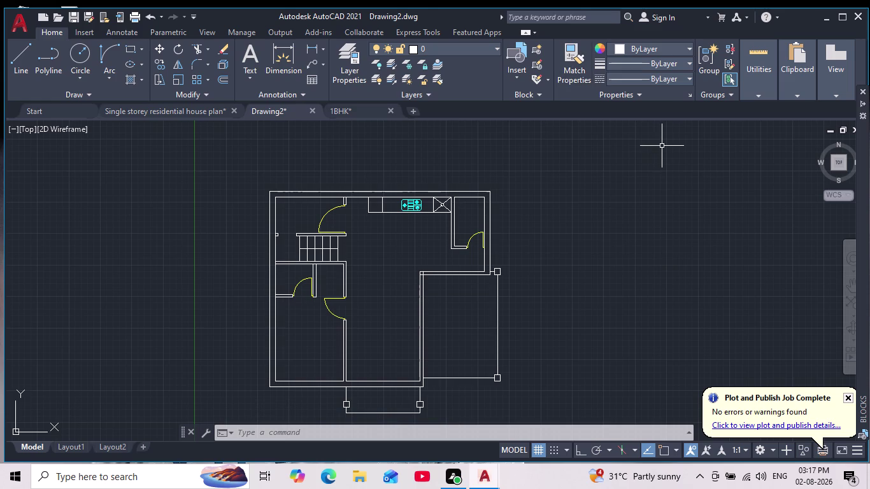
scroll(up, 3)
middle_drag(374, 217, 437, 240)
scroll(up, 3)
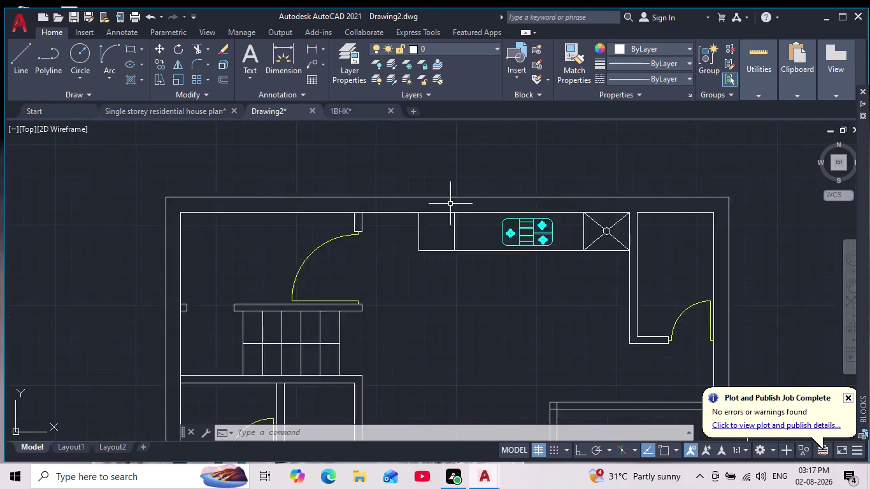
scroll(up, 3)
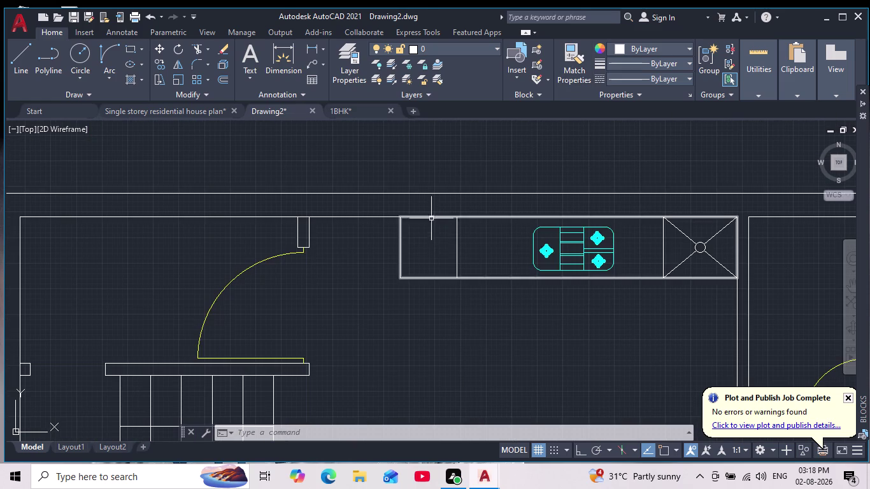
scroll(down, 3)
scroll(up, 3)
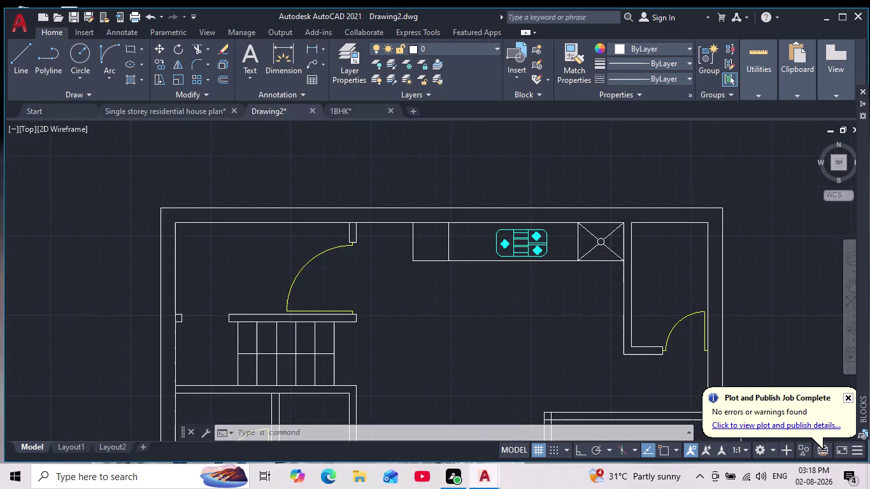
scroll(down, 3)
scroll(up, 3)
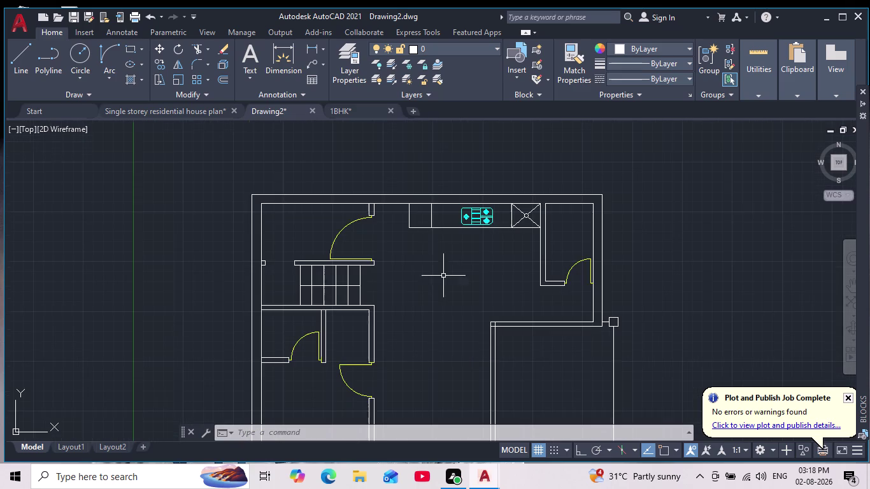
scroll(up, 3)
scroll(up, 3)
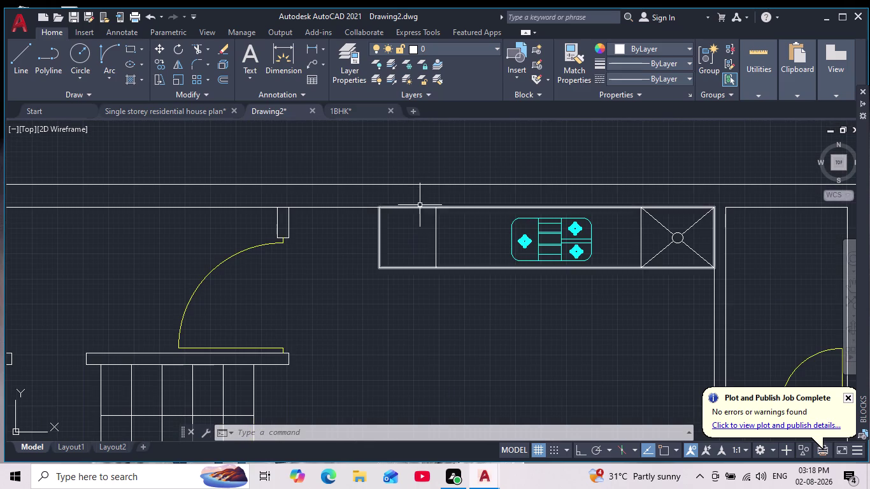
scroll(down, 3)
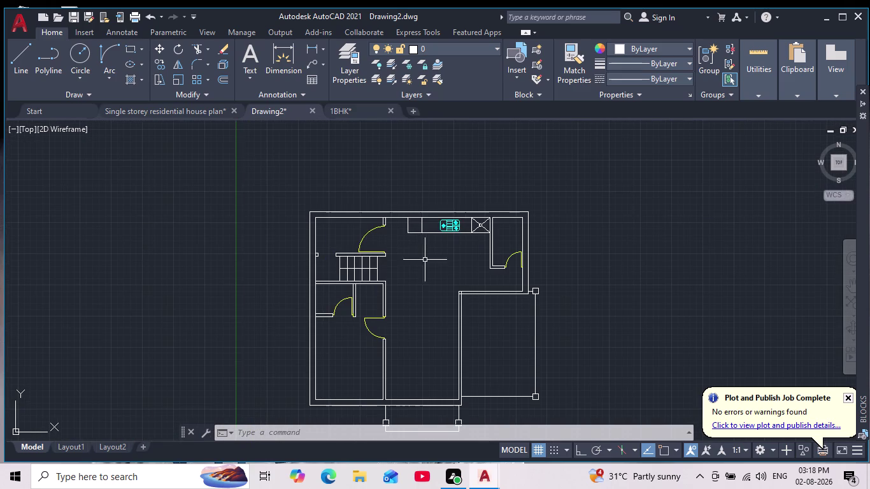
scroll(up, 3)
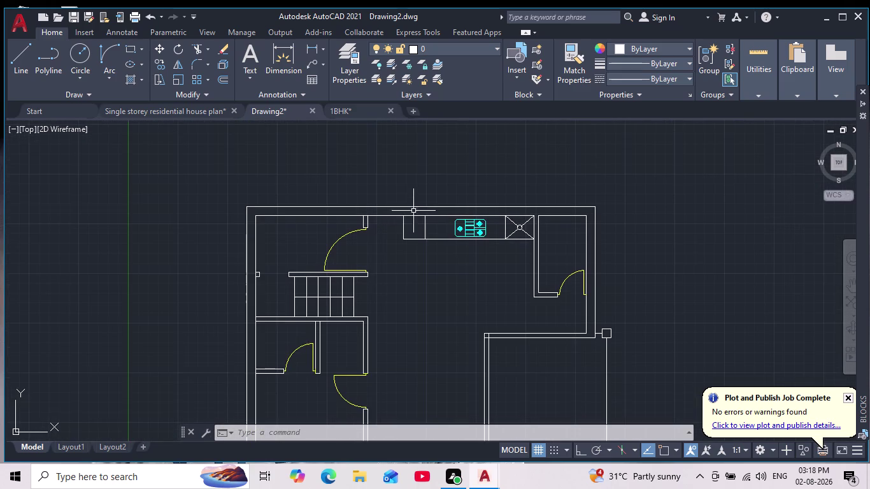
middle_drag(413, 211, 408, 232)
click(77, 92)
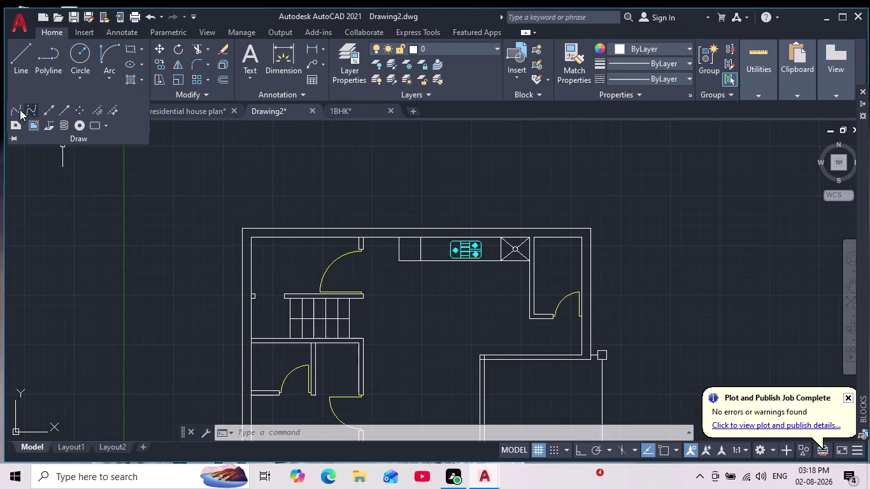
click(18, 108)
scroll(up, 3)
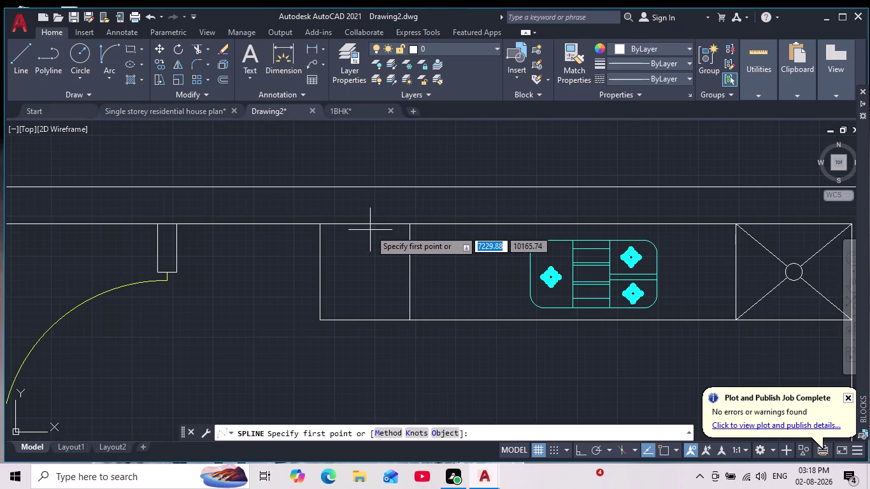
click(660, 445)
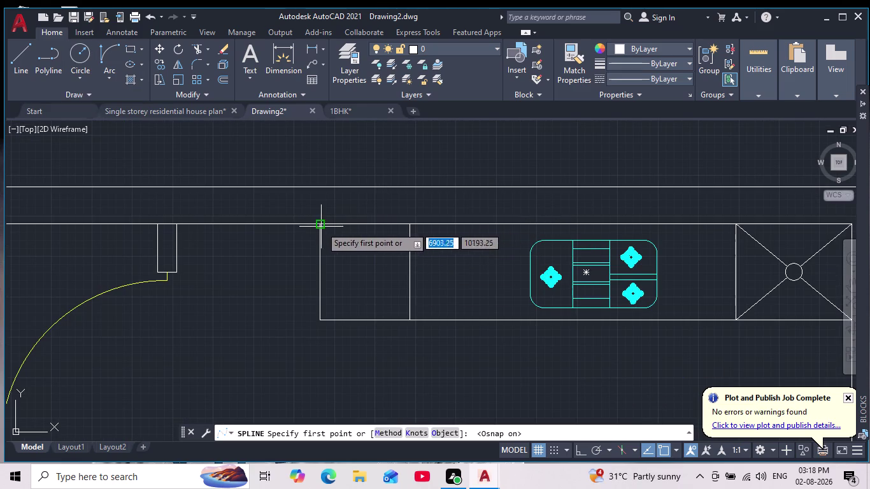
click(360, 225)
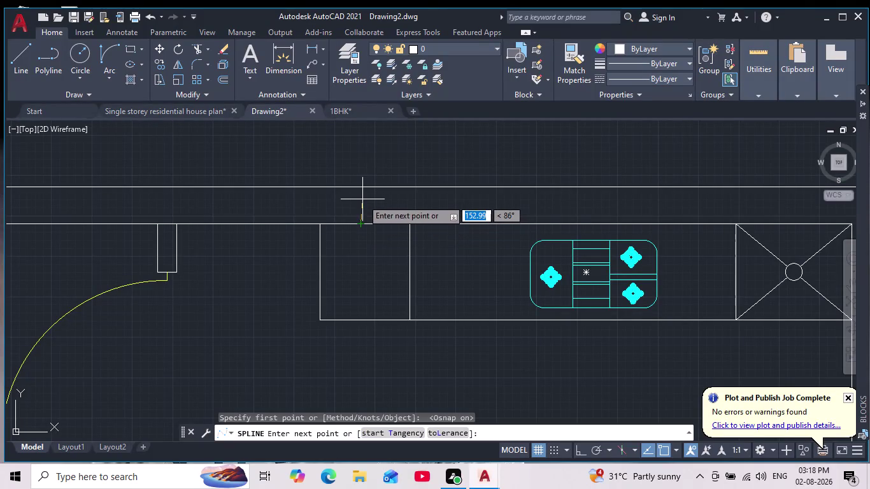
click(359, 198)
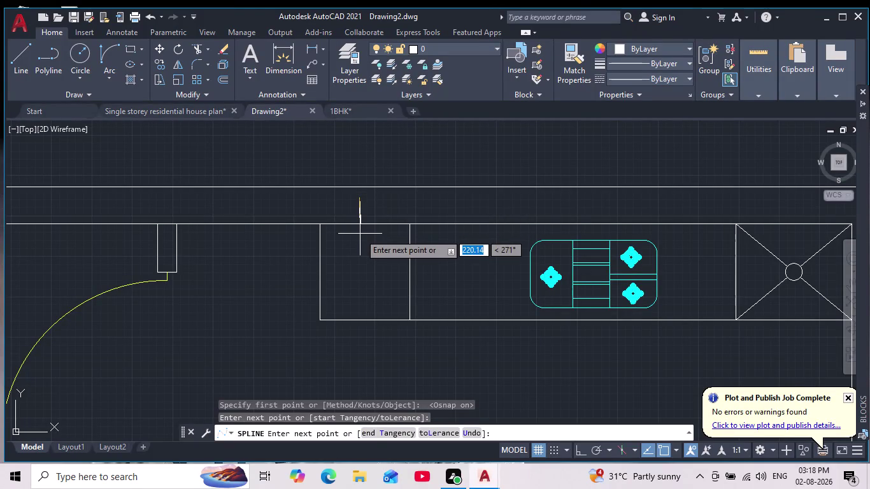
click(359, 234)
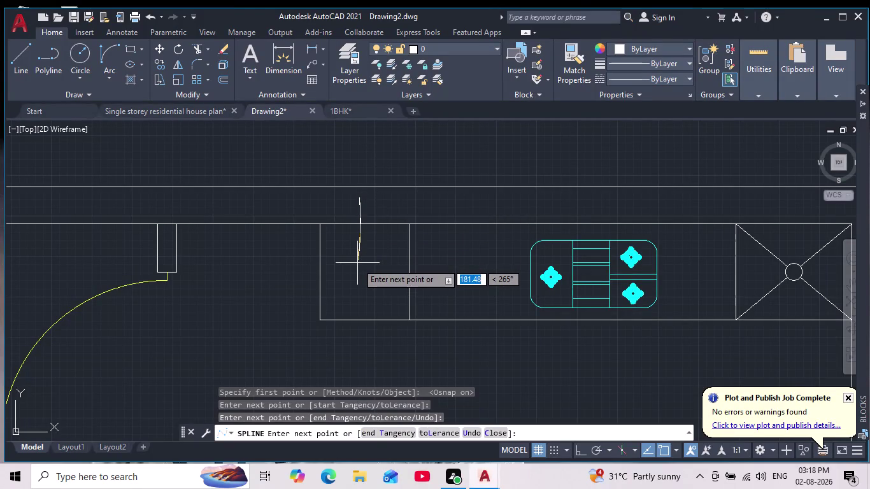
key(Return)
scroll(down, 3)
scroll(up, 3)
scroll(up, 3)
scroll(up, 3)
middle_drag(476, 171, 458, 216)
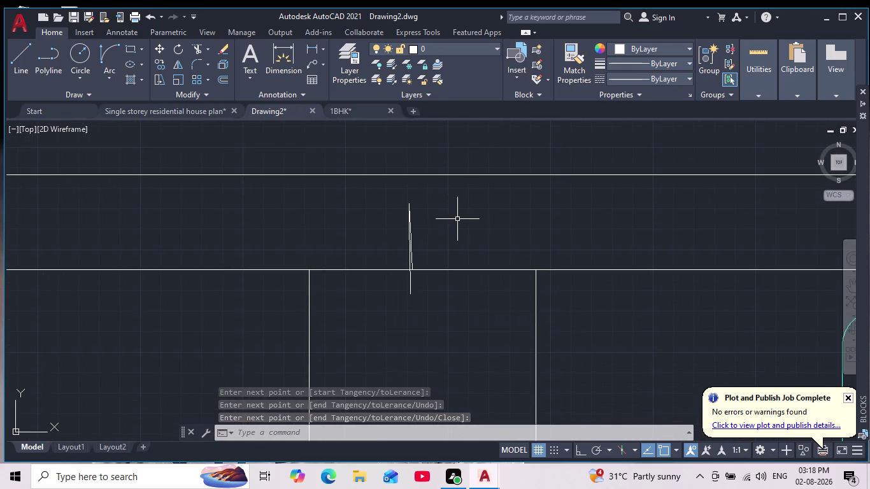
key(ctrl+z)
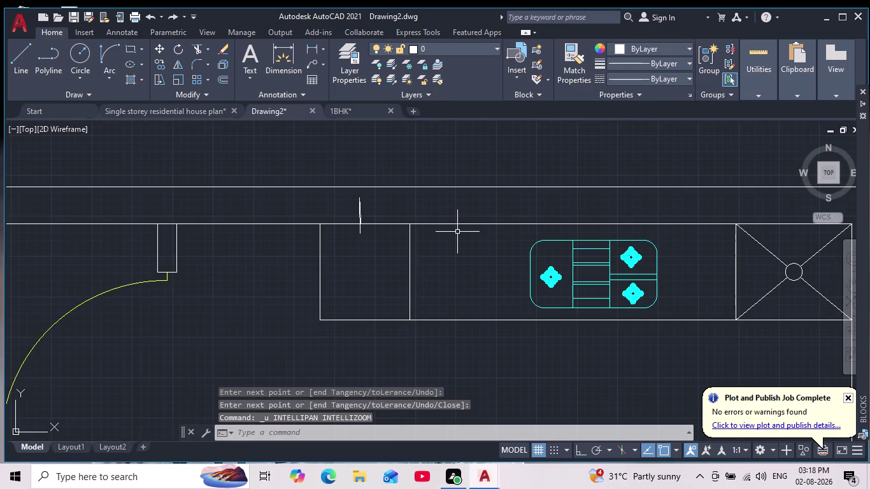
key(ctrl+z)
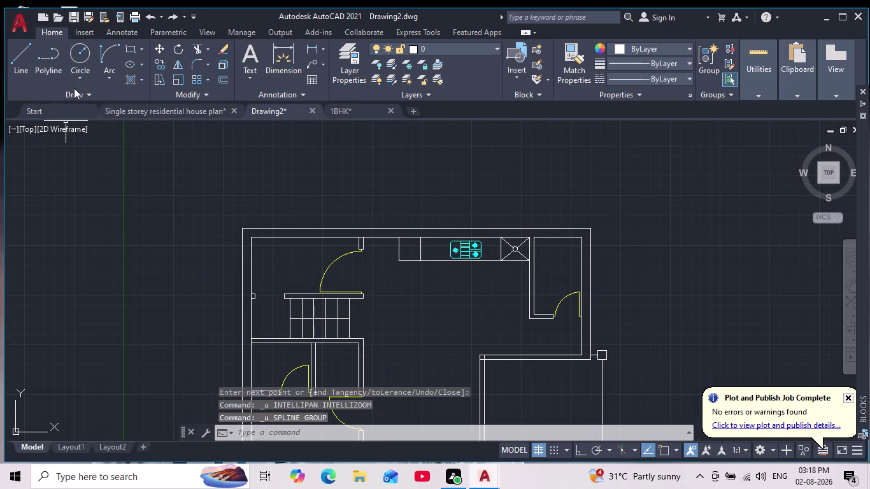
Draw a new three-point spline rising from the kitchen counter's top edge, with object snap on.
click(74, 89)
click(81, 94)
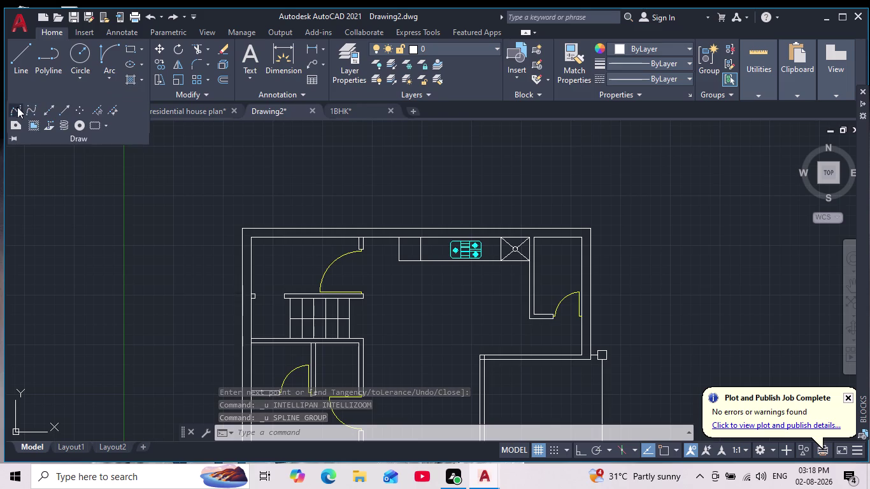
click(18, 107)
scroll(up, 3)
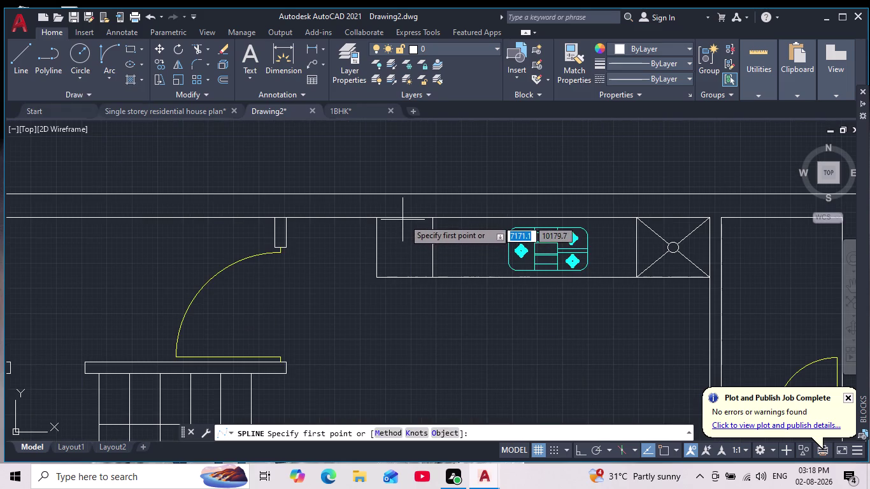
click(664, 448)
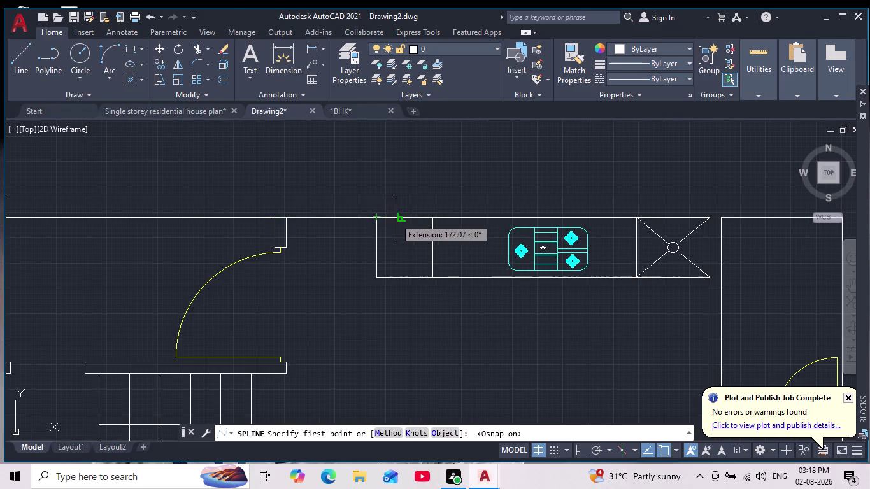
click(398, 218)
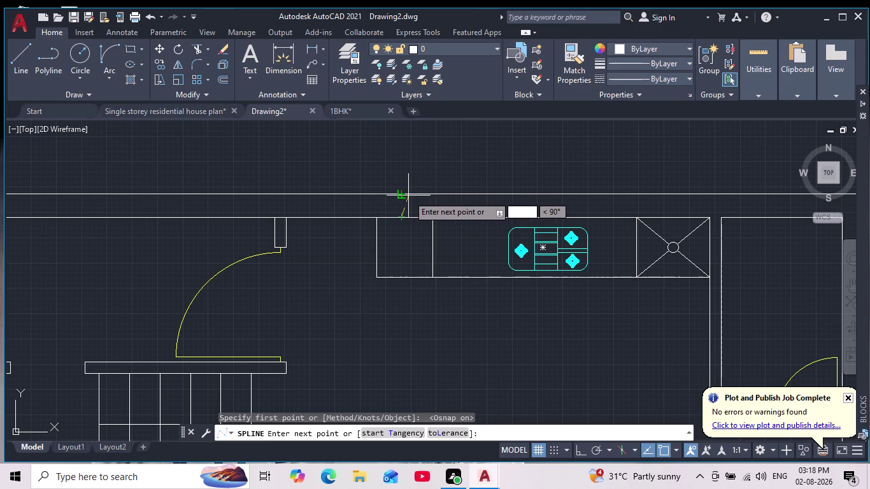
click(408, 186)
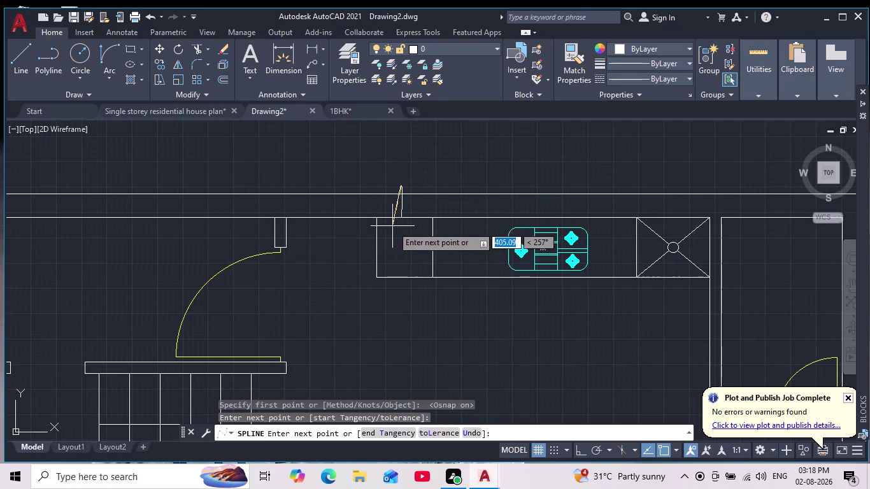
click(392, 225)
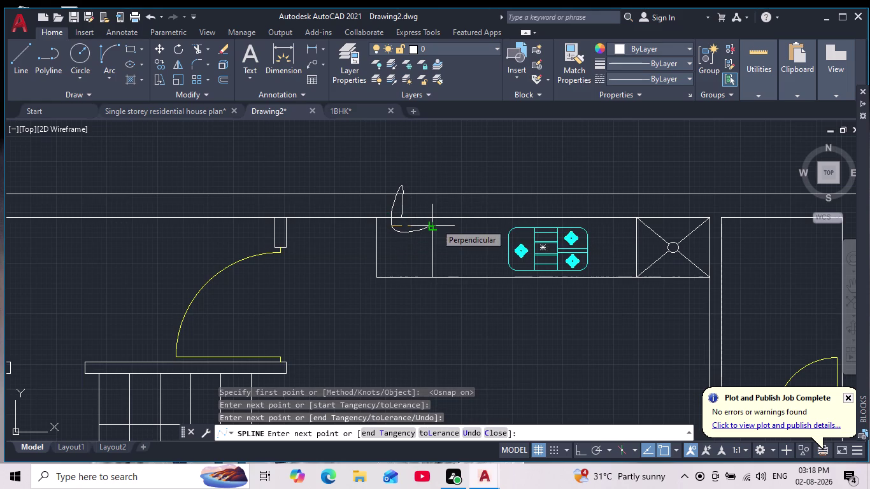
key(Return)
Lower the spline's top point by dragging its grip.
scroll(up, 3)
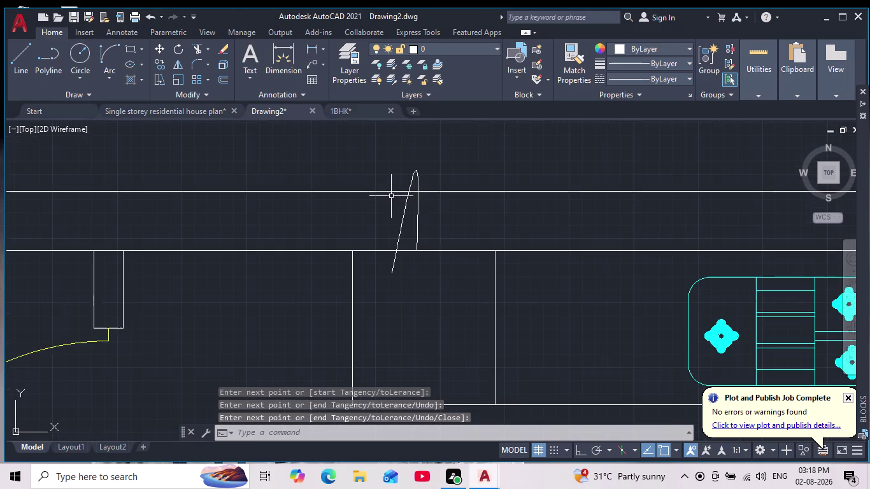
middle_drag(391, 196, 405, 241)
scroll(down, 3)
scroll(up, 3)
click(416, 232)
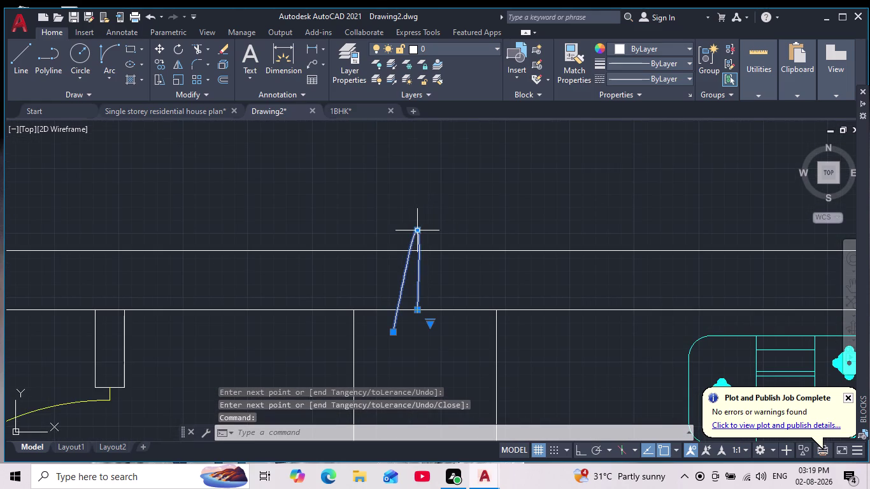
click(418, 231)
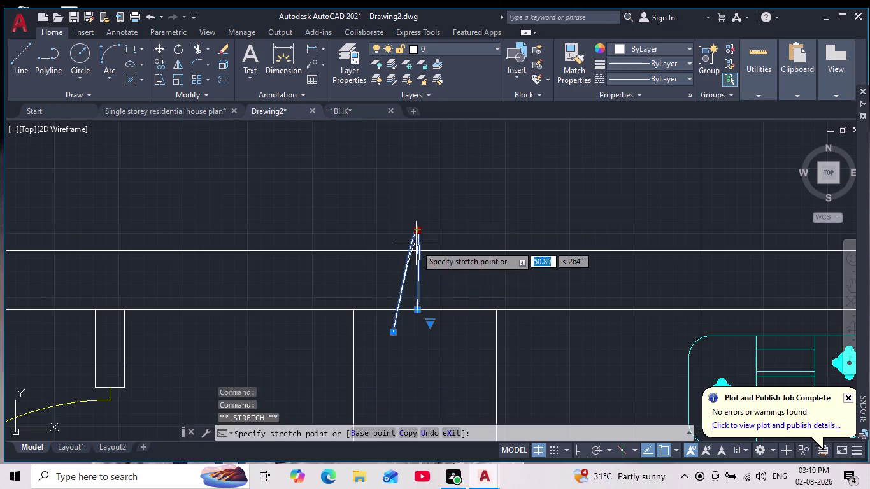
click(411, 265)
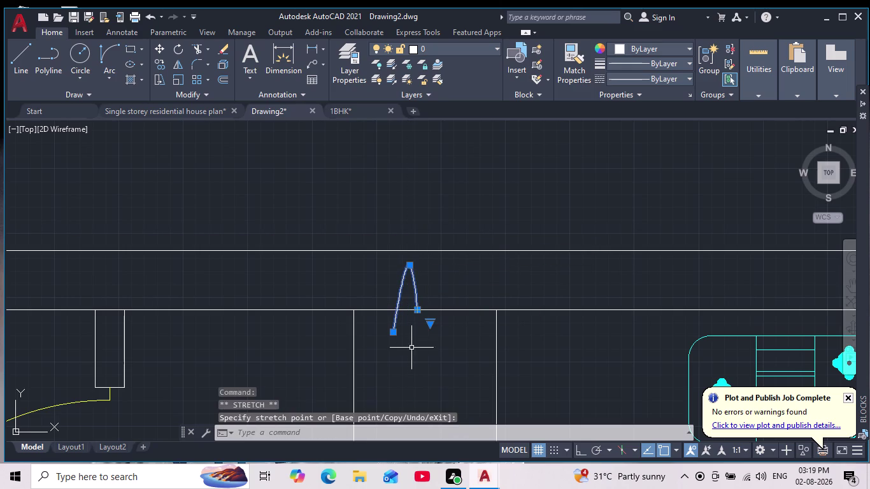
Stretch the spline's loose end onto the top wall line.
scroll(down, 3)
middle_drag(411, 347, 399, 305)
scroll(up, 3)
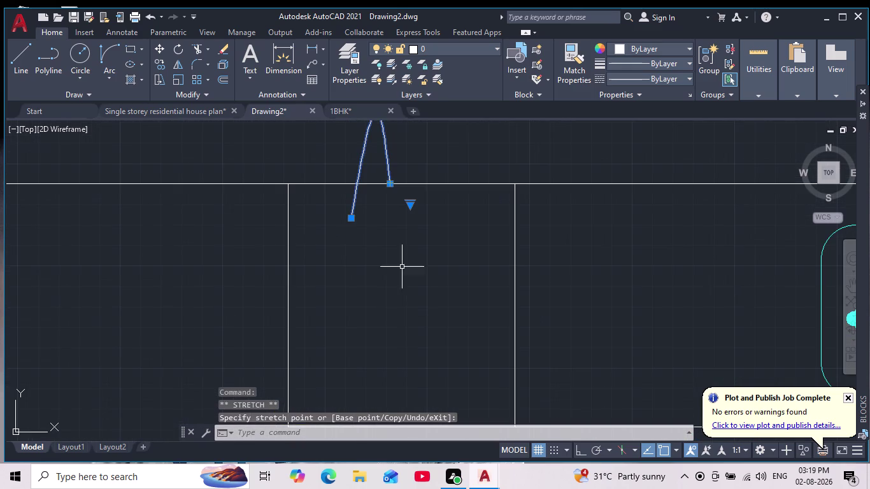
drag(352, 220, 369, 215)
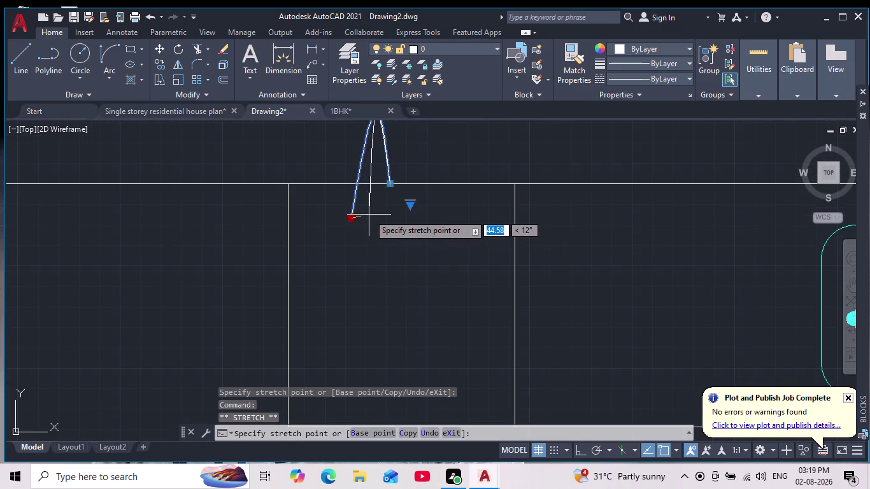
drag(368, 215, 368, 214)
click(369, 211)
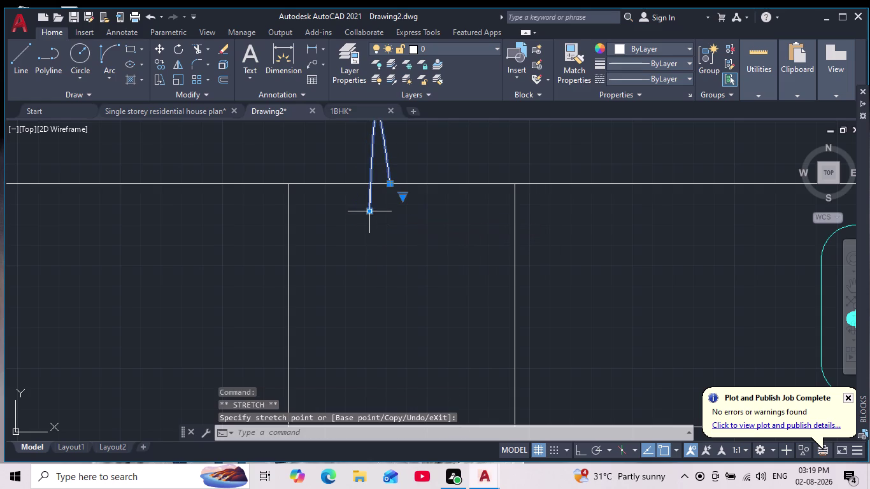
key(Return)
Cancel the unwanted spline command with Esc.
scroll(down, 3)
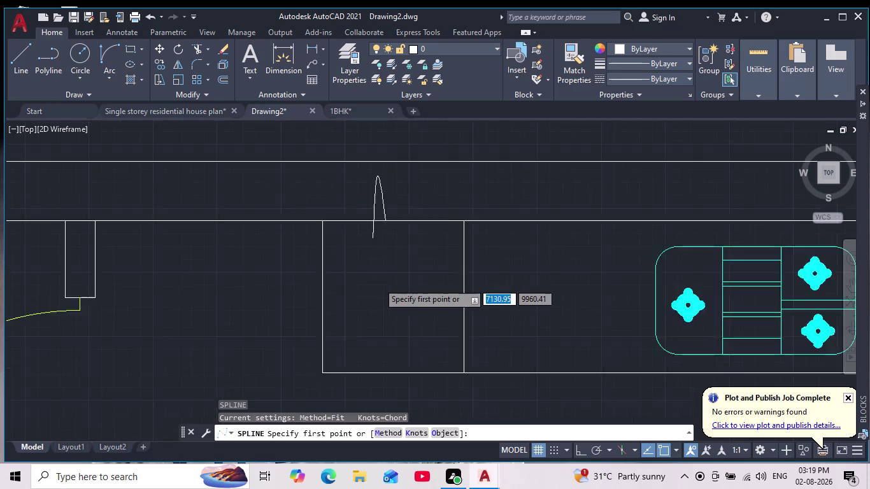
scroll(down, 3)
middle_drag(416, 300, 396, 354)
scroll(down, 3)
middle_drag(419, 374, 395, 342)
key(Escape)
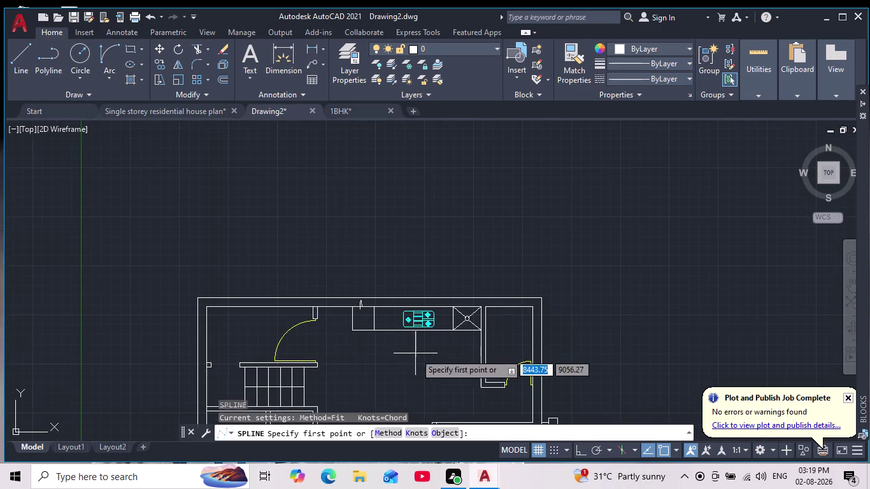
key(Escape)
key(Escape)
Zoom out and centre the whole floor plan in view.
scroll(up, 3)
middle_drag(417, 353, 410, 275)
scroll(down, 3)
scroll(up, 3)
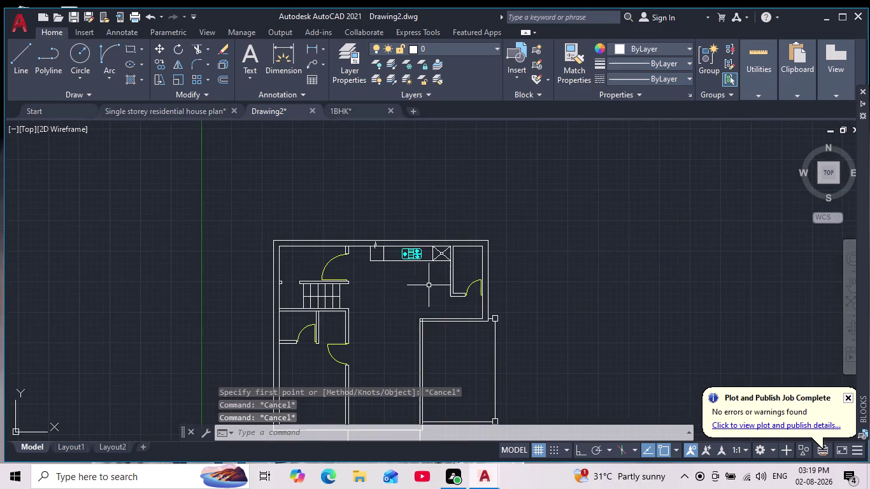
middle_drag(432, 292, 424, 262)
scroll(up, 3)
scroll(down, 3)
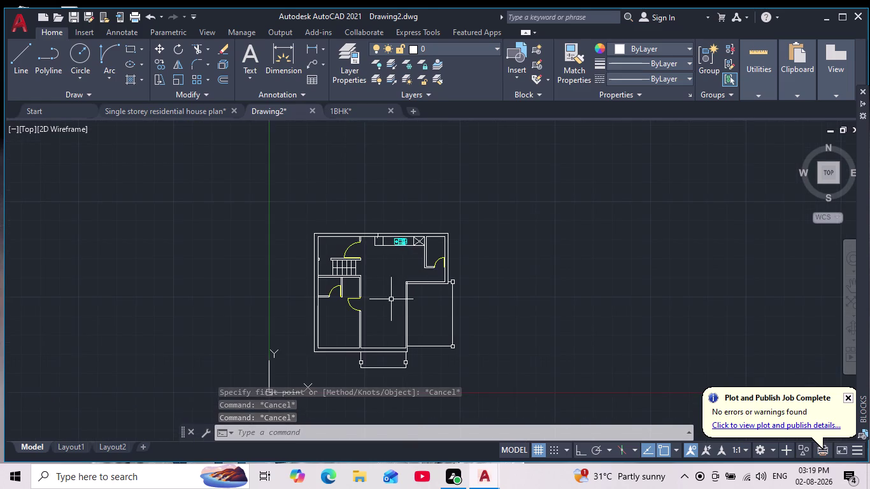
middle_drag(395, 306, 402, 269)
scroll(up, 3)
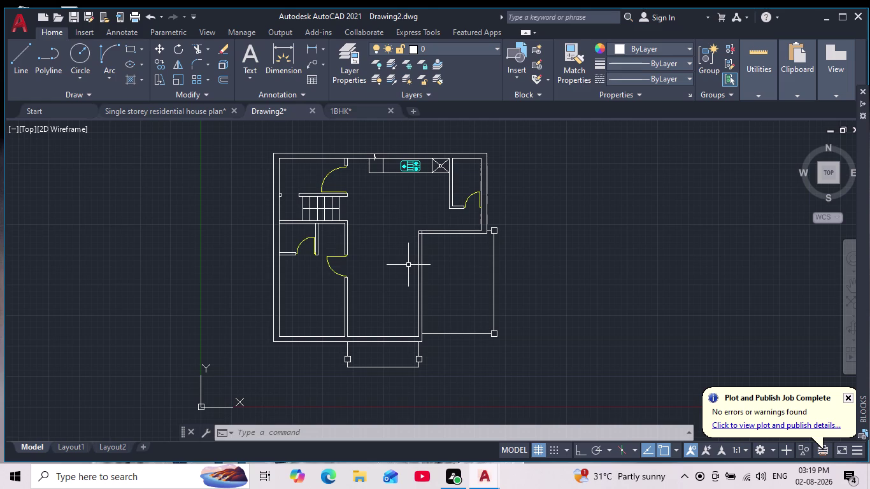
Open the Blocks palette with the I command.
key(i)
key(Return)
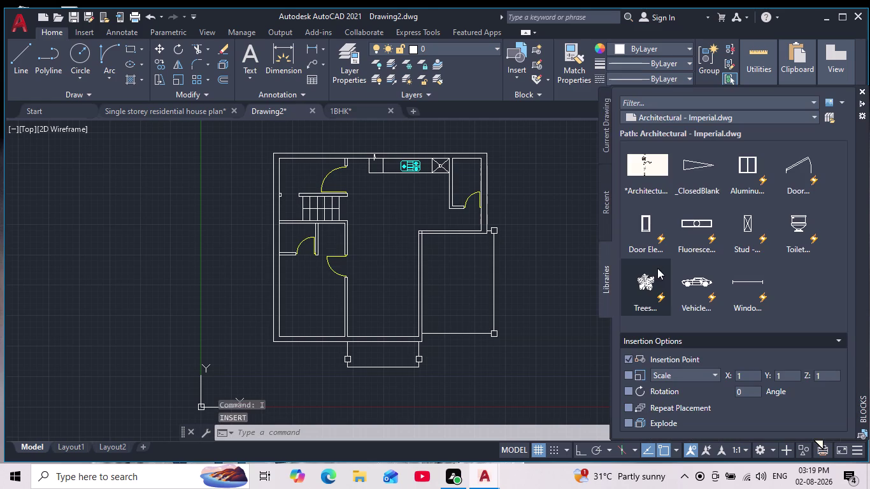
scroll(down, 3)
scroll(up, 3)
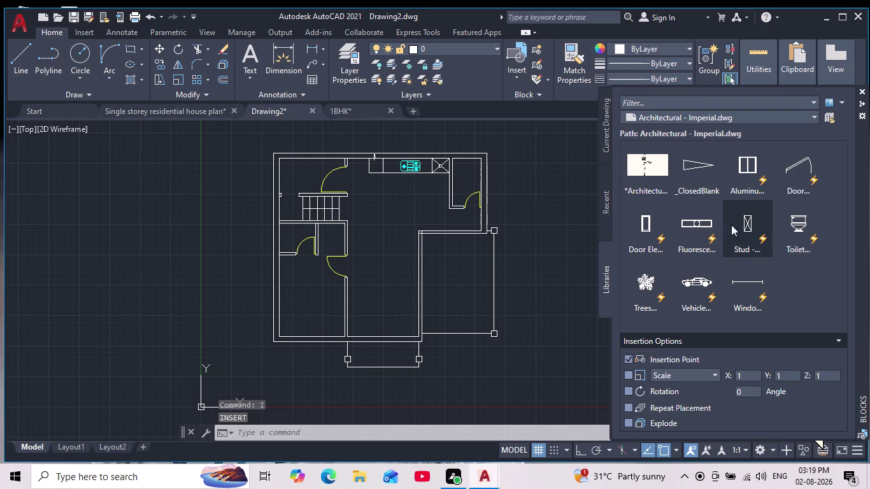
scroll(up, 3)
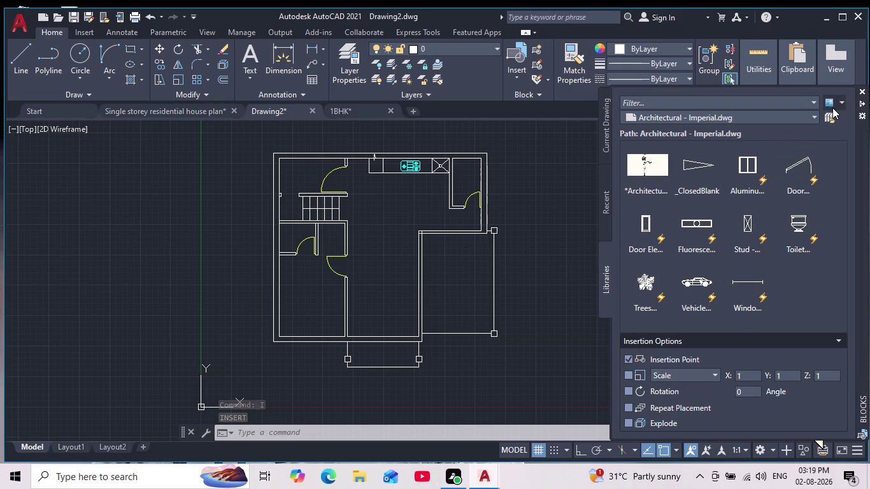
Browse to This PC > Downloads and open beds_in_plan.dwg as the block library.
click(827, 121)
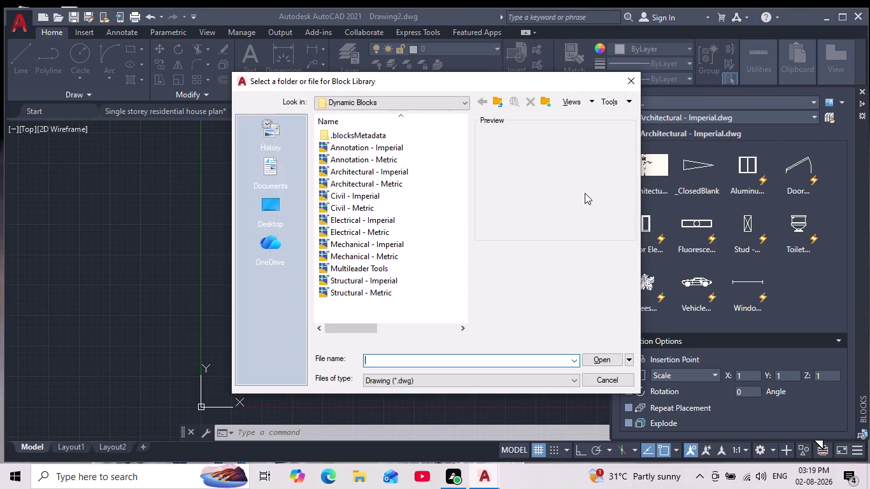
scroll(down, 3)
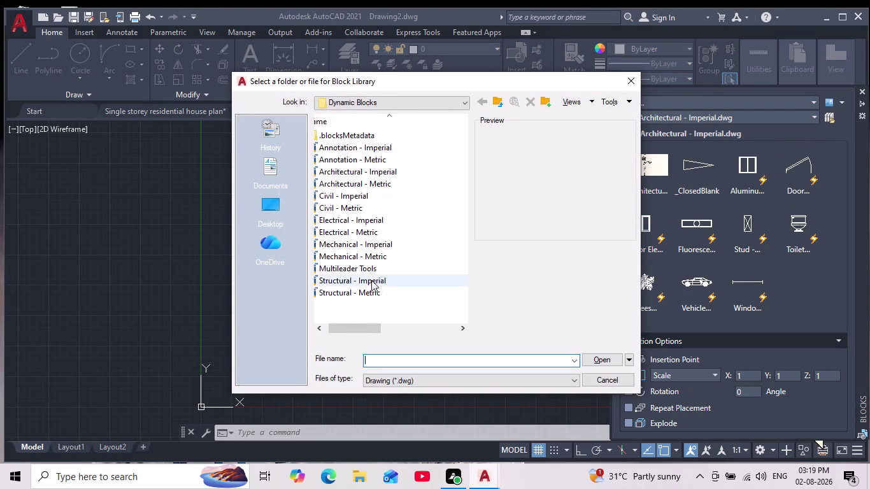
scroll(up, 3)
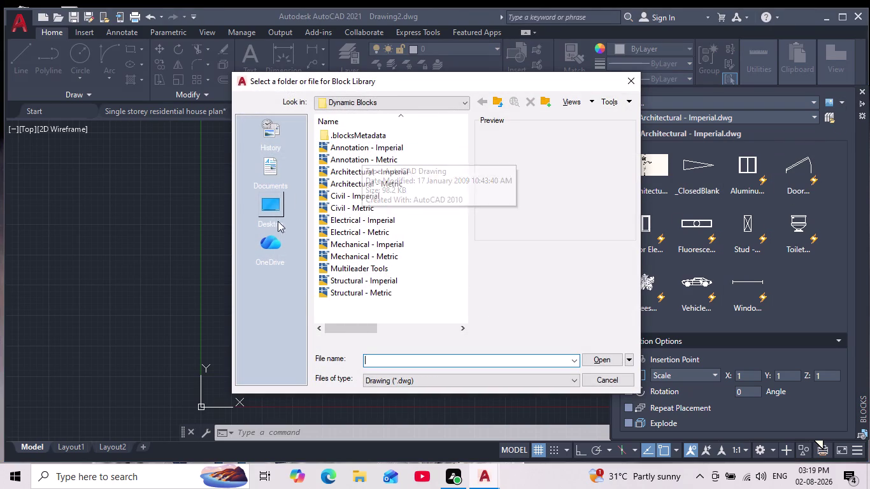
click(271, 212)
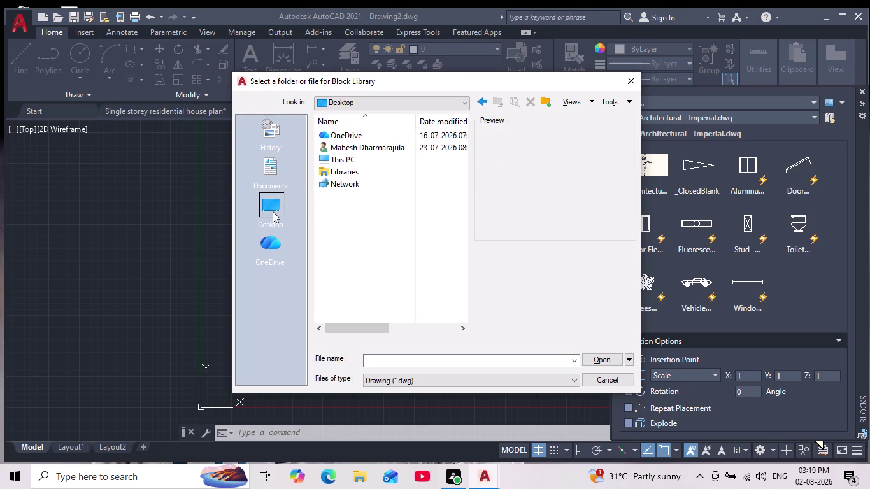
double_click(366, 162)
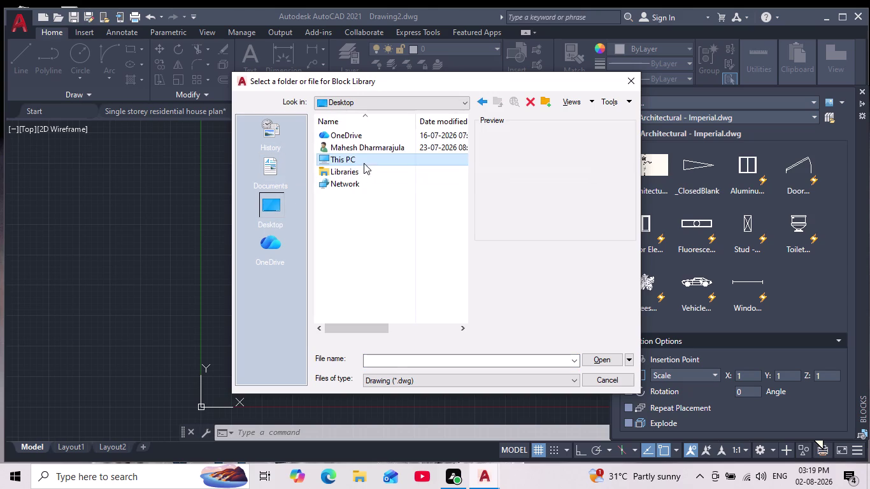
click(384, 153)
click(389, 172)
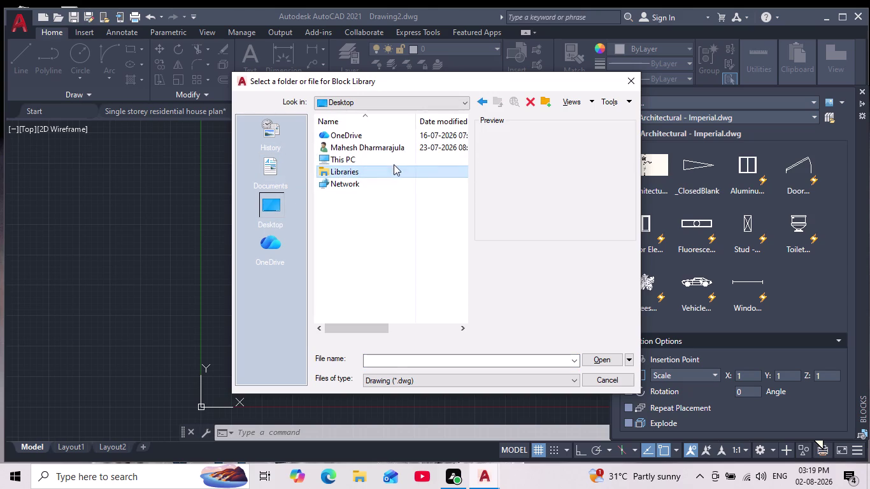
double_click(384, 159)
double_click(367, 182)
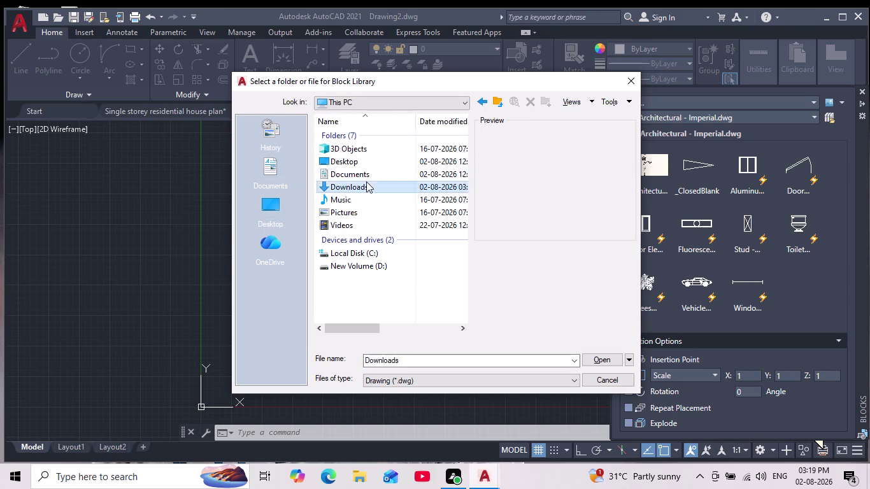
double_click(377, 186)
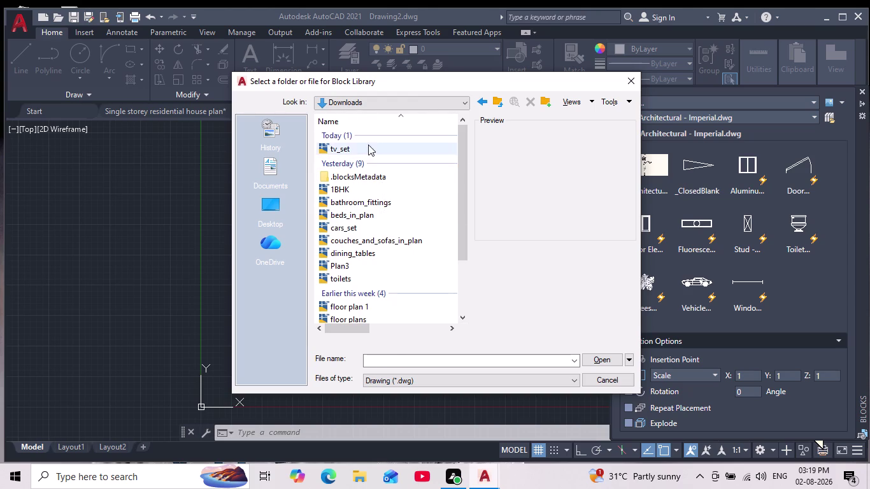
click(366, 217)
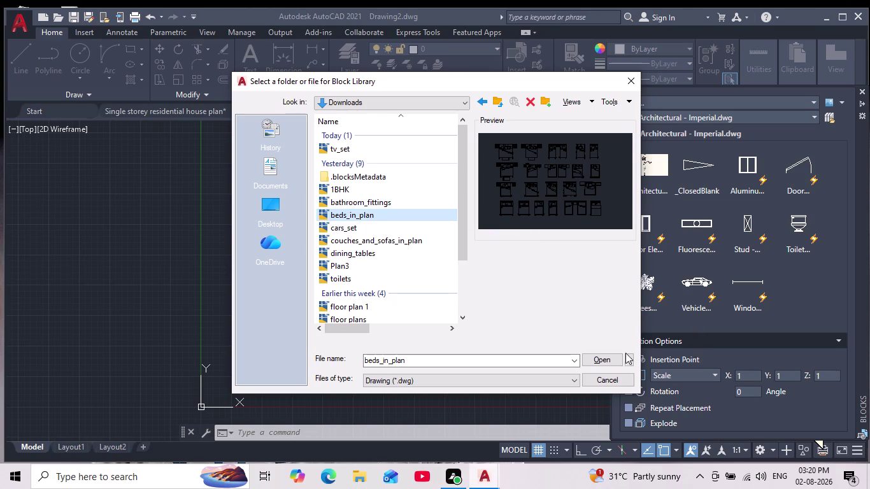
click(599, 360)
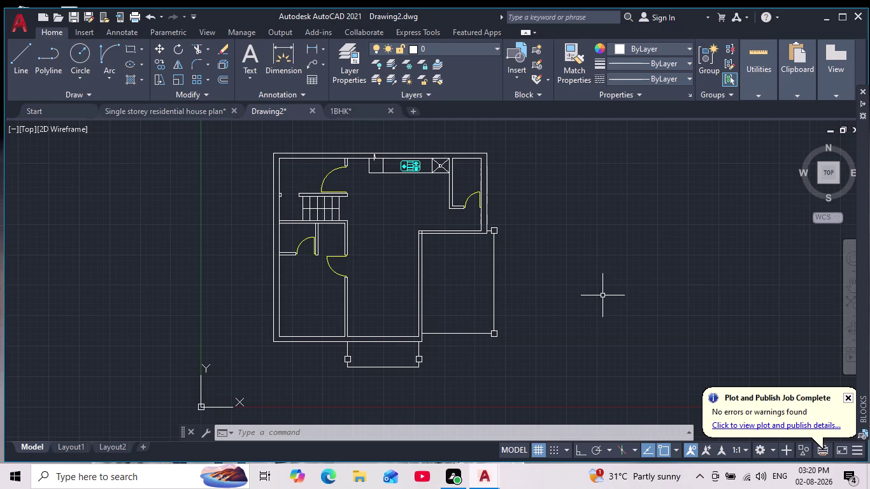
Drag the 'bed 1- king size' block into the drawing right of the plan.
scroll(down, 3)
scroll(up, 3)
middle_drag(598, 298, 513, 295)
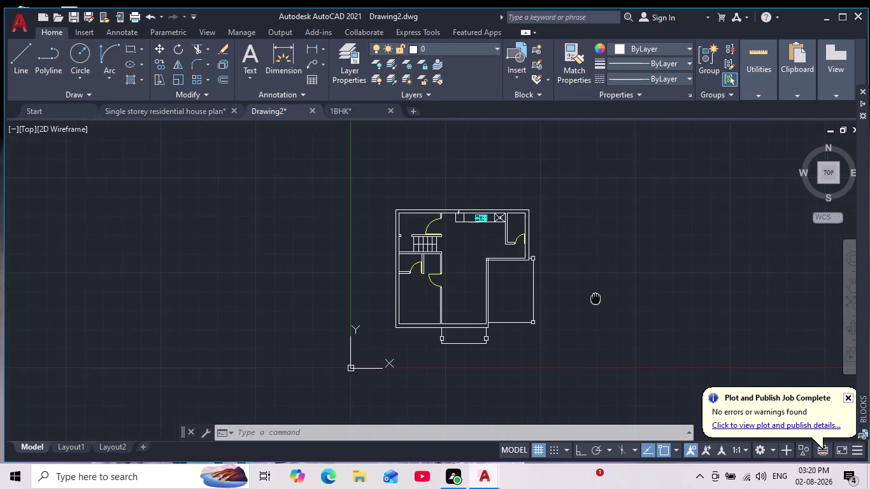
middle_drag(513, 295, 512, 295)
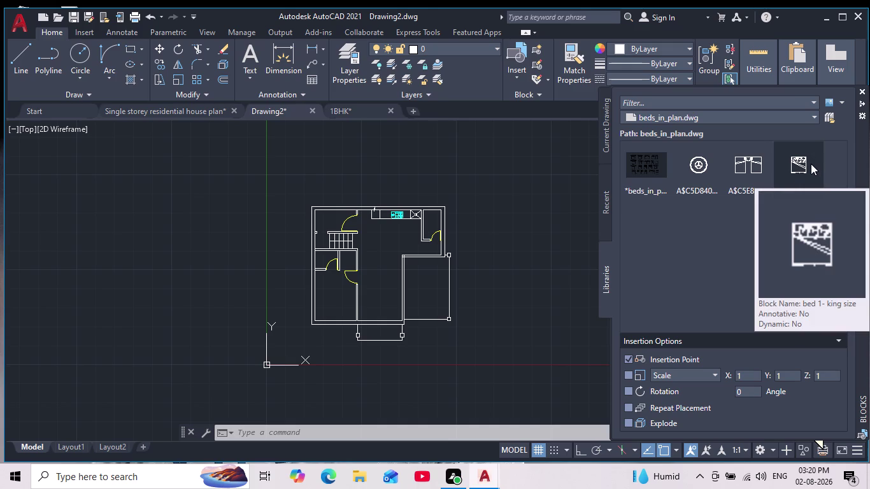
drag(800, 163, 601, 186)
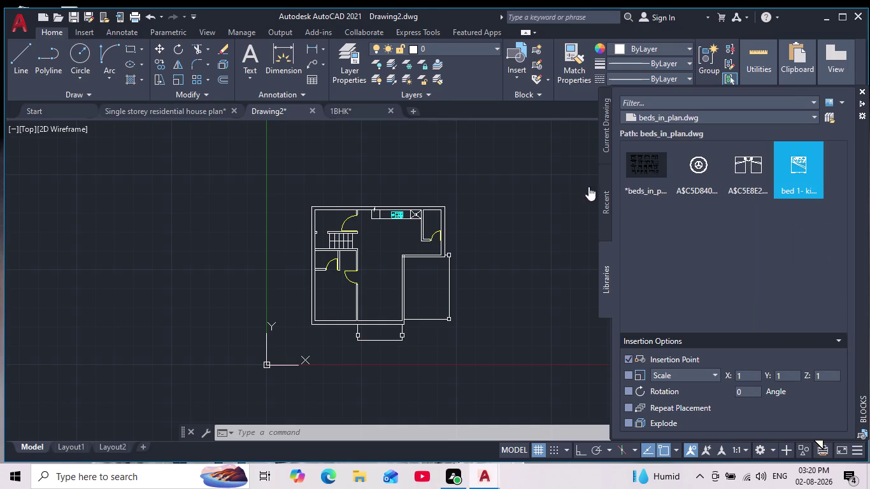
drag(601, 187, 533, 190)
Window-select the placed bed and start the SCALE command.
scroll(up, 3)
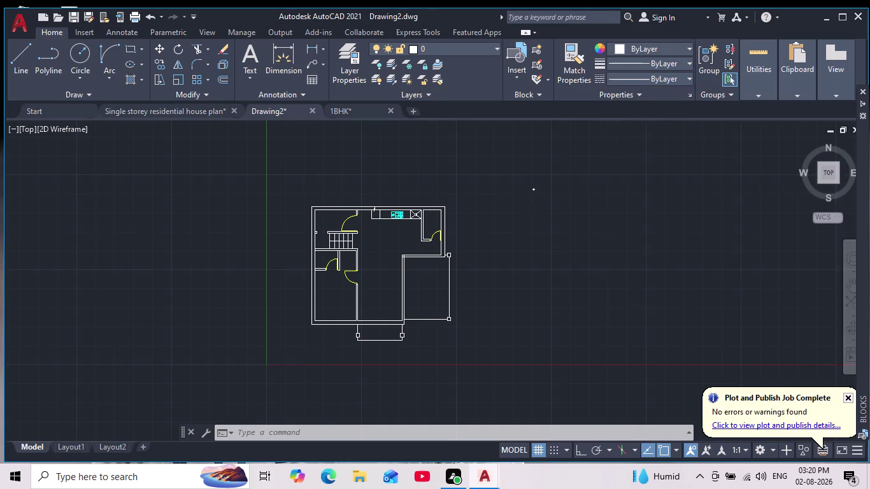
scroll(up, 3)
scroll(up, 3)
middle_drag(497, 166, 502, 283)
scroll(up, 3)
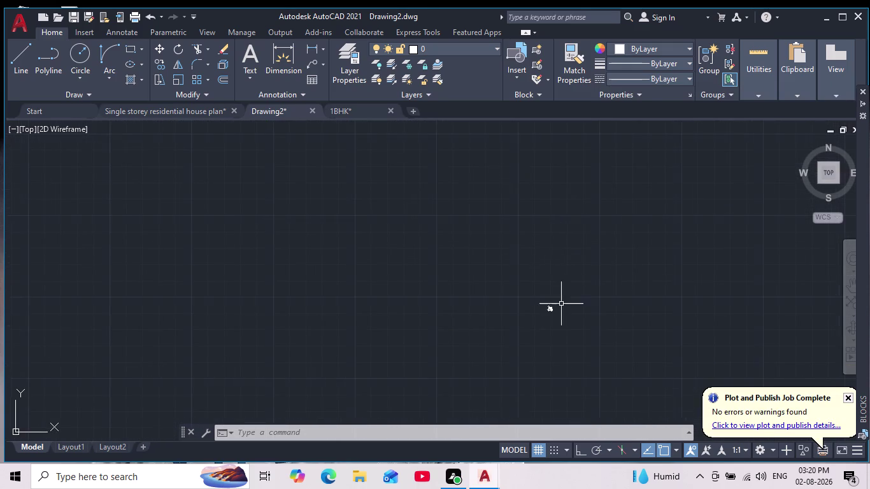
scroll(up, 3)
scroll(up, 3)
scroll(up, 3)
middle_drag(508, 299, 510, 319)
scroll(down, 3)
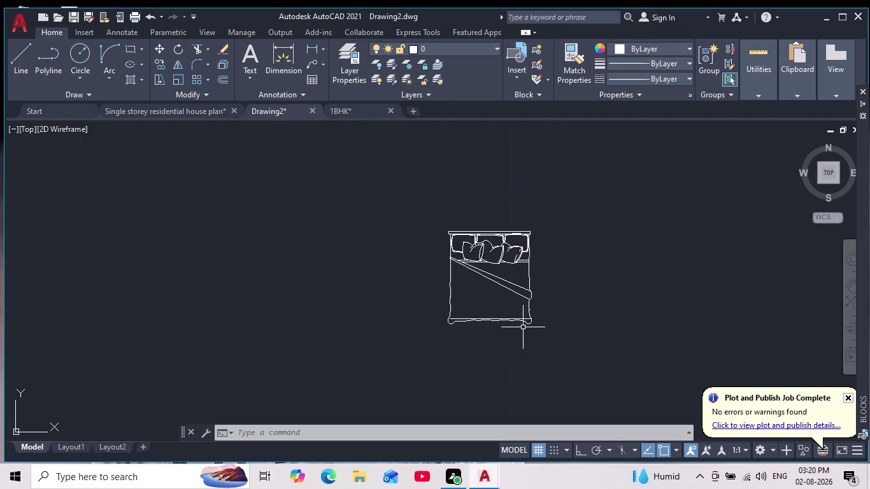
drag(574, 184, 584, 253)
click(364, 371)
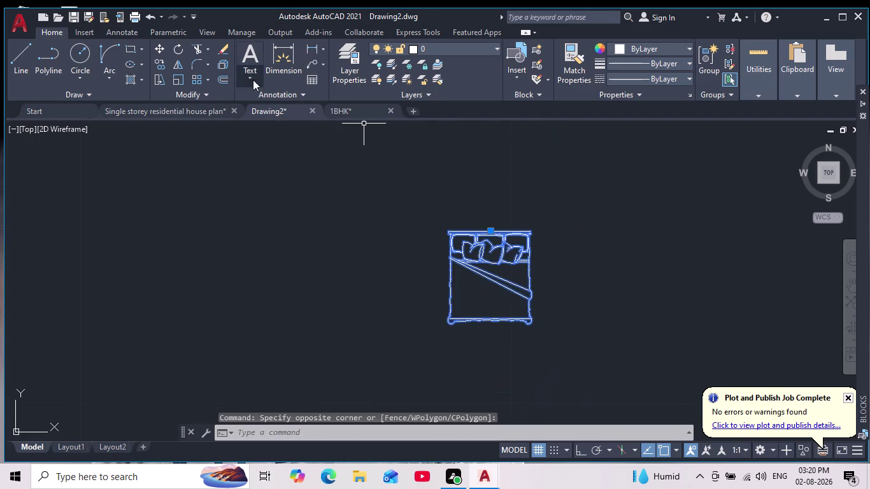
click(180, 78)
Scale the bed down about its top-right corner to suit the plan.
scroll(down, 3)
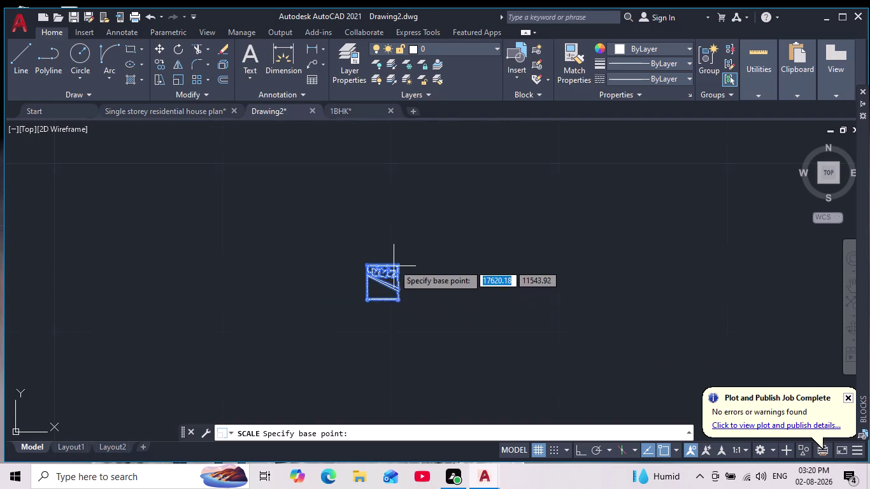
click(393, 259)
scroll(down, 3)
middle_drag(518, 249, 514, 204)
scroll(down, 3)
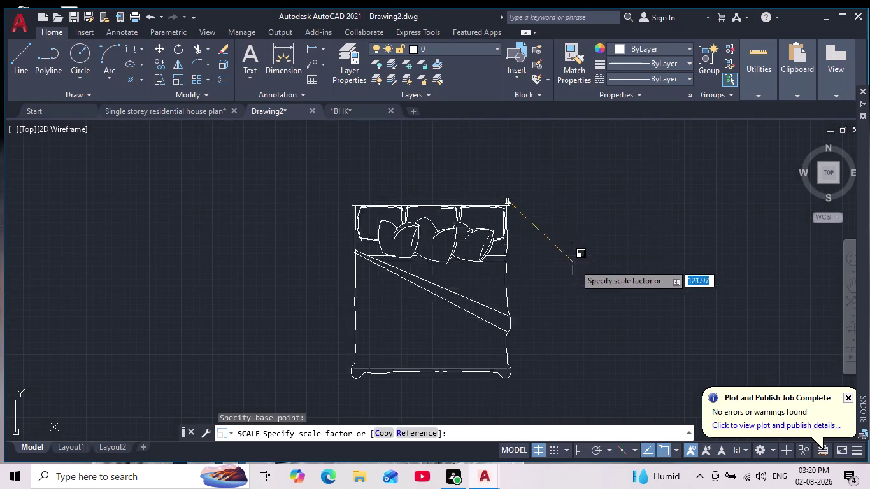
scroll(down, 3)
middle_drag(583, 275, 560, 229)
scroll(down, 3)
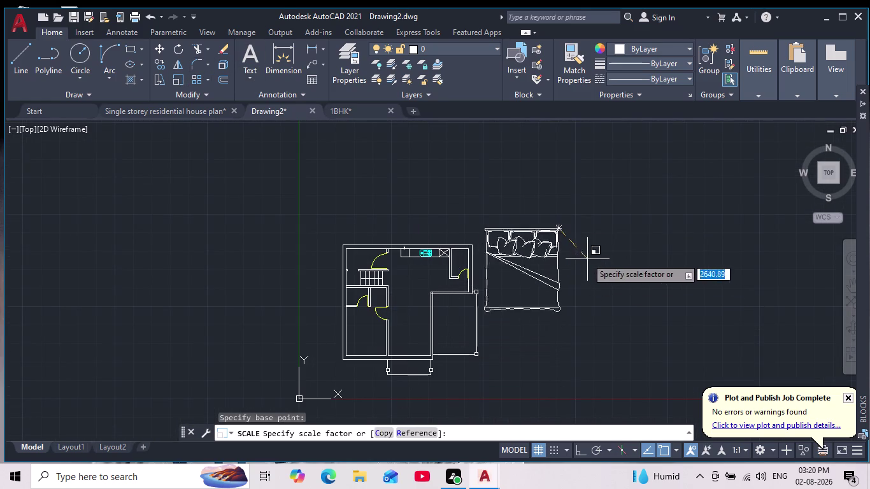
click(570, 233)
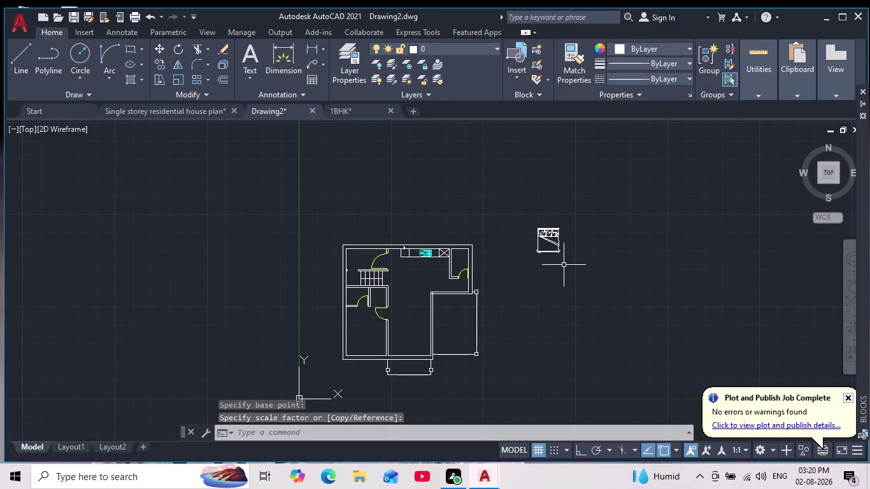
Select the bed block and explode it into separate pieces.
scroll(up, 3)
scroll(up, 3)
middle_drag(625, 174, 614, 223)
scroll(down, 3)
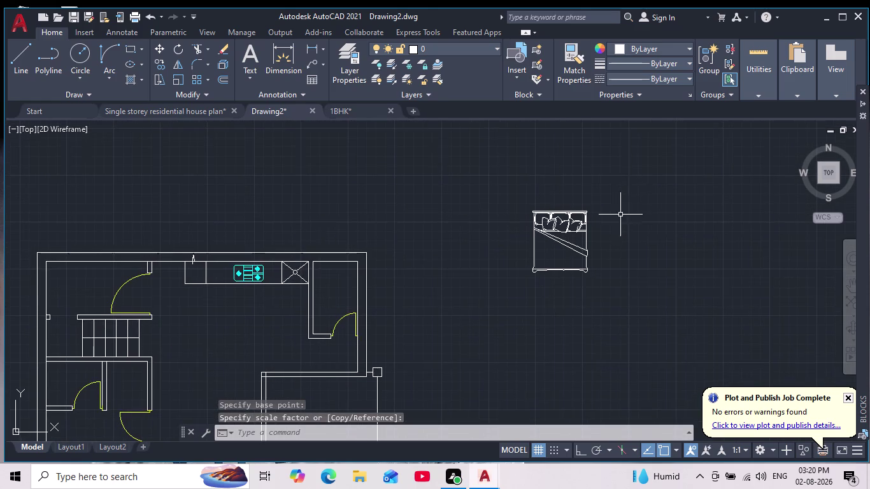
drag(612, 177, 626, 189)
click(482, 327)
click(220, 67)
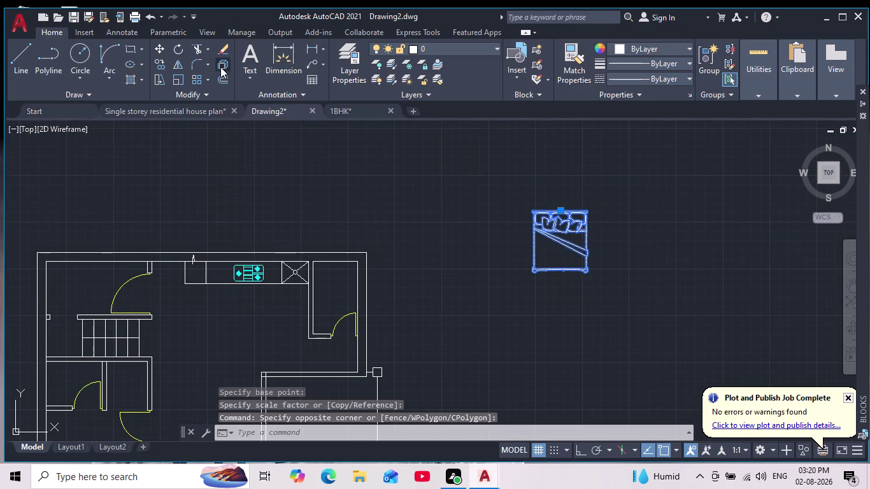
drag(639, 168, 644, 176)
click(484, 294)
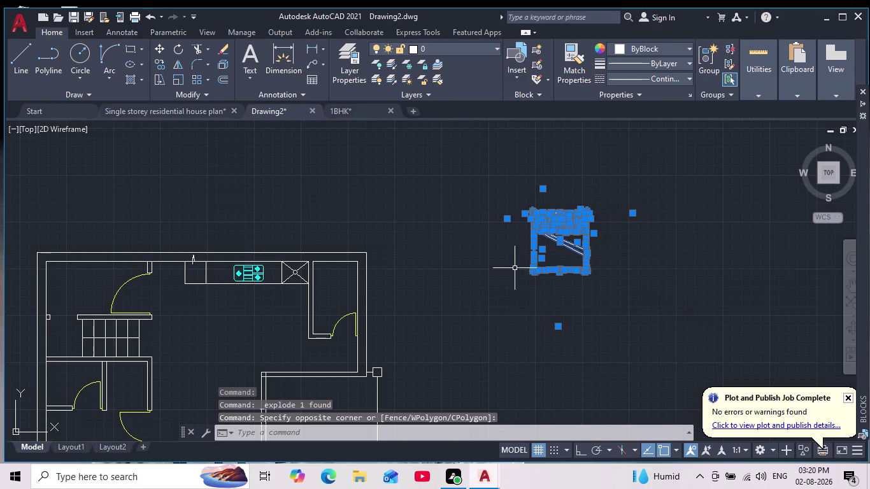
Group the exploded bed pieces and colour the whole group pink.
click(710, 63)
drag(622, 179, 621, 180)
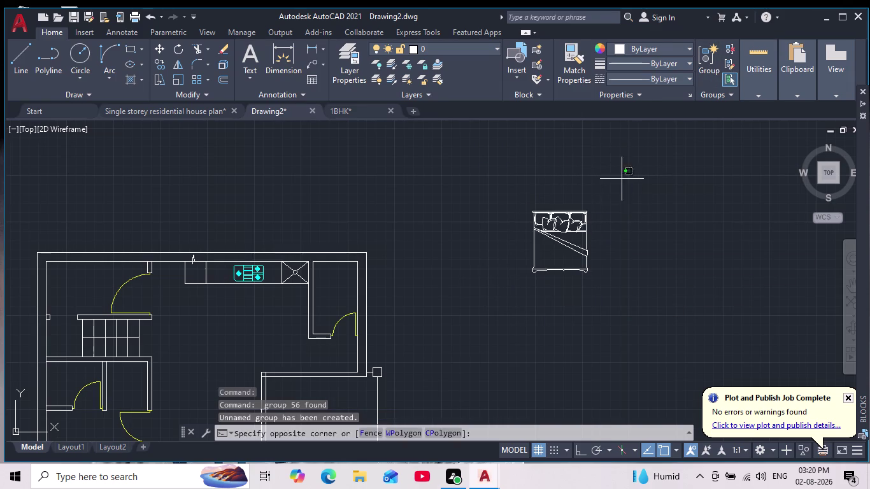
drag(621, 180, 629, 209)
click(510, 291)
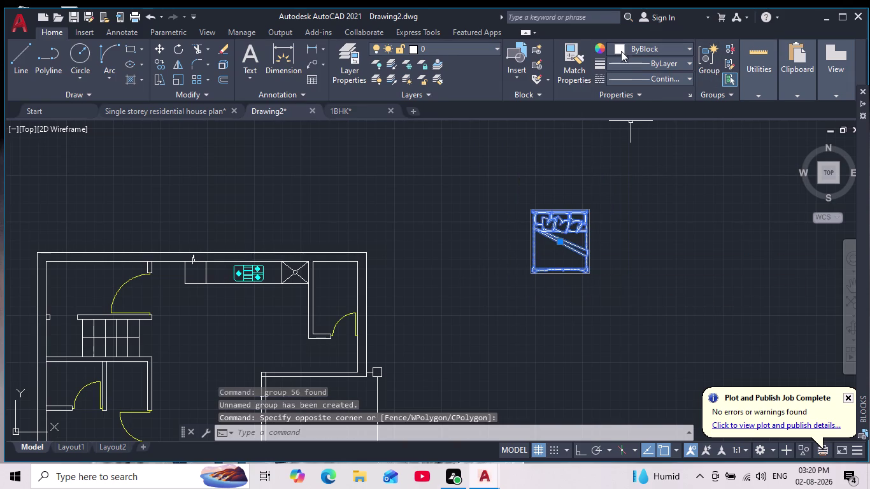
click(622, 48)
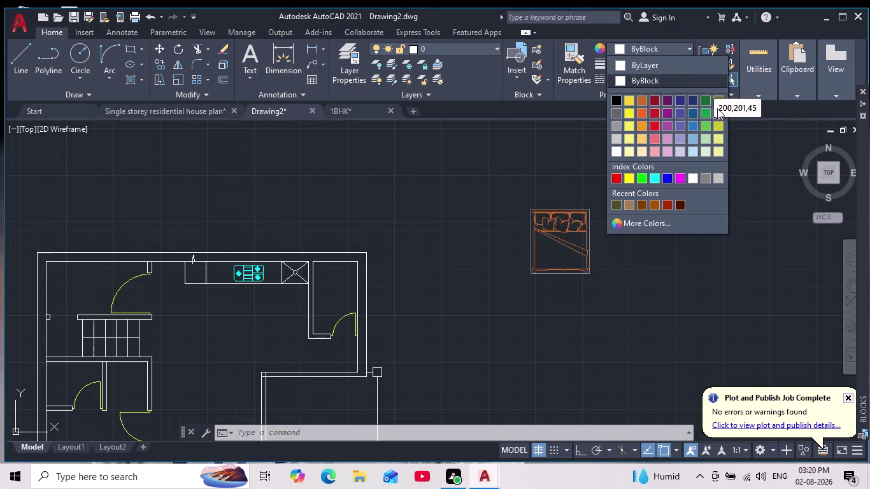
click(667, 135)
key(Escape)
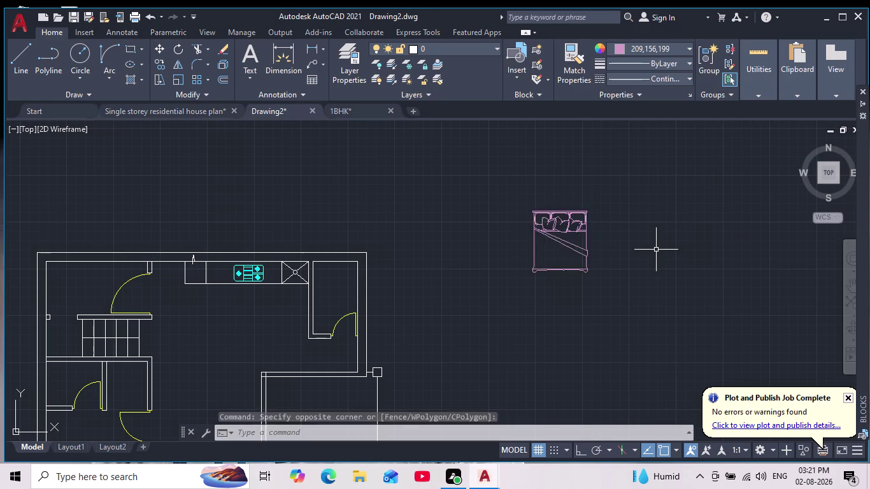
scroll(down, 3)
scroll(up, 3)
click(661, 198)
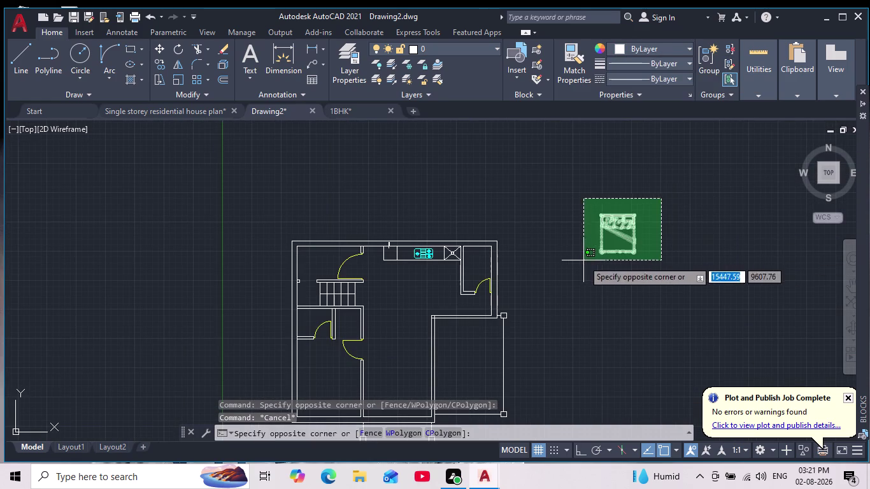
Rotate the pink bed 90° with ortho mode on.
click(580, 264)
click(182, 47)
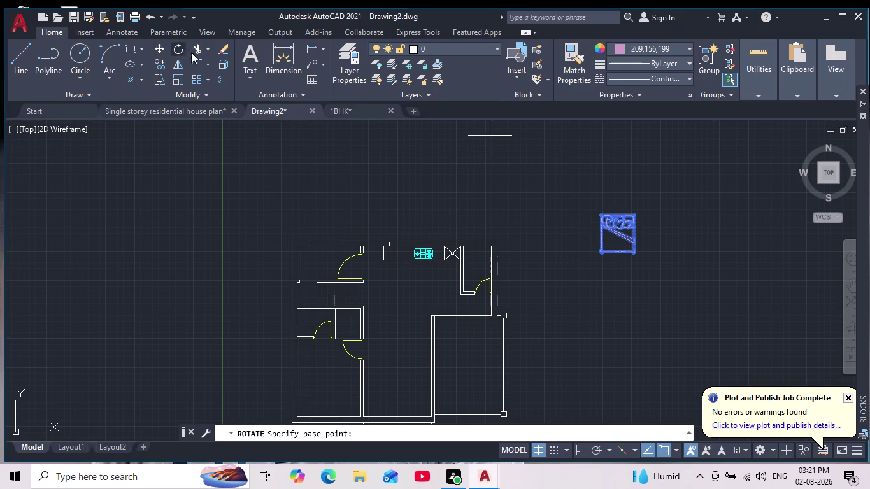
click(573, 454)
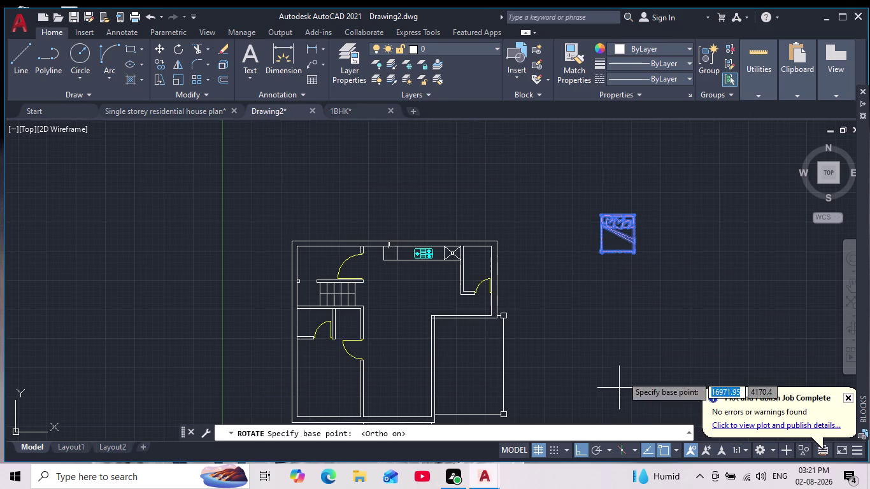
click(687, 238)
click(669, 291)
Copy the rotated bed into the lower-left room.
middle_drag(705, 236, 685, 275)
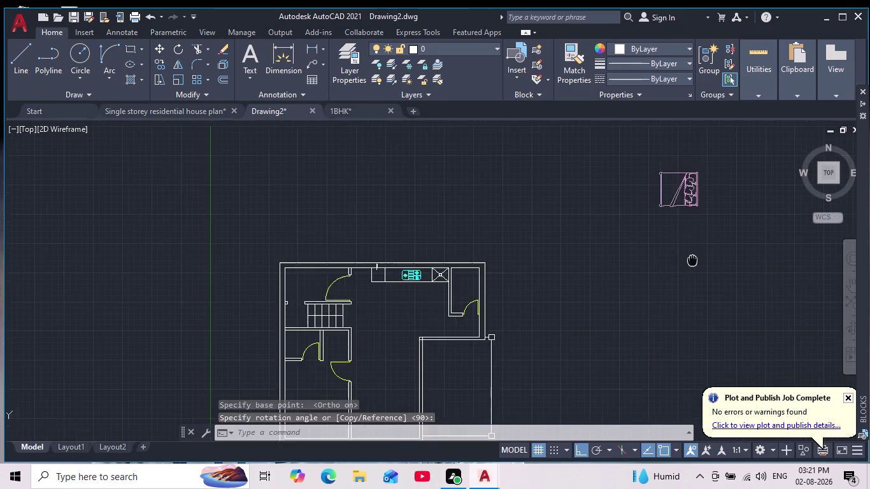
middle_drag(685, 275, 671, 297)
drag(717, 188, 721, 204)
click(597, 286)
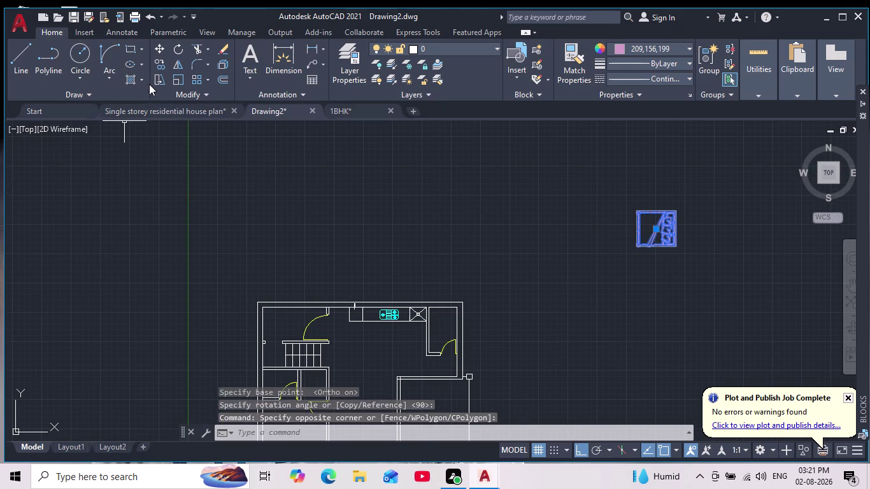
click(156, 66)
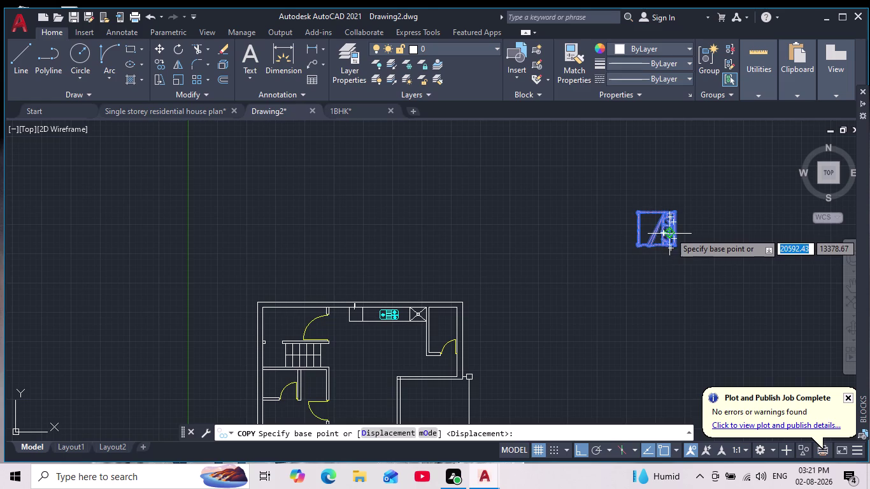
click(667, 230)
click(582, 445)
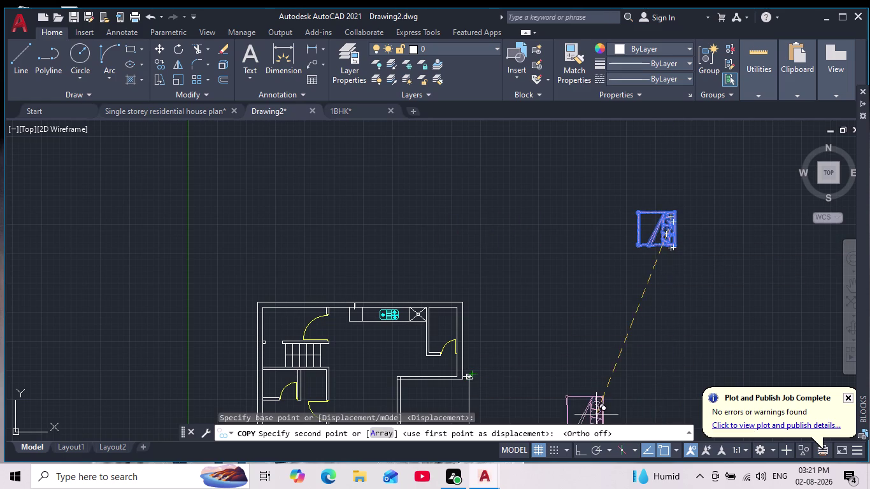
middle_drag(586, 329, 645, 130)
scroll(down, 3)
middle_drag(517, 234, 496, 303)
scroll(up, 3)
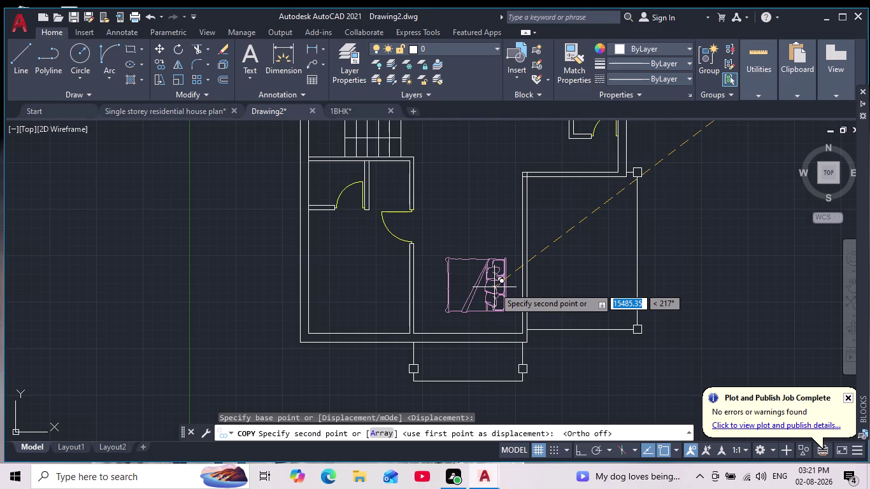
scroll(up, 3)
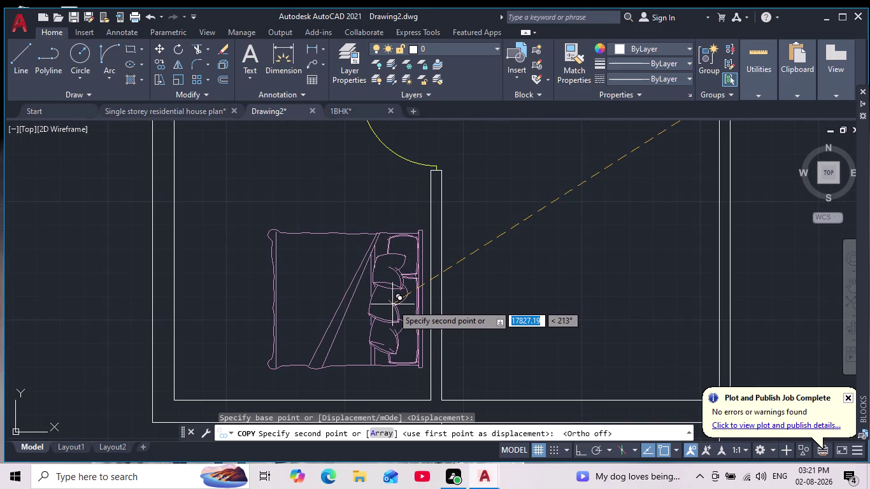
click(392, 304)
key(Escape)
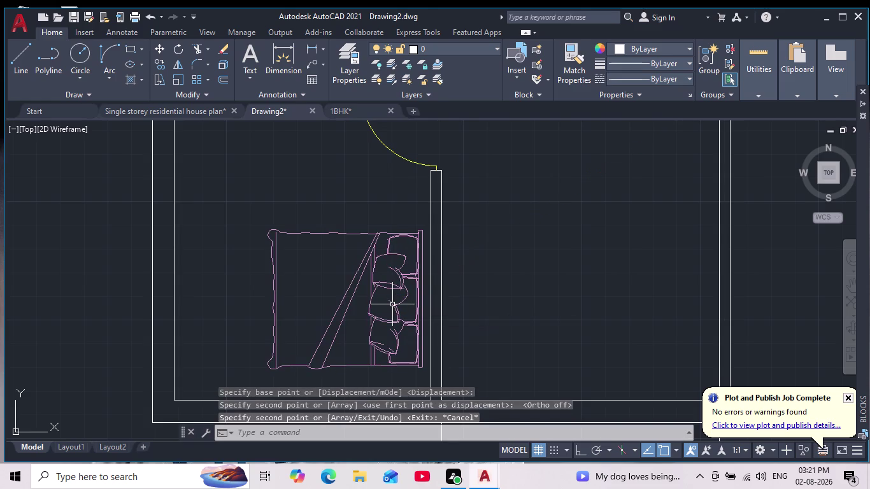
Pan and zoom to centre the whole plan in view.
scroll(down, 3)
scroll(down, 3)
scroll(up, 3)
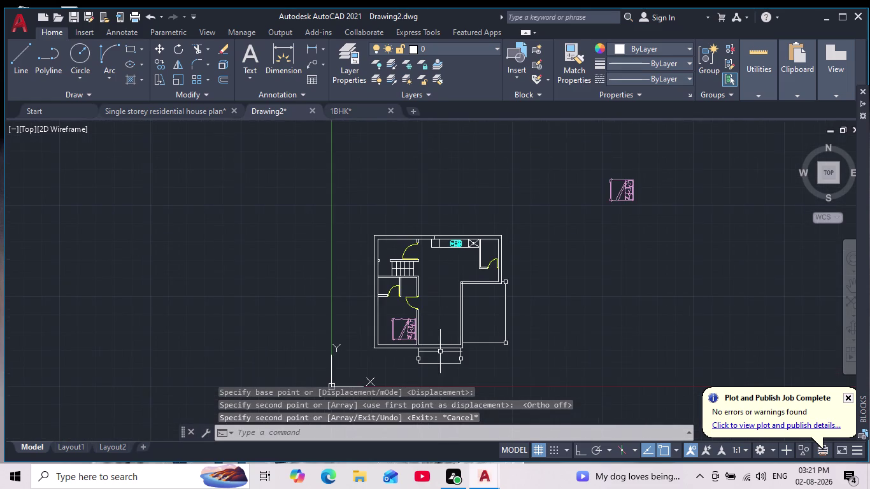
middle_drag(431, 331, 428, 368)
scroll(up, 3)
middle_drag(436, 350, 447, 315)
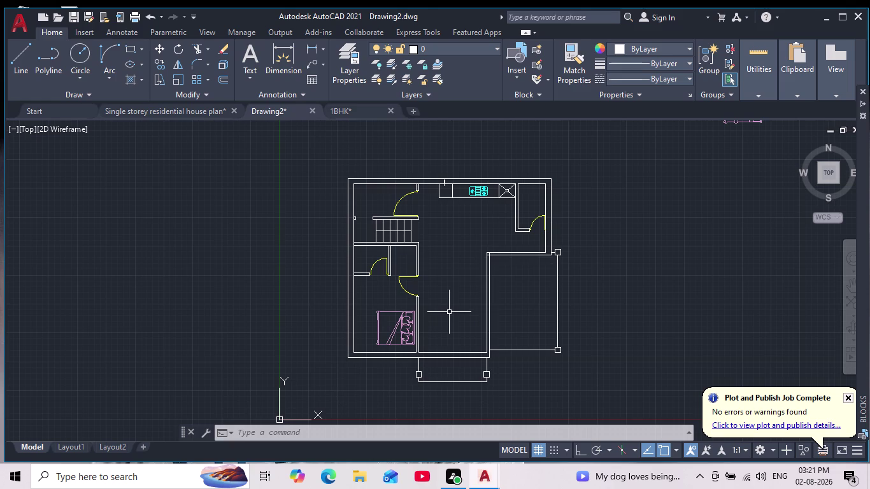
Load dining_tables.dwg from Downloads as the block library, then close the palette.
key(i)
key(Return)
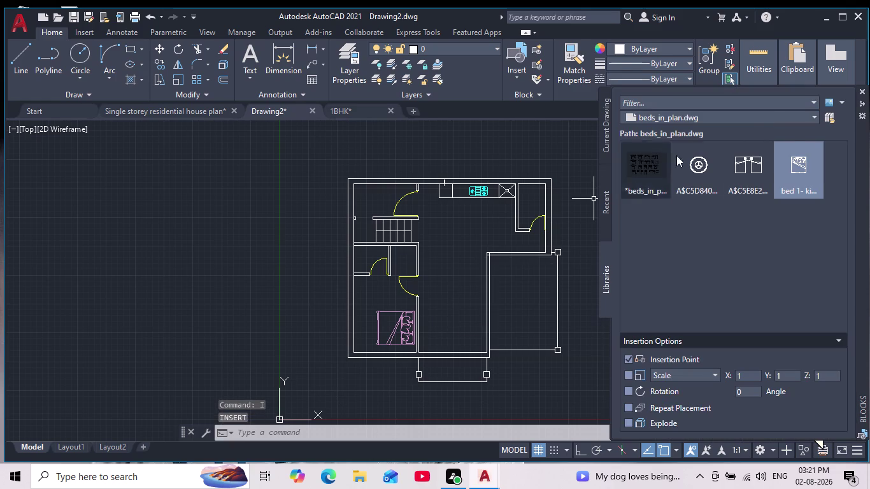
click(826, 116)
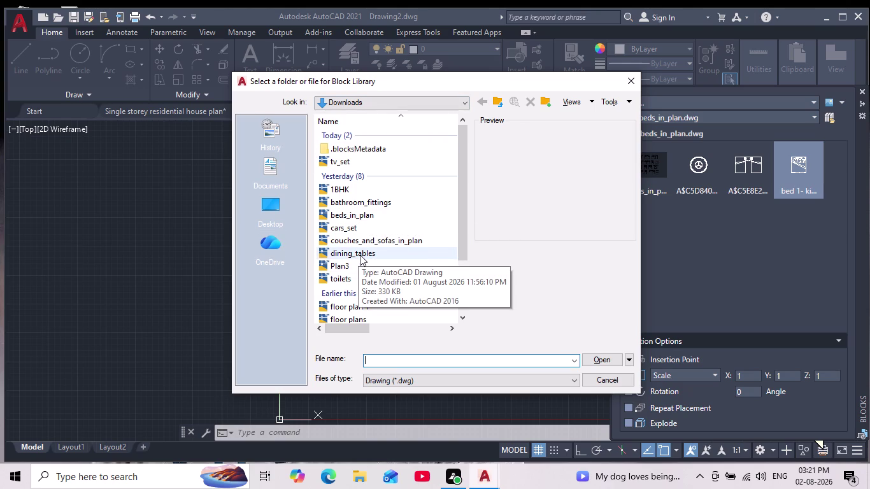
scroll(down, 3)
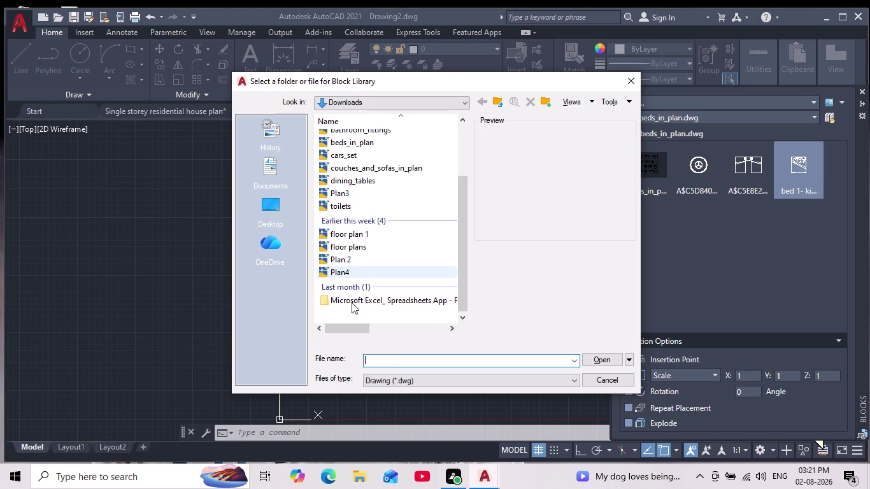
scroll(up, 3)
scroll(up, 3)
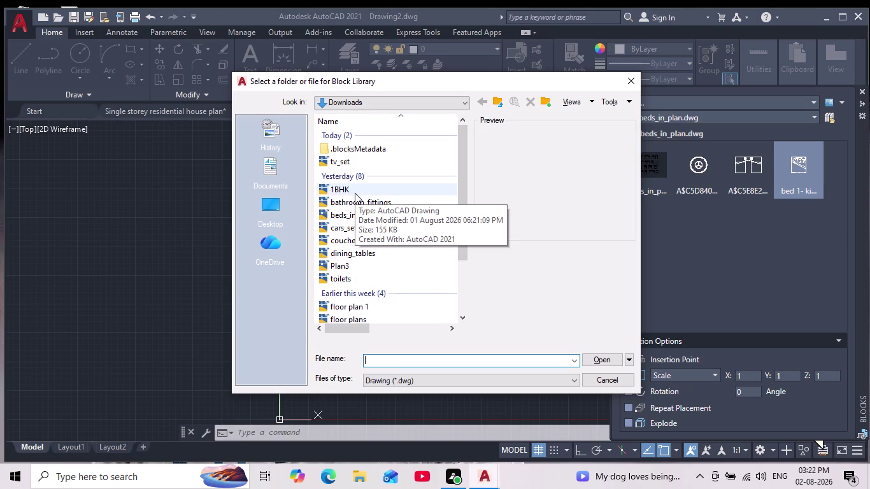
click(350, 252)
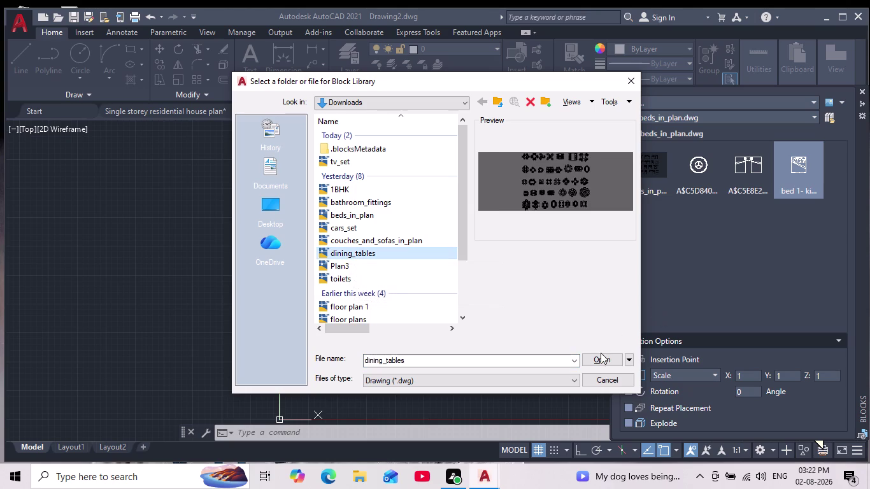
click(601, 357)
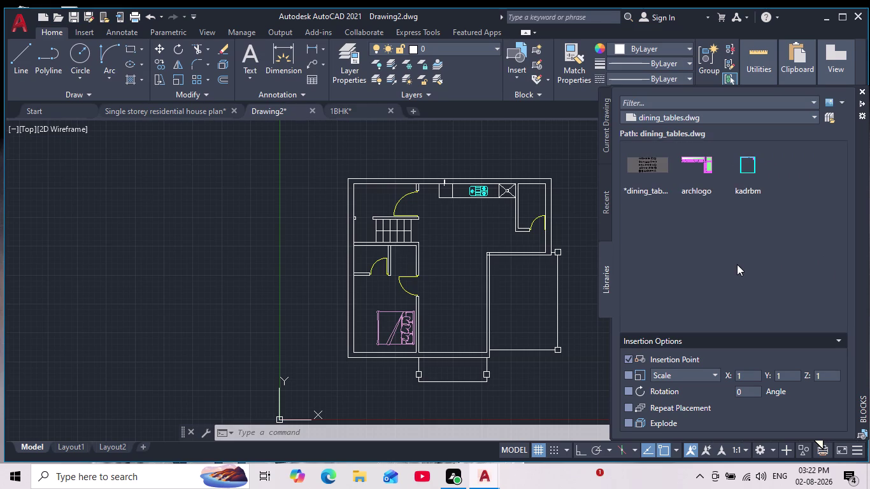
scroll(up, 3)
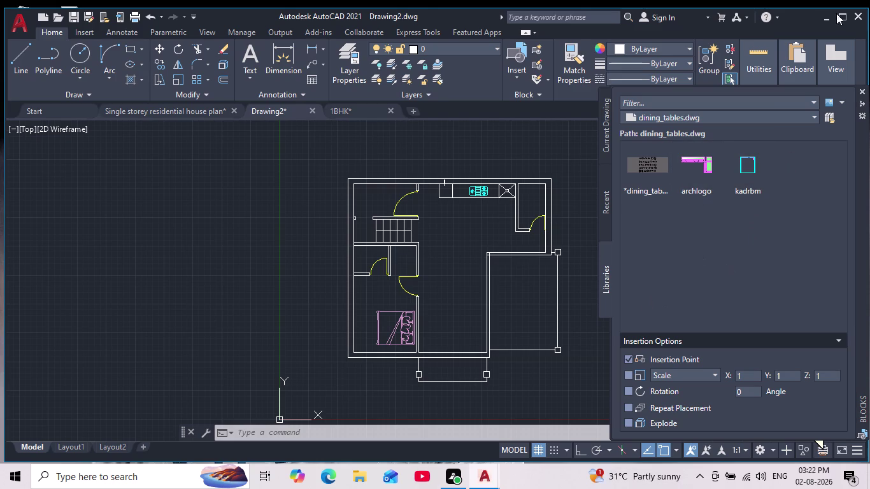
click(356, 114)
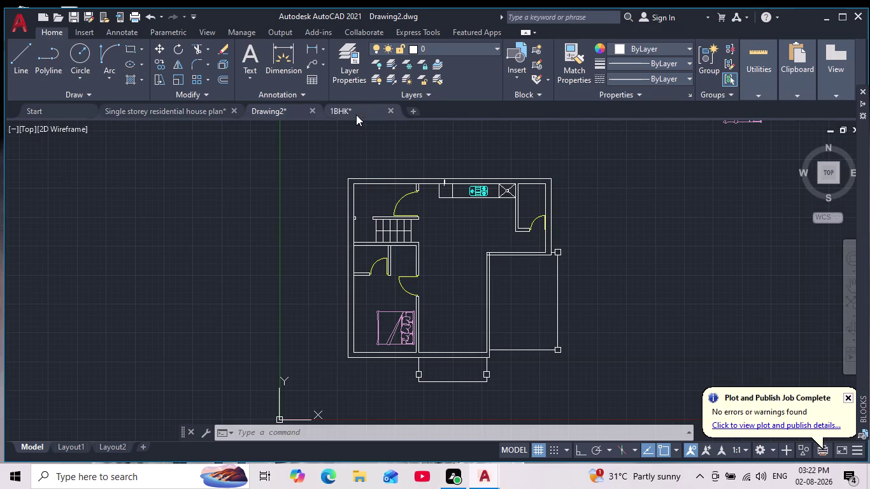
Copy the blue dining table from the 1BHK plan and paste it into Drawing2.
scroll(down, 3)
middle_drag(482, 197, 476, 241)
scroll(down, 3)
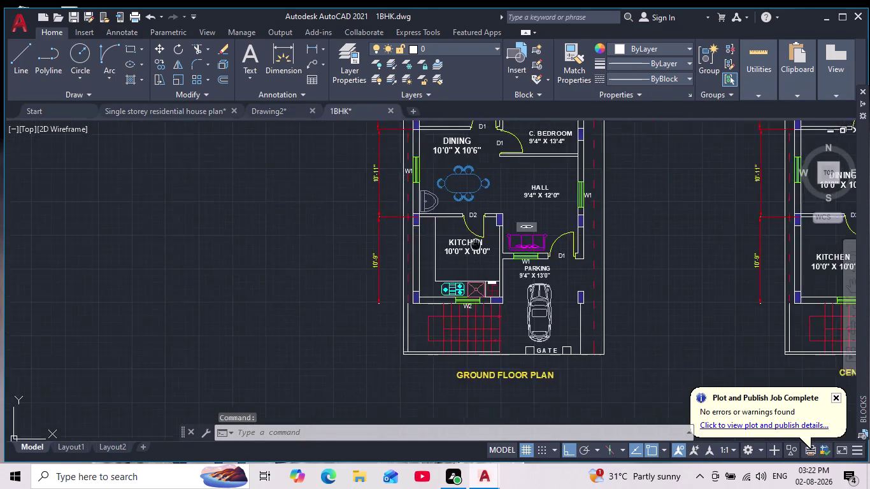
scroll(up, 3)
middle_drag(470, 213, 526, 155)
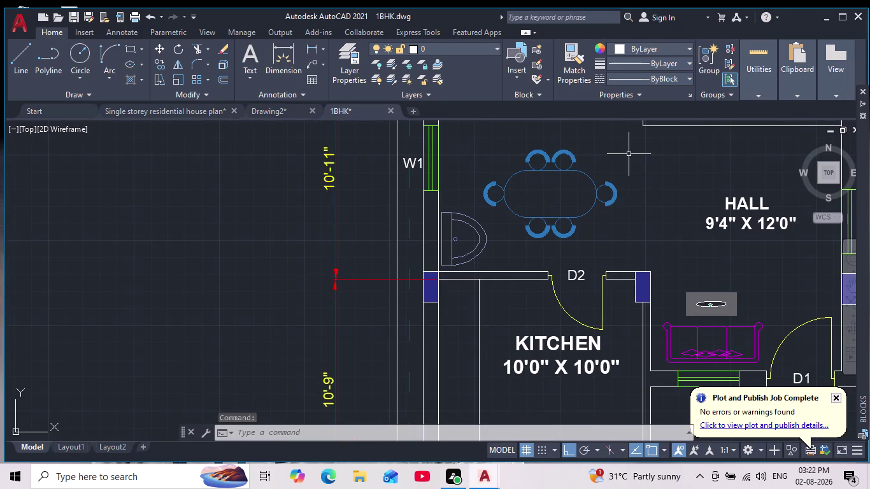
drag(649, 137, 652, 147)
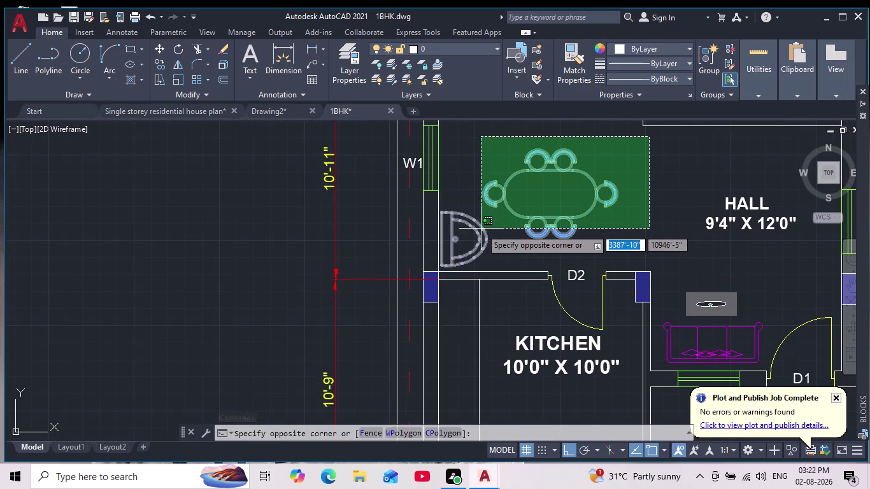
click(481, 210)
scroll(down, 3)
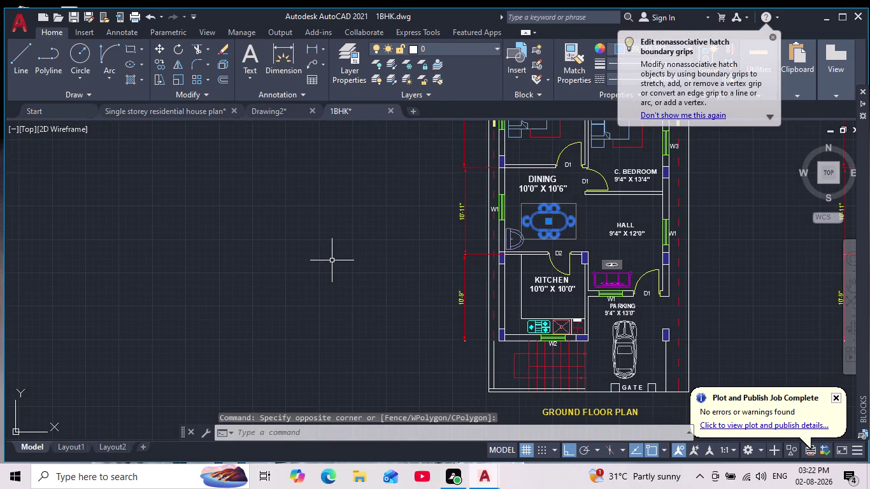
key(ctrl+c)
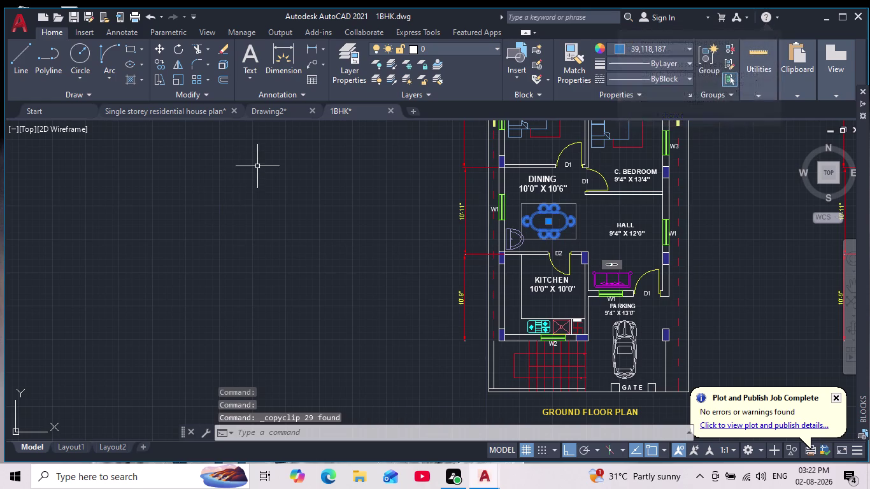
click(283, 104)
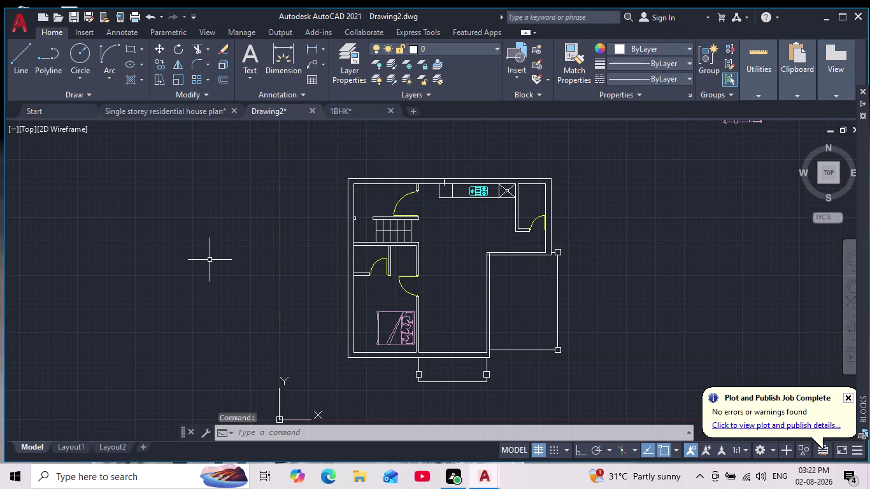
key(ctrl+v)
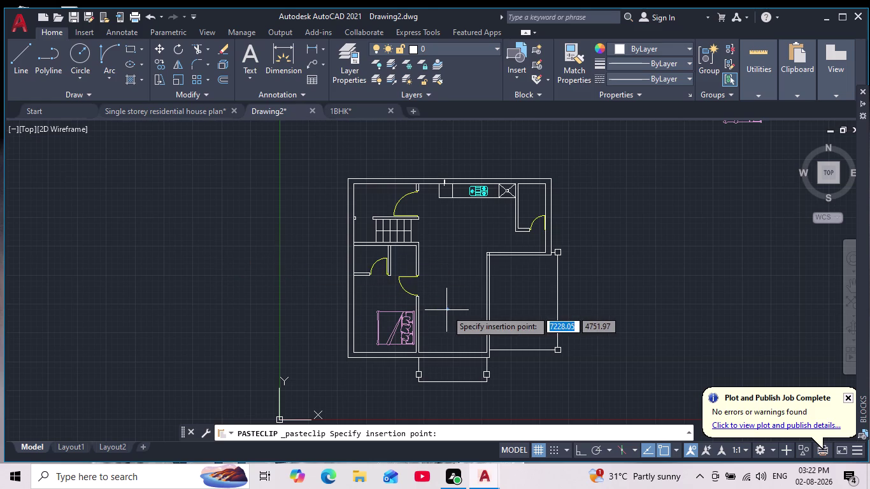
Place the pasted dining table and scale it up larger.
click(448, 286)
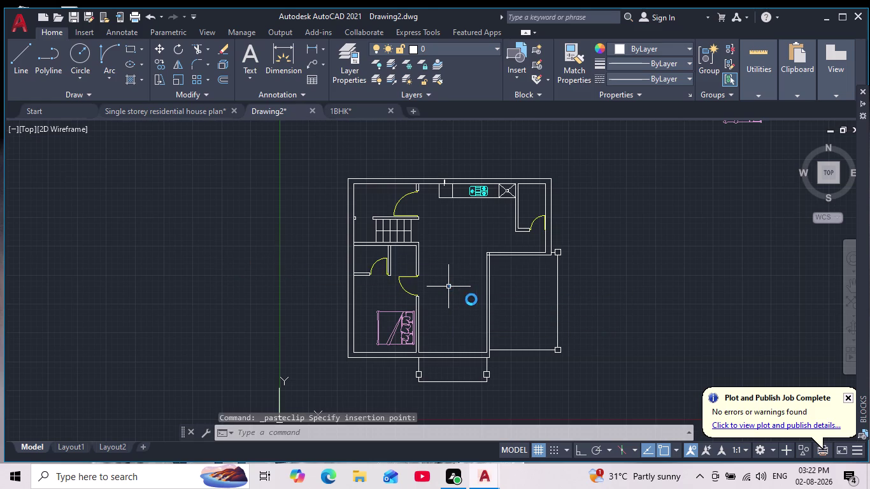
scroll(up, 3)
drag(487, 210, 474, 227)
drag(352, 273, 352, 278)
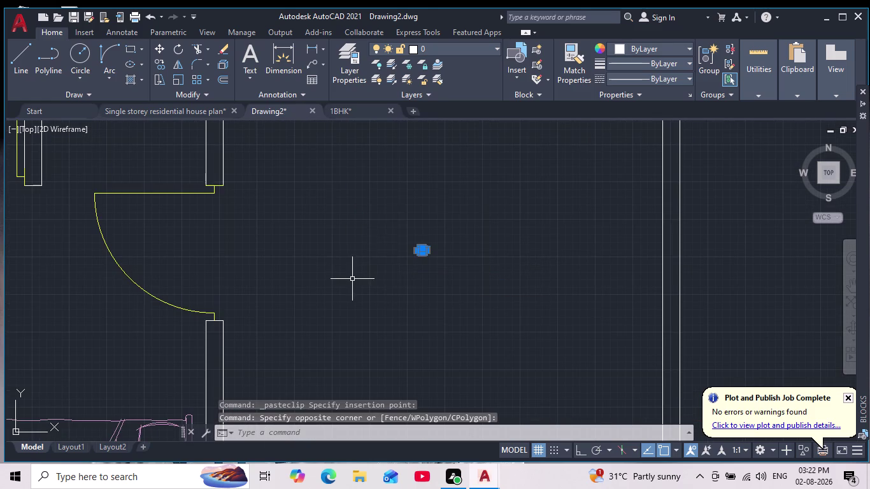
click(179, 77)
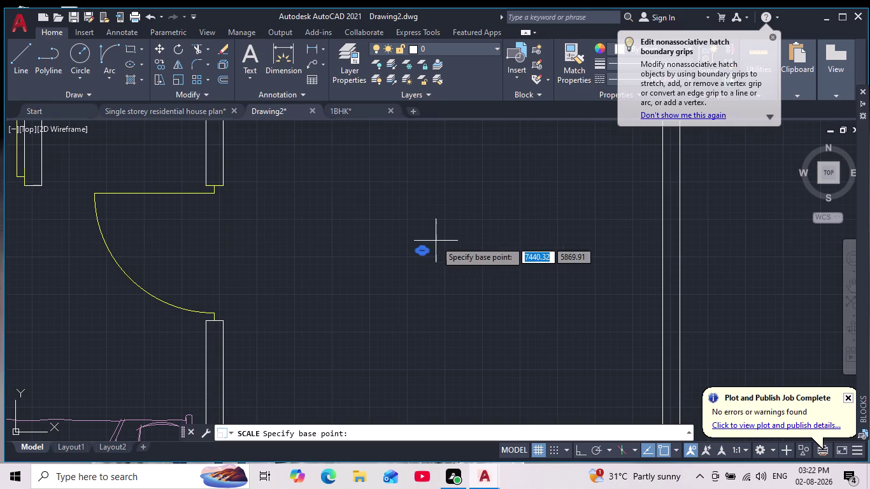
click(425, 249)
scroll(down, 3)
scroll(down, 3)
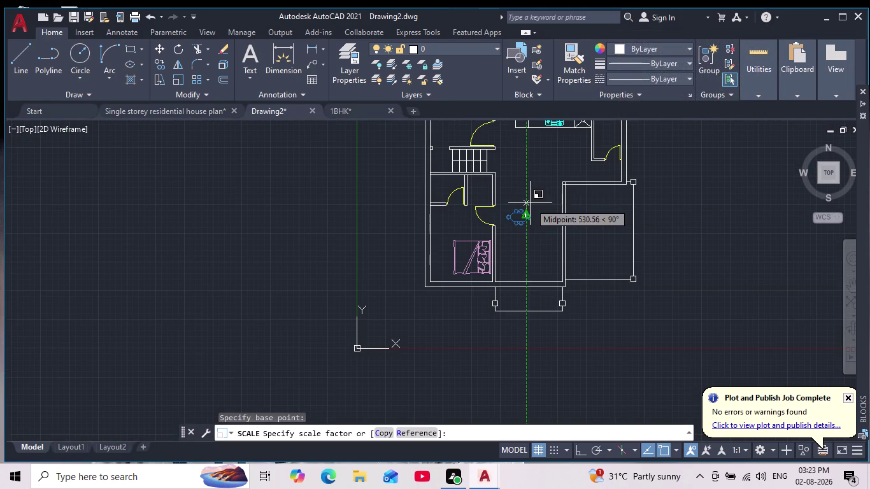
click(529, 203)
Move the enlarged dining table into the central living area.
scroll(up, 3)
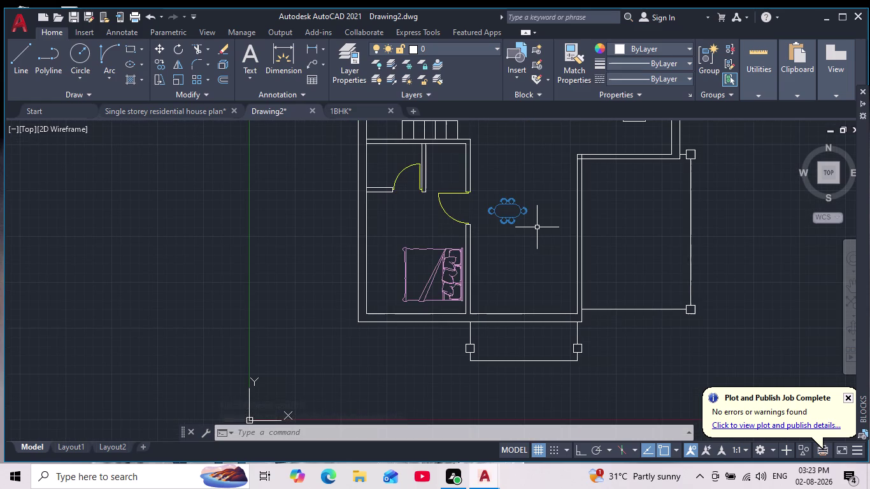
scroll(down, 3)
scroll(up, 3)
click(610, 170)
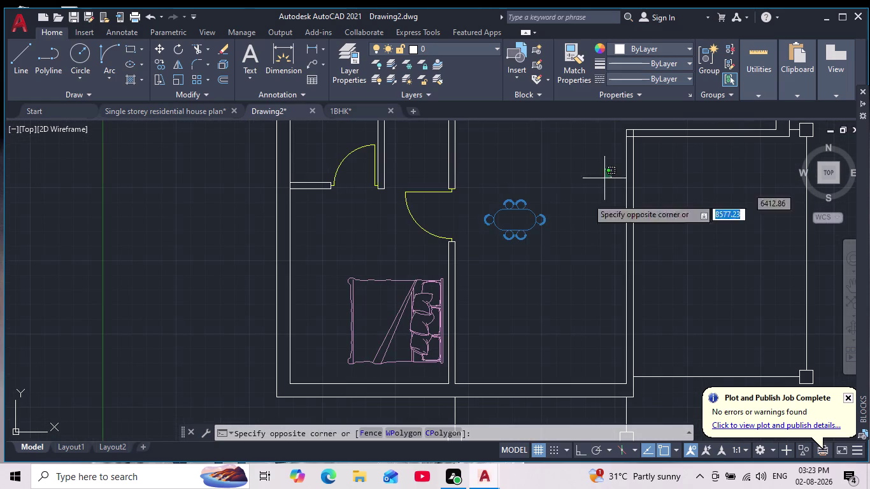
click(469, 248)
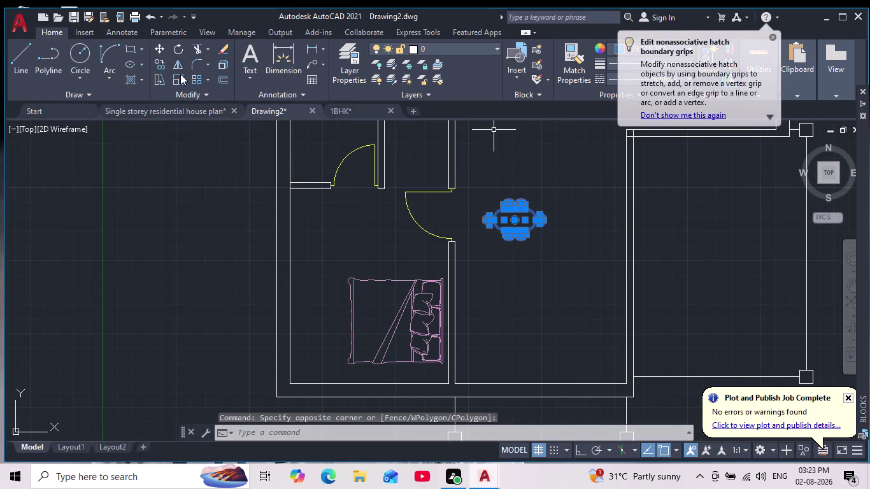
click(162, 50)
click(516, 221)
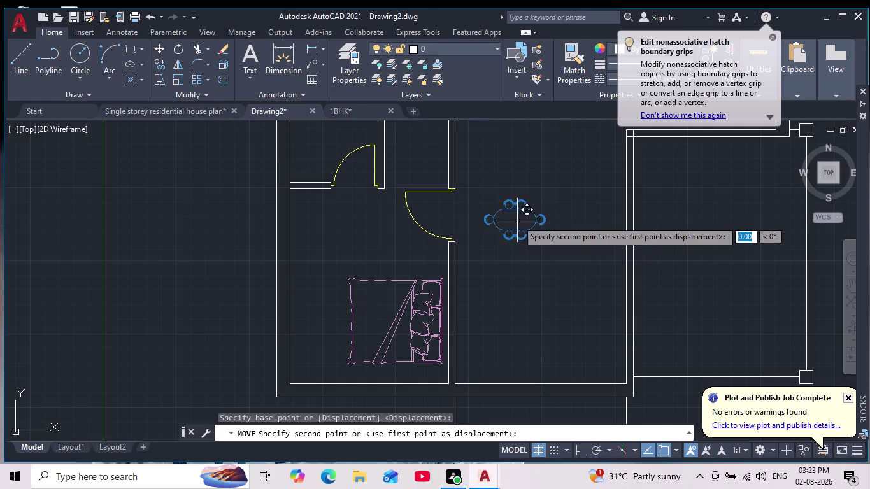
scroll(down, 3)
middle_drag(534, 199, 525, 258)
scroll(up, 3)
scroll(down, 3)
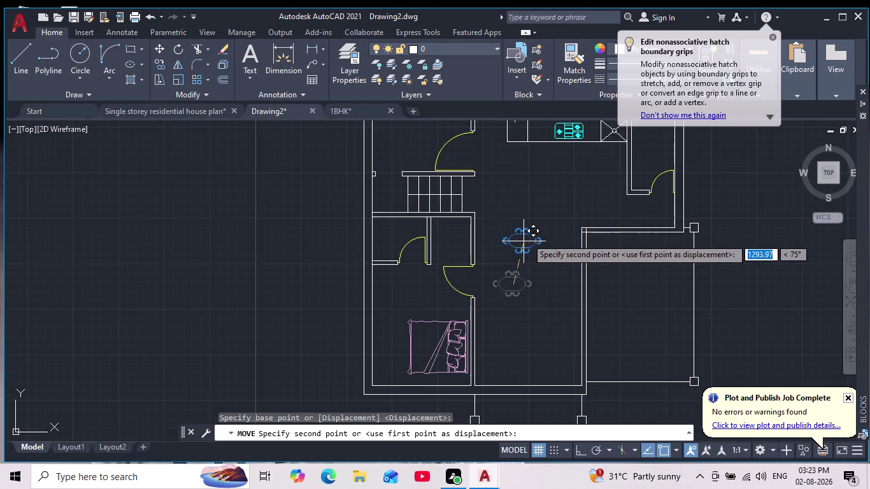
scroll(down, 3)
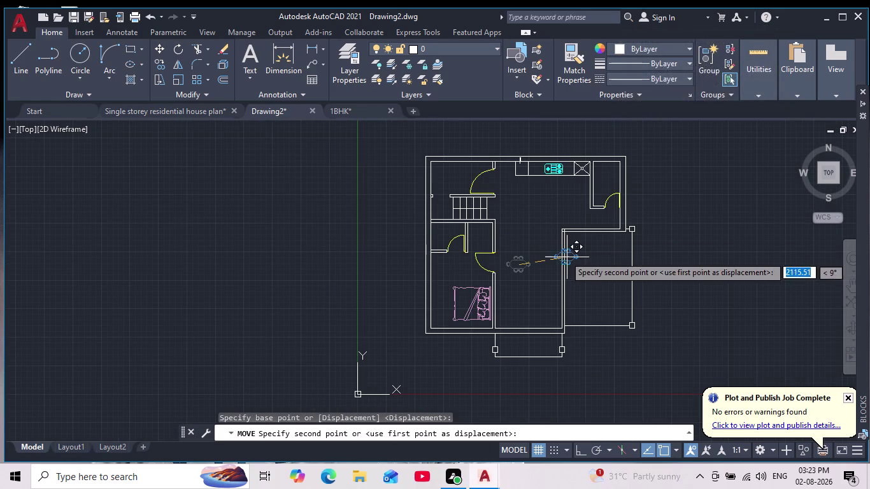
scroll(up, 3)
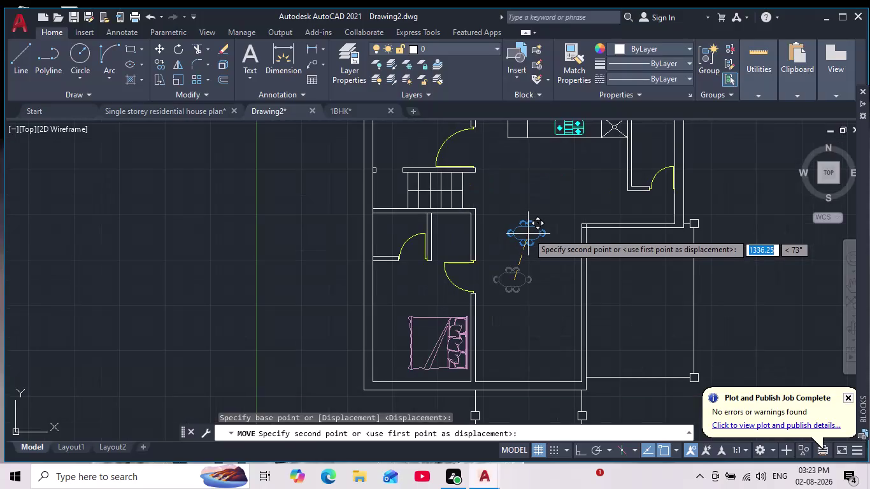
click(528, 233)
Rescale the moved dining table to its final size to fit the room.
drag(557, 213, 557, 219)
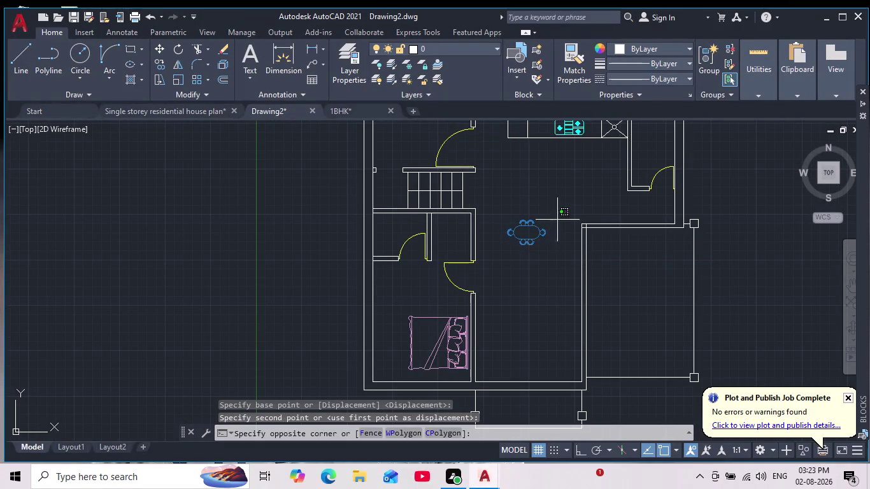
drag(557, 219, 557, 222)
click(495, 249)
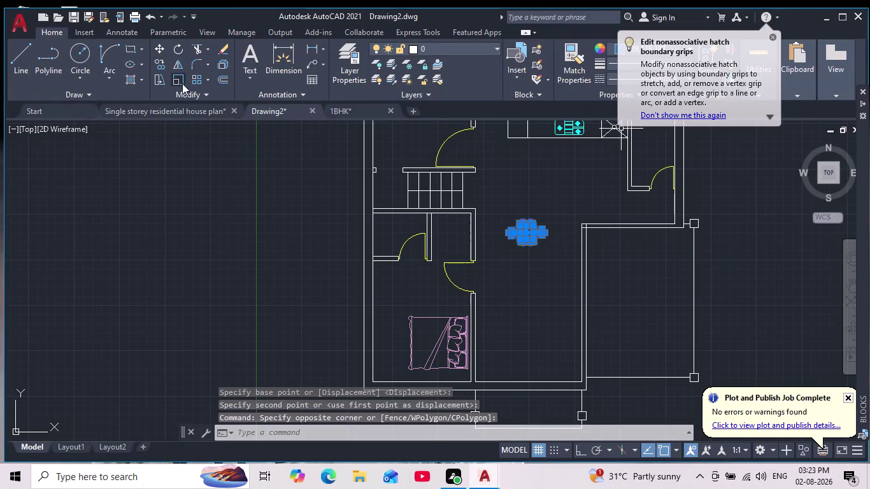
click(174, 82)
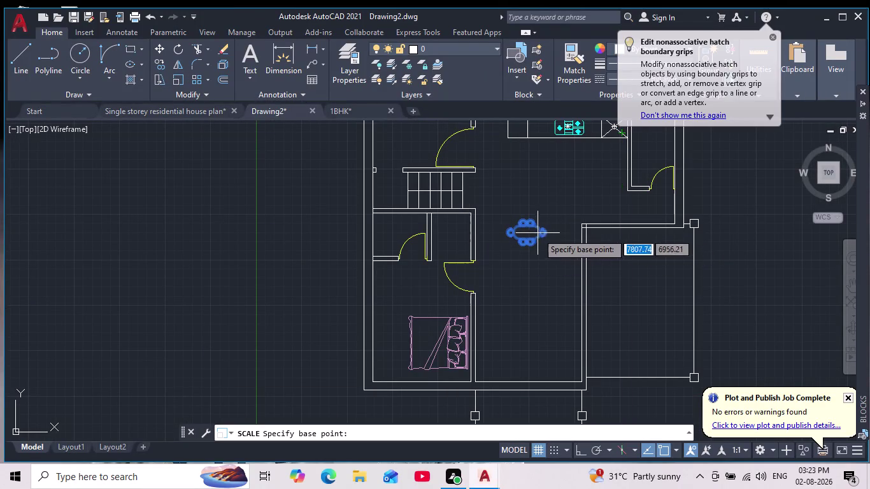
click(526, 234)
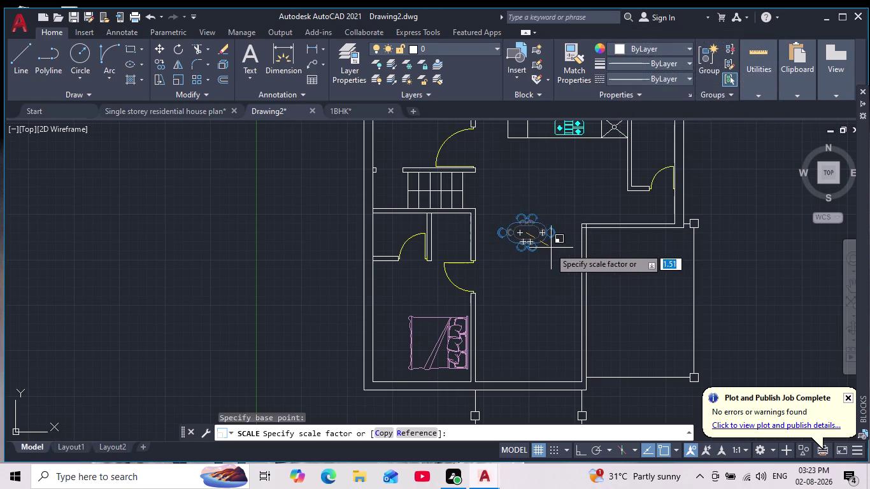
click(552, 248)
Delete the stray bed copy above the plan.
scroll(down, 3)
middle_drag(542, 273, 536, 261)
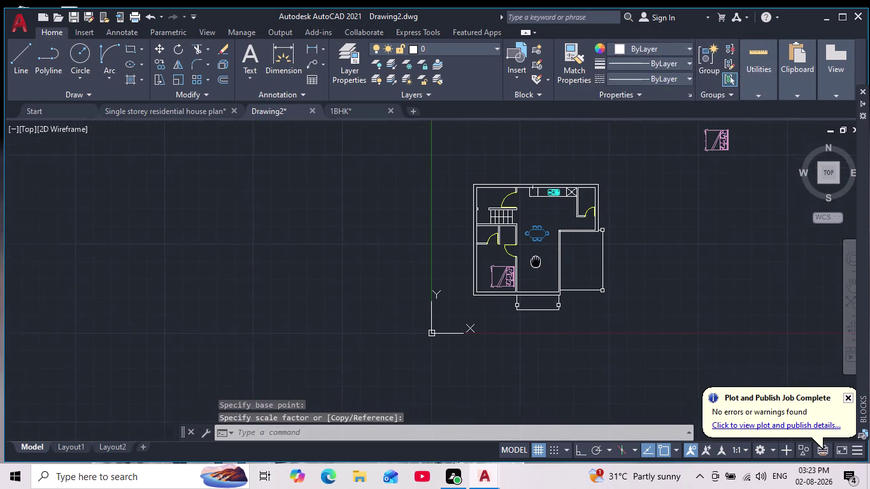
middle_drag(535, 261, 535, 255)
scroll(down, 3)
scroll(up, 3)
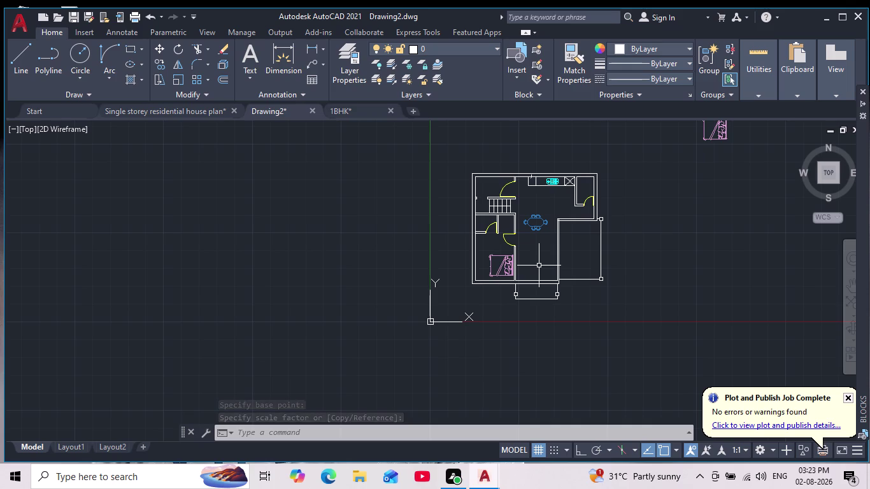
scroll(down, 3)
middle_drag(742, 214, 690, 227)
scroll(down, 3)
middle_drag(690, 227, 684, 228)
scroll(up, 3)
middle_drag(671, 222, 681, 253)
drag(650, 140, 622, 162)
click(512, 211)
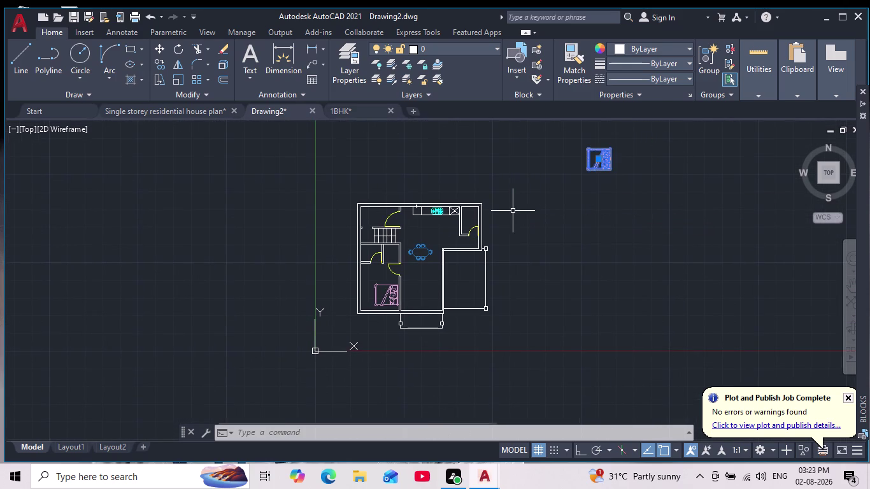
key(Delete)
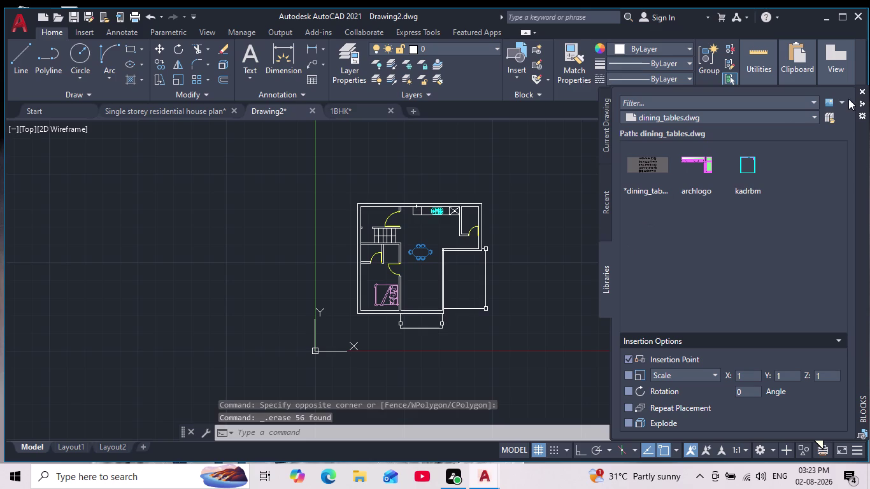
Load the couches_and_sofas_in_plan.dwg library in the Blocks palette and browse its sofas.
click(828, 118)
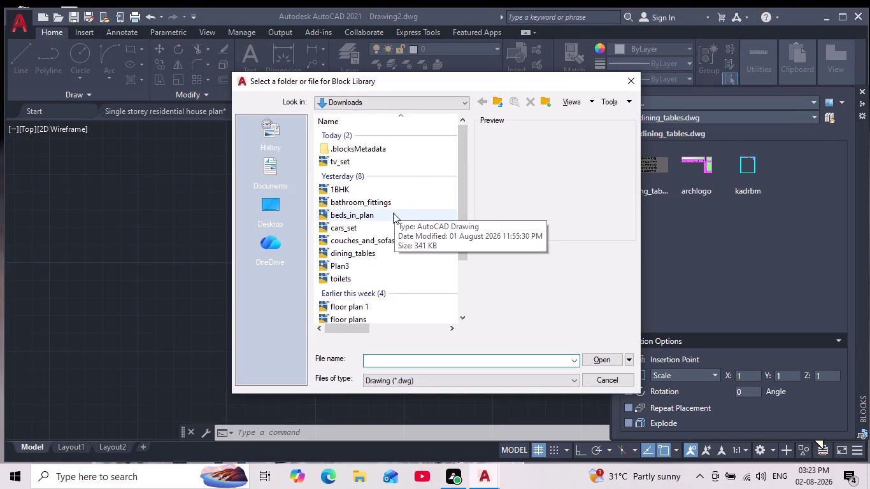
click(386, 246)
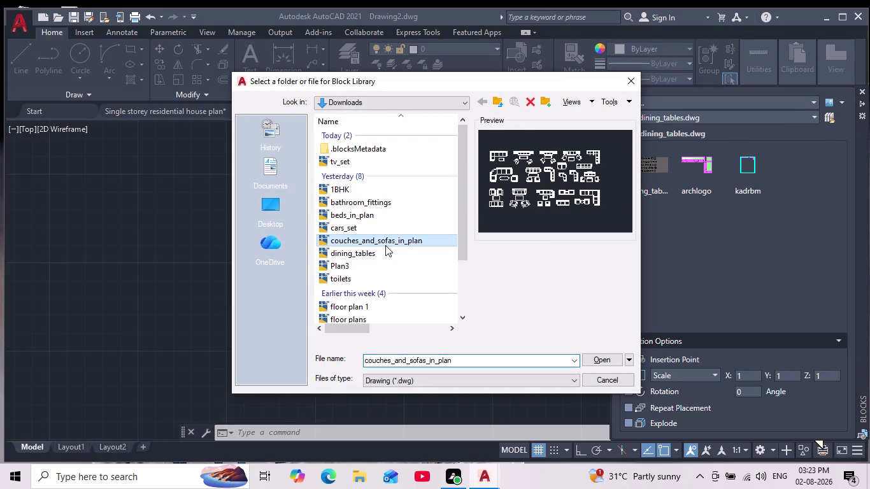
click(603, 361)
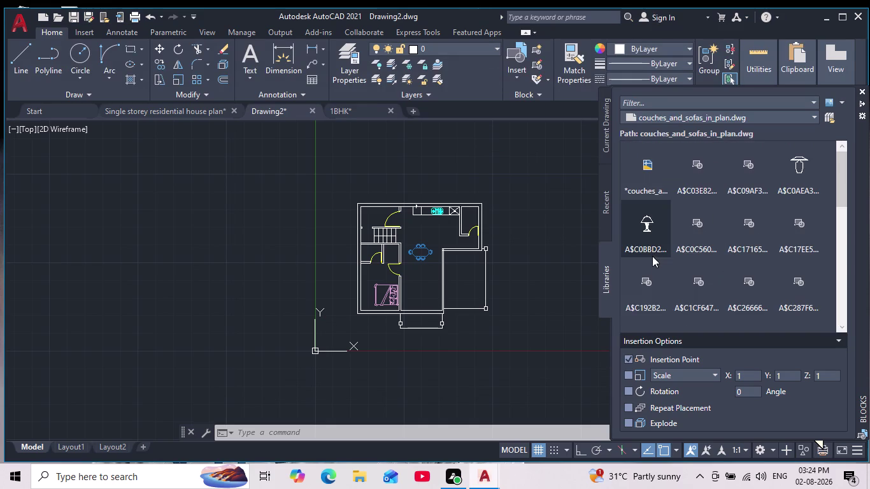
scroll(down, 3)
scroll(down, 3)
scroll(down, 3)
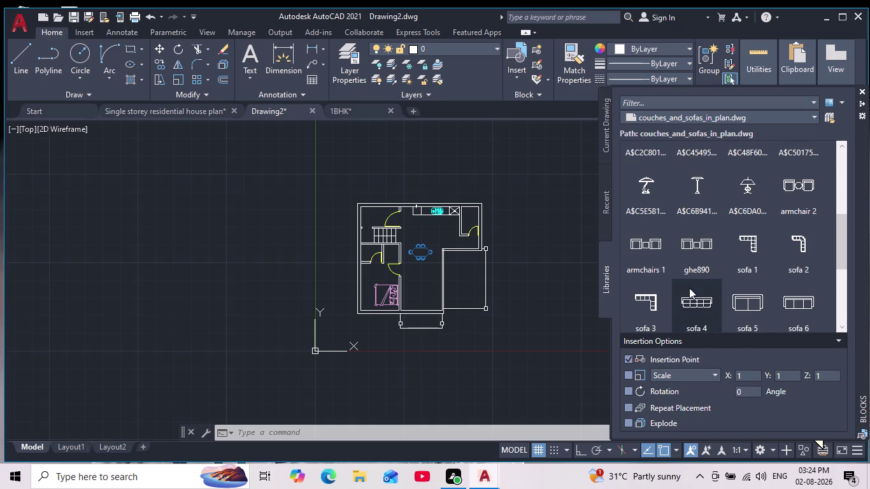
scroll(down, 3)
scroll(down, 3)
scroll(down, 3)
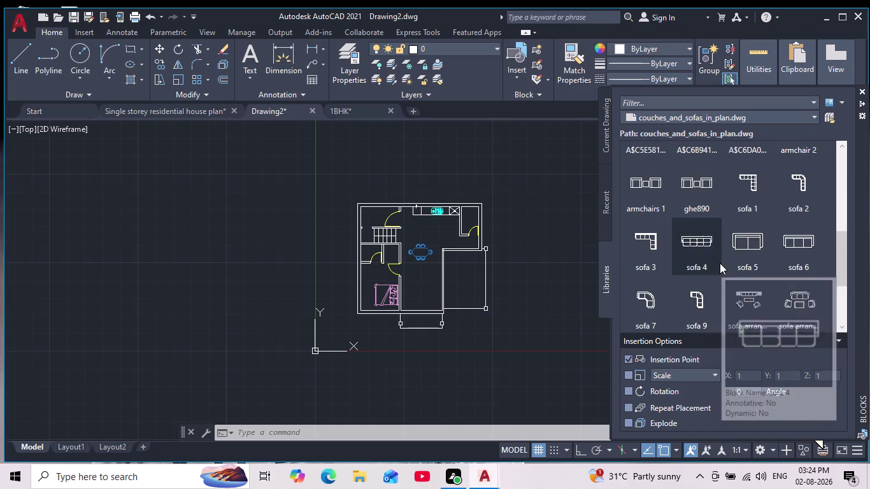
scroll(down, 3)
scroll(up, 3)
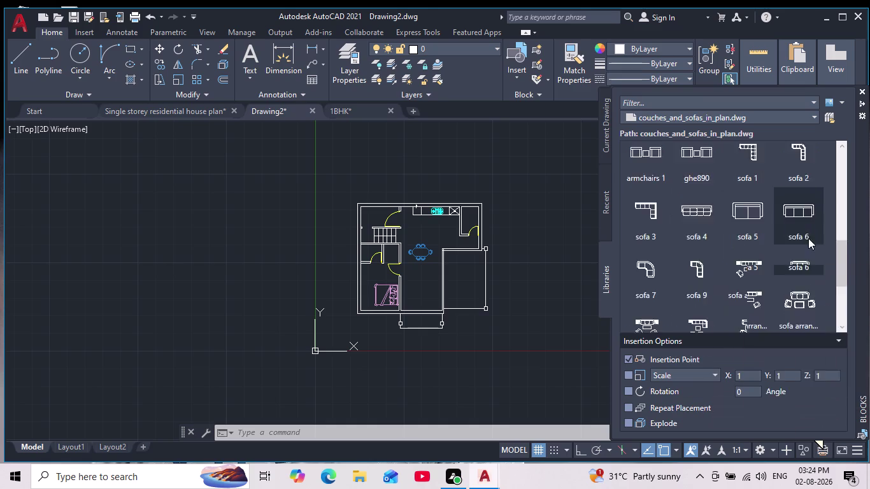
scroll(down, 3)
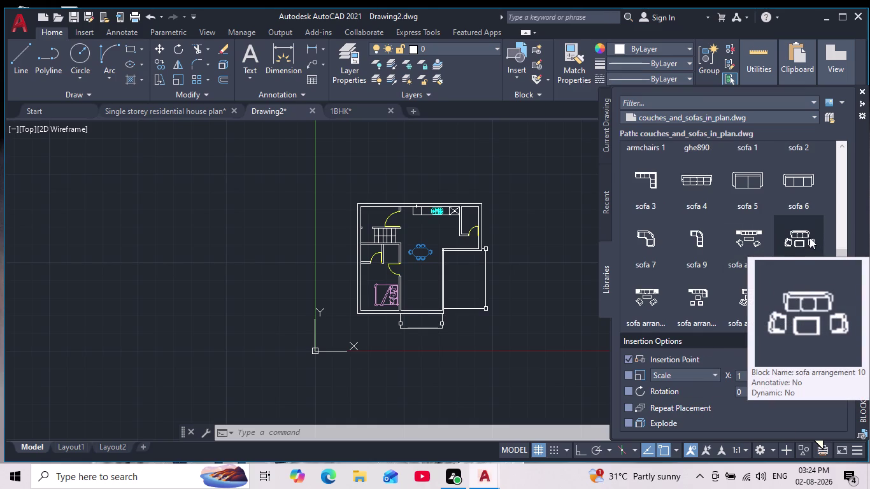
Insert sofa arrangement 10 to the right of the house.
click(797, 236)
drag(795, 237, 554, 202)
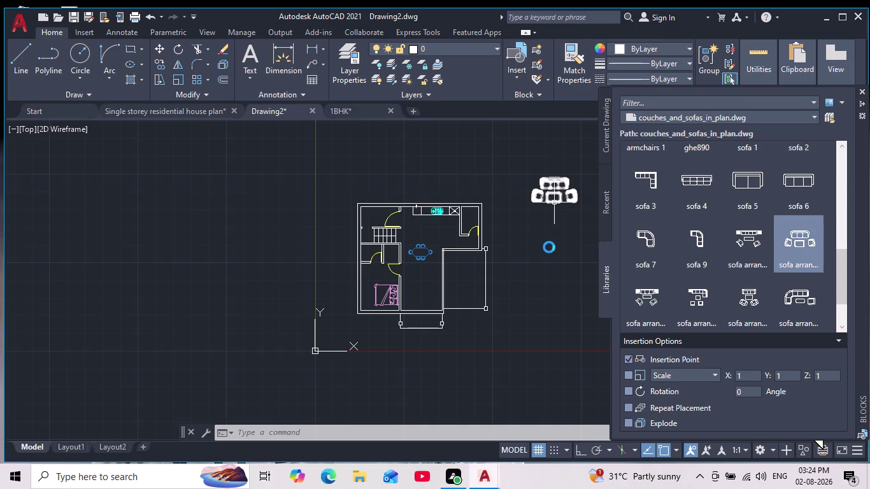
click(549, 247)
click(627, 255)
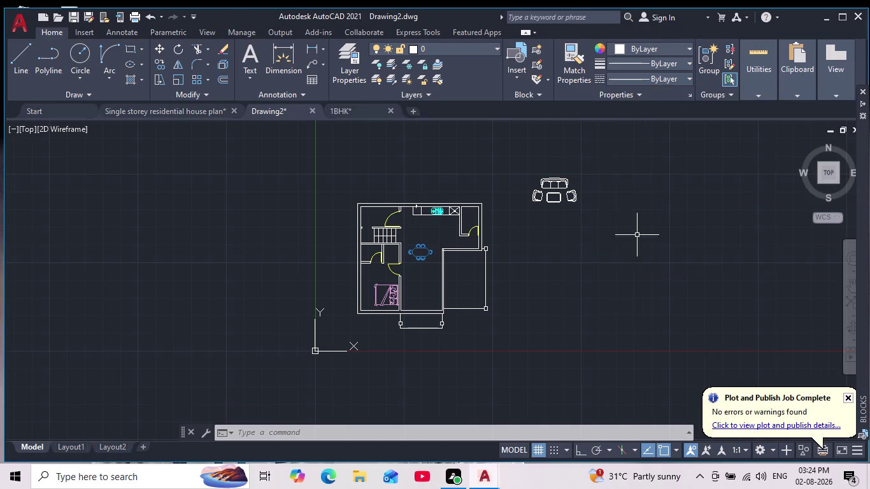
scroll(up, 3)
middle_drag(550, 186, 593, 250)
Rotate the sofa set 90° with Ortho on, then reselect it.
drag(691, 202, 697, 217)
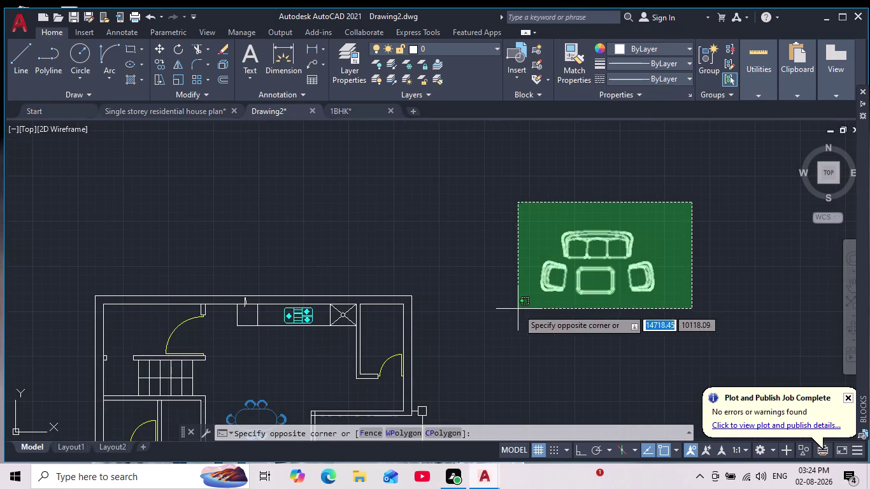
click(523, 319)
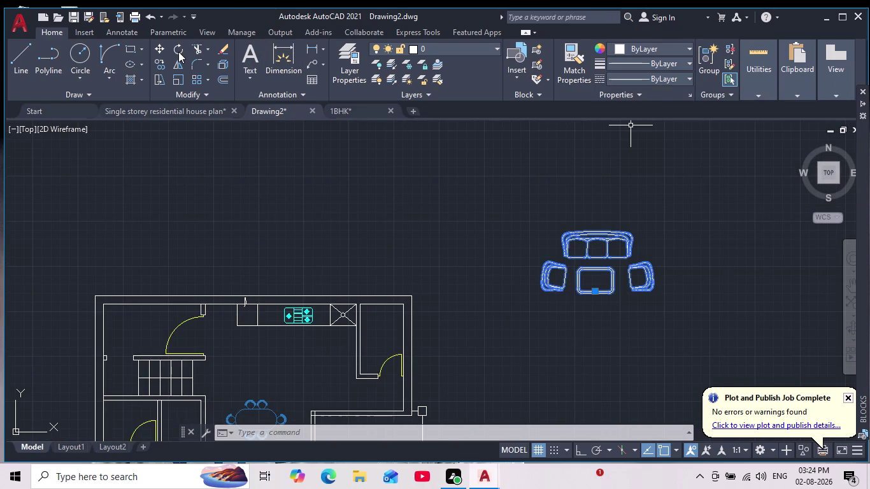
click(181, 50)
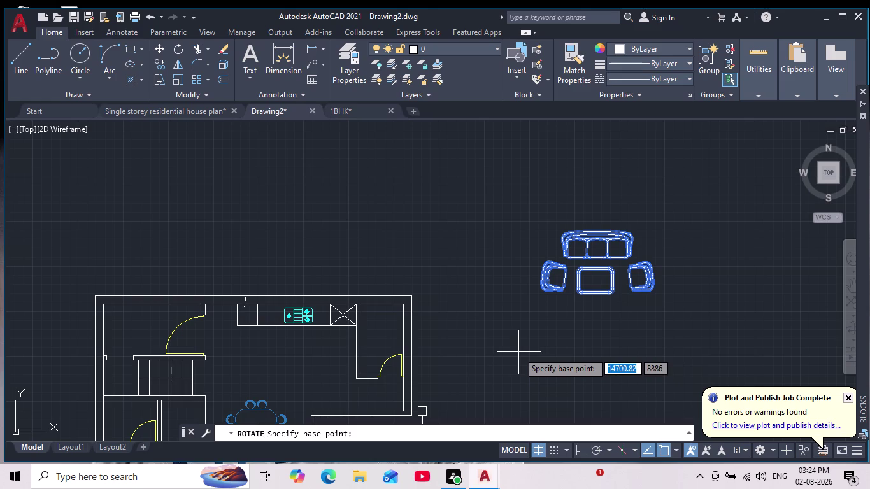
click(582, 450)
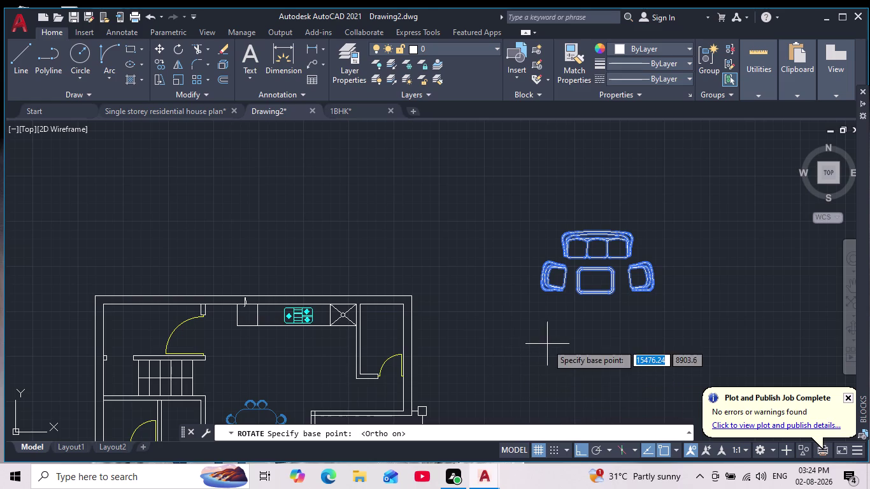
click(538, 319)
middle_drag(554, 359, 590, 166)
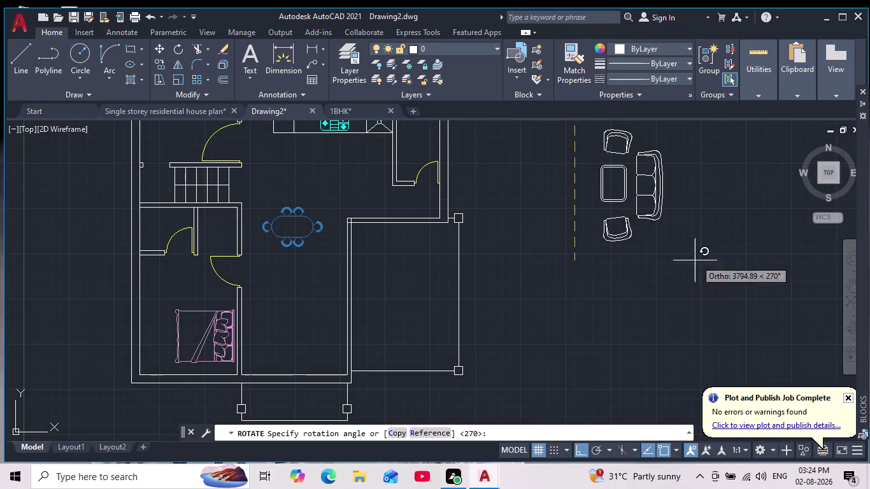
middle_drag(718, 223, 663, 332)
middle_drag(657, 180, 651, 357)
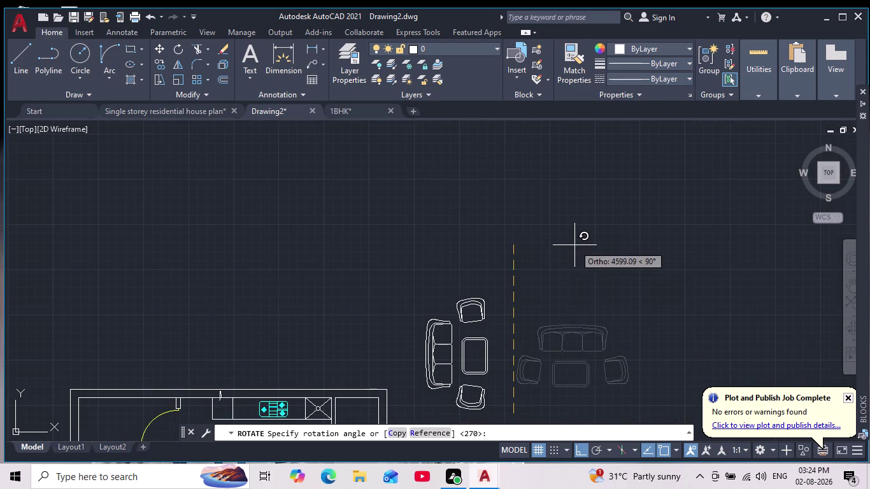
click(574, 244)
scroll(down, 3)
middle_drag(600, 260, 636, 247)
scroll(up, 3)
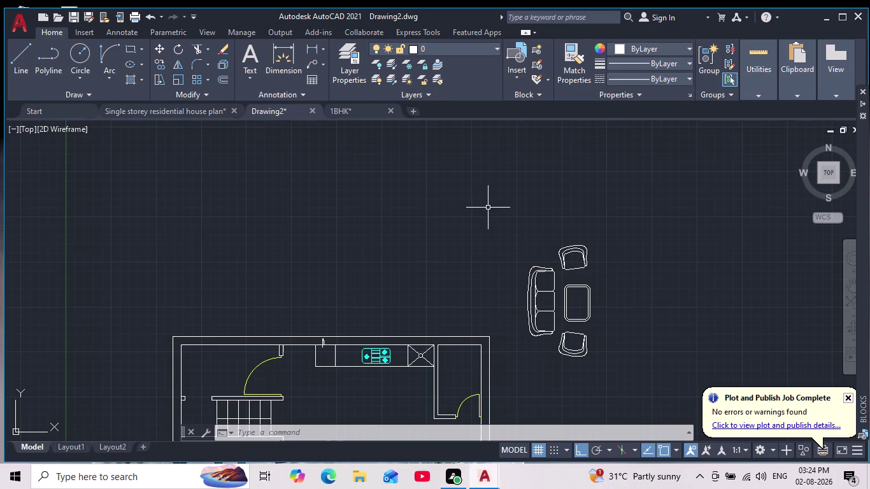
drag(488, 207, 486, 216)
click(608, 363)
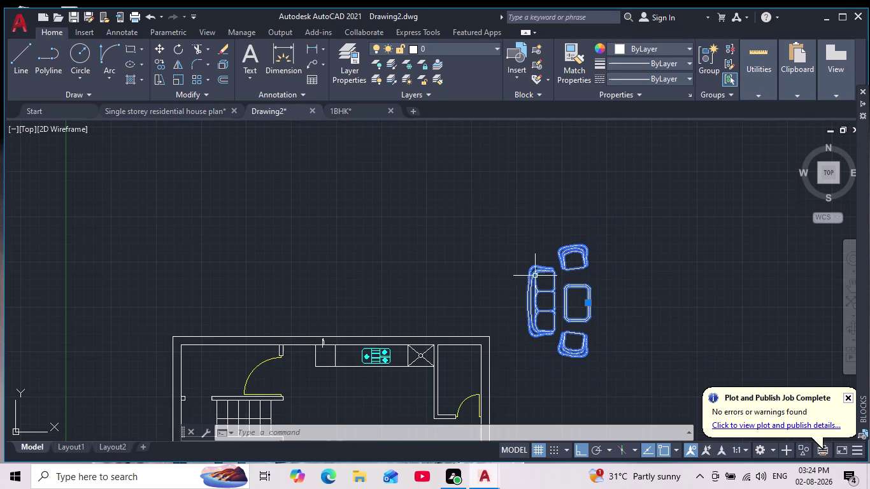
middle_drag(528, 263, 540, 258)
scroll(down, 3)
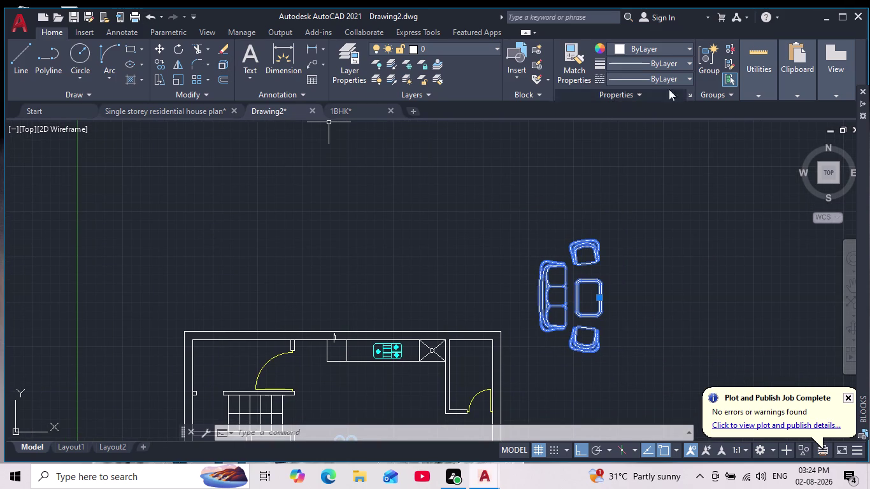
Reselect the sofa set block and explode it into separate pieces.
click(621, 46)
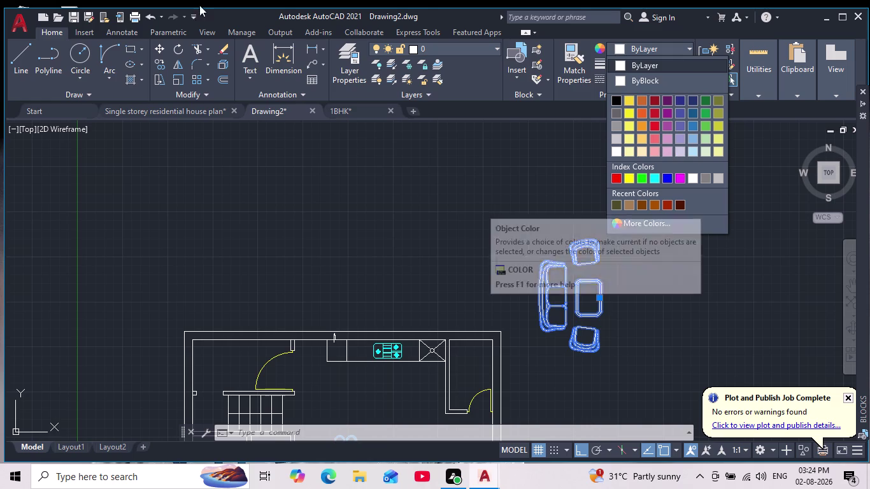
click(224, 62)
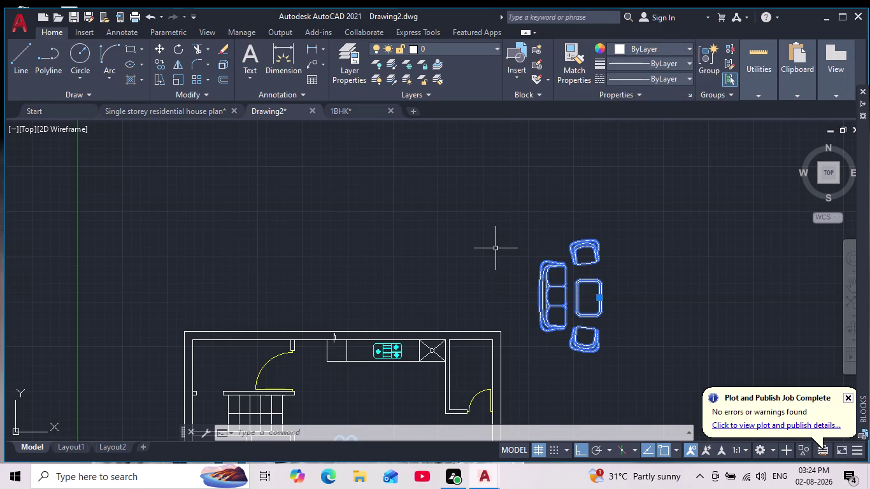
key(Escape)
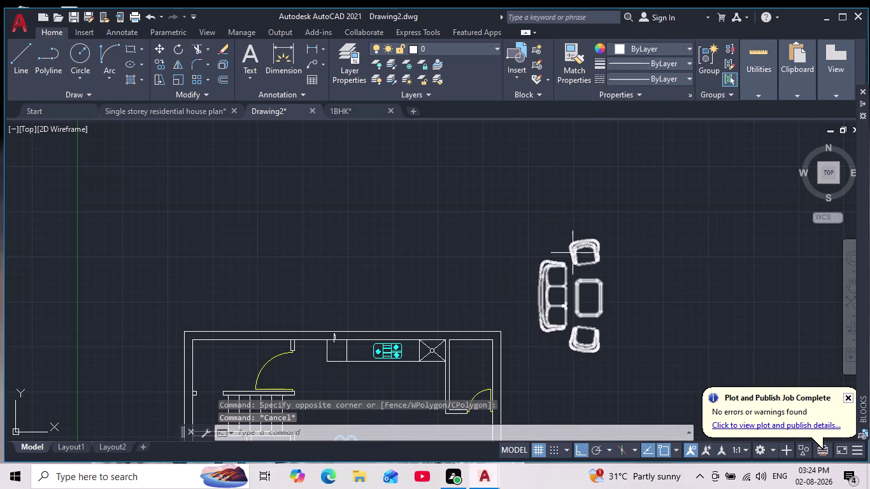
click(560, 273)
click(538, 242)
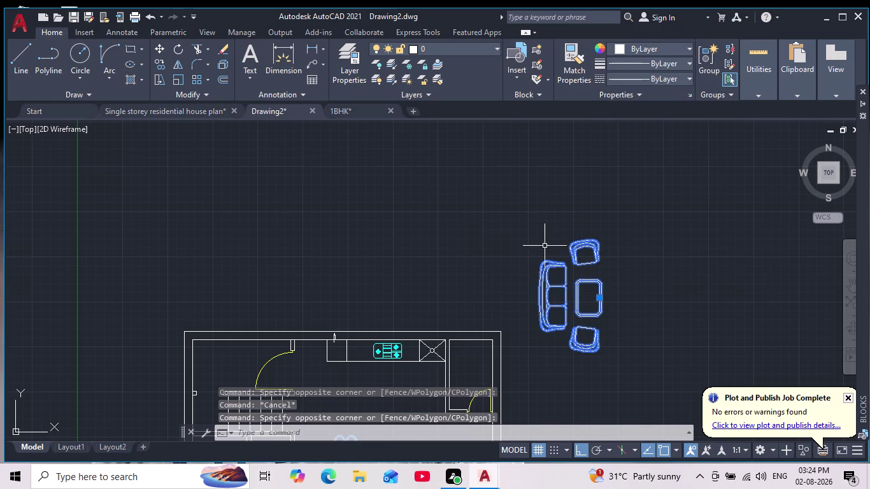
click(227, 62)
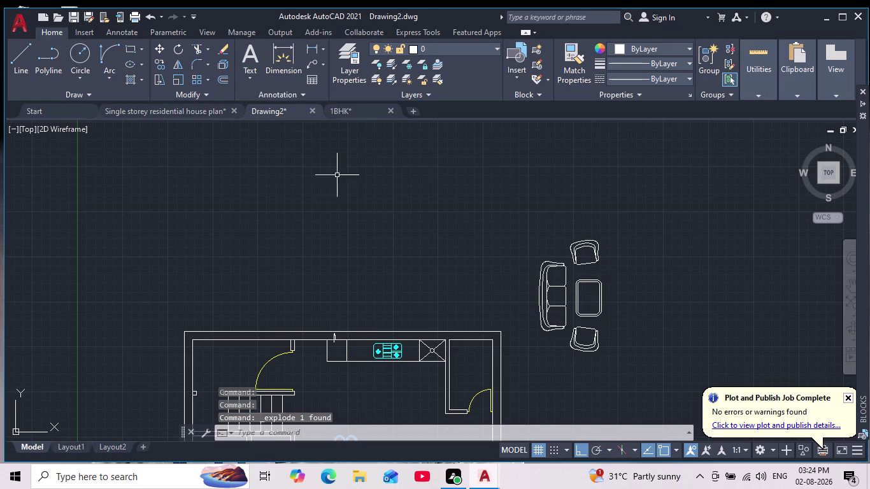
Window-select the exploded sofa pieces, combine them into one group, and reselect it.
click(510, 207)
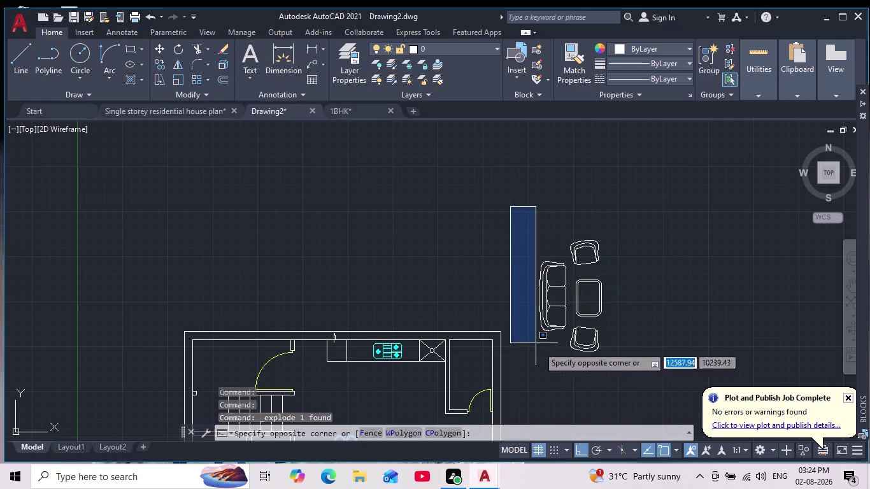
click(627, 386)
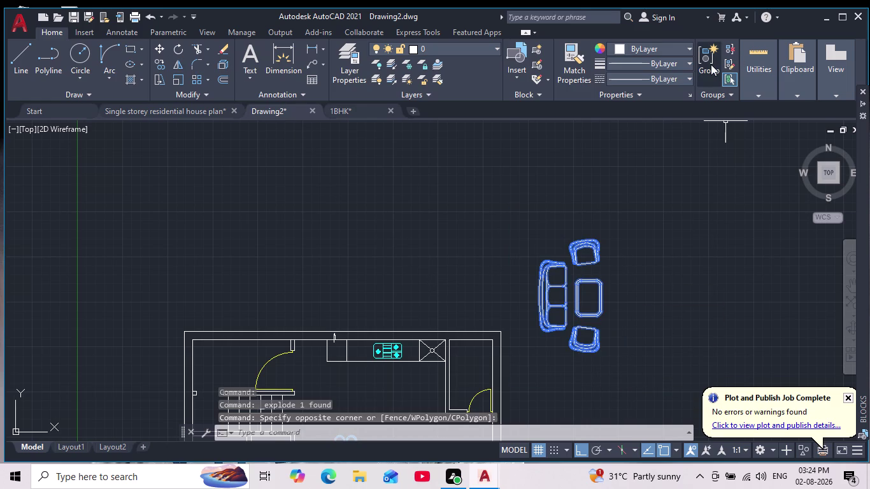
click(711, 64)
click(626, 47)
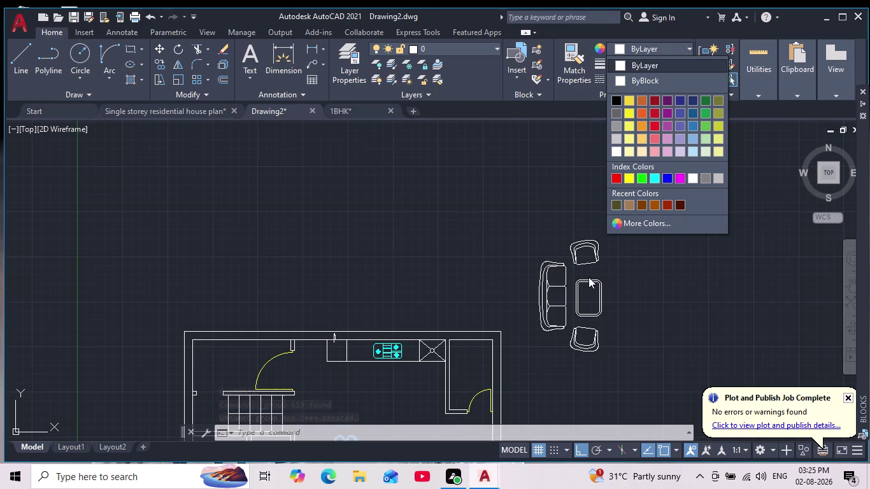
key(Escape)
key(Escape)
key(Escape)
key(Escape)
key(Escape)
key(Escape)
key(Escape)
key(Escape)
key(Escape)
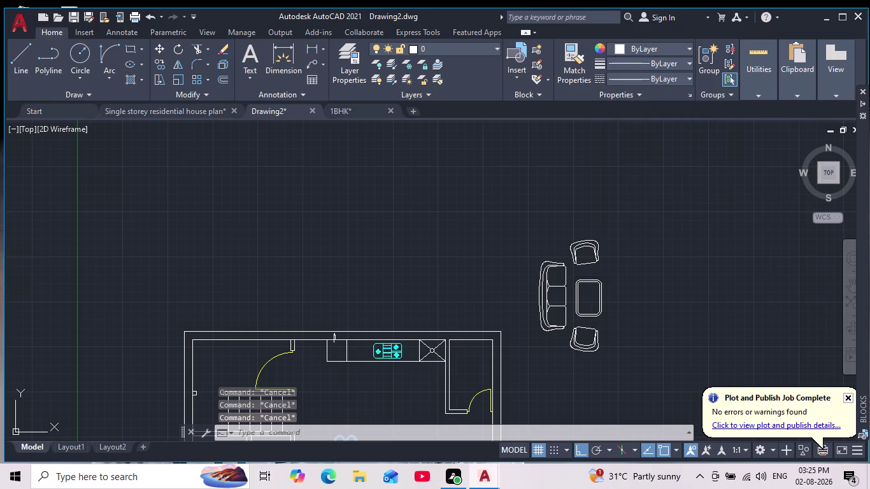
key(Escape)
scroll(down, 3)
scroll(up, 3)
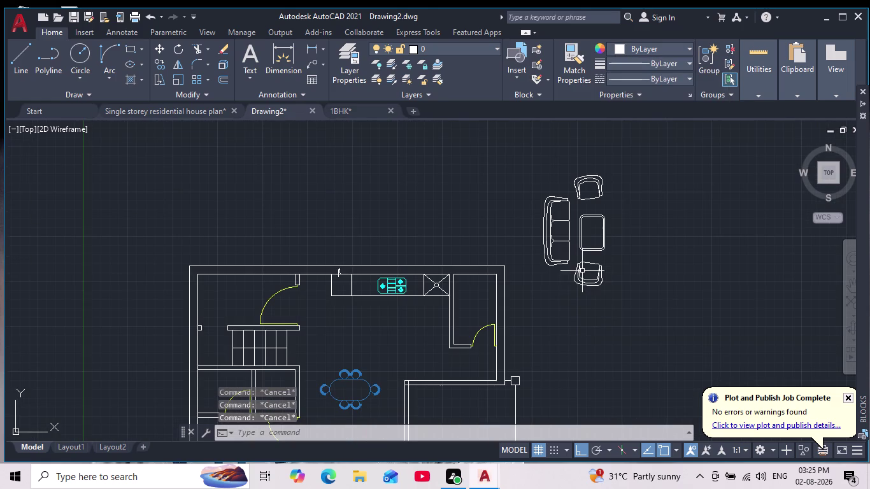
click(580, 269)
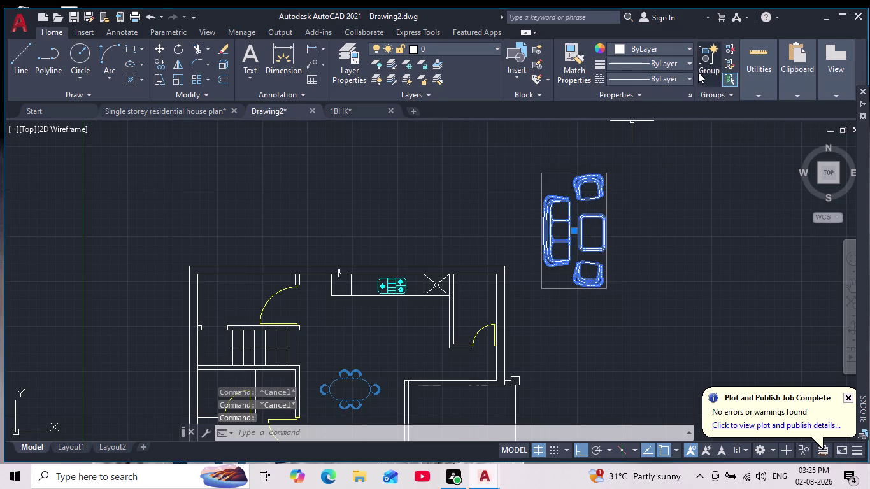
click(620, 51)
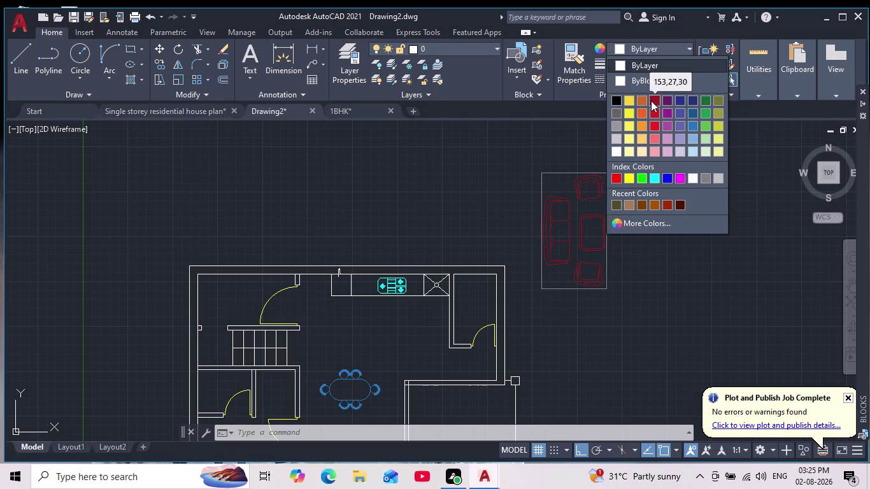
Set the sofa group's colour to red (242,113,114) from the Object Color dropdown.
click(659, 140)
key(Escape)
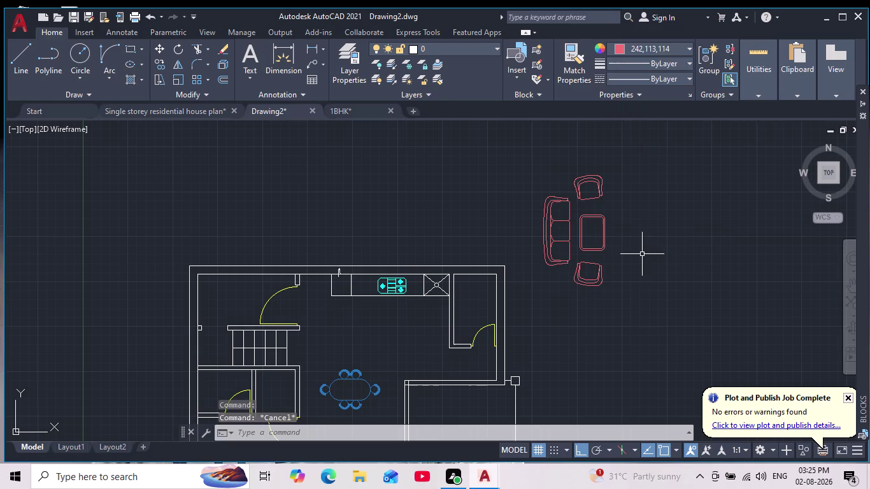
scroll(down, 3)
scroll(up, 3)
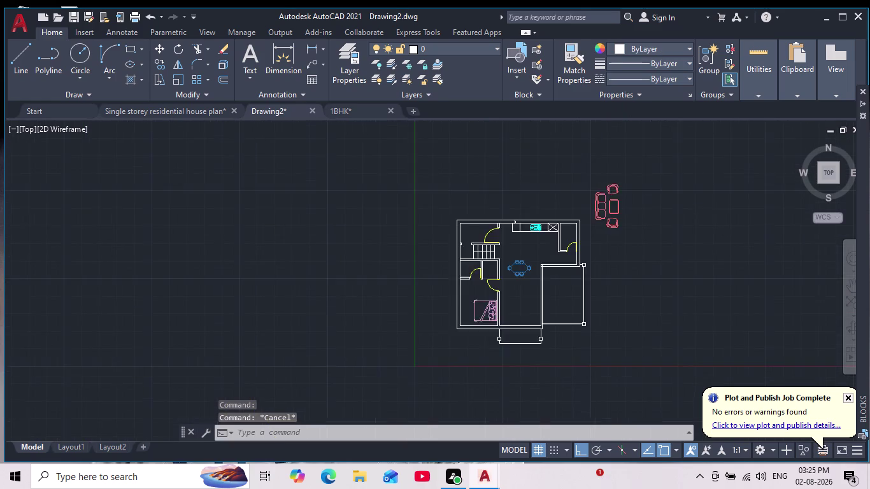
click(566, 126)
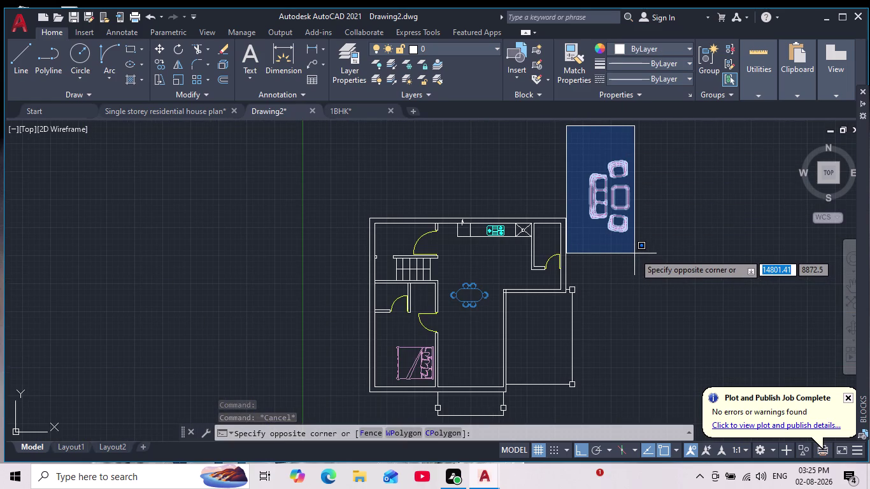
key(Escape)
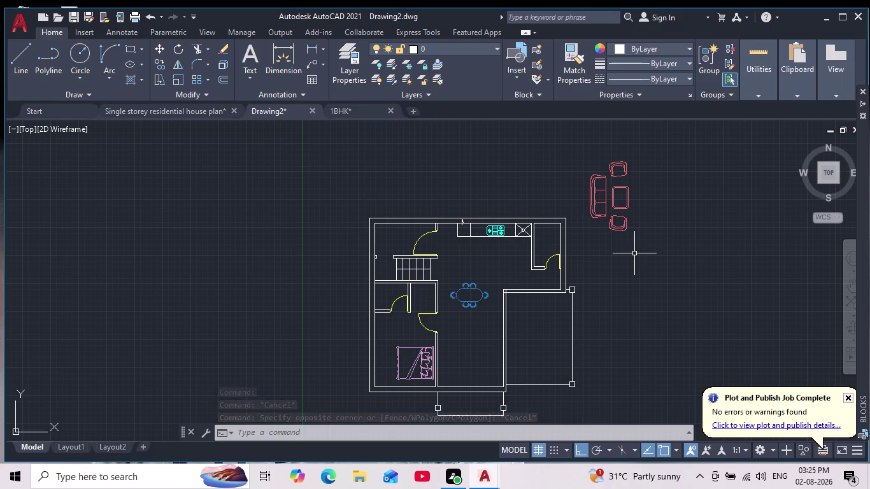
scroll(up, 3)
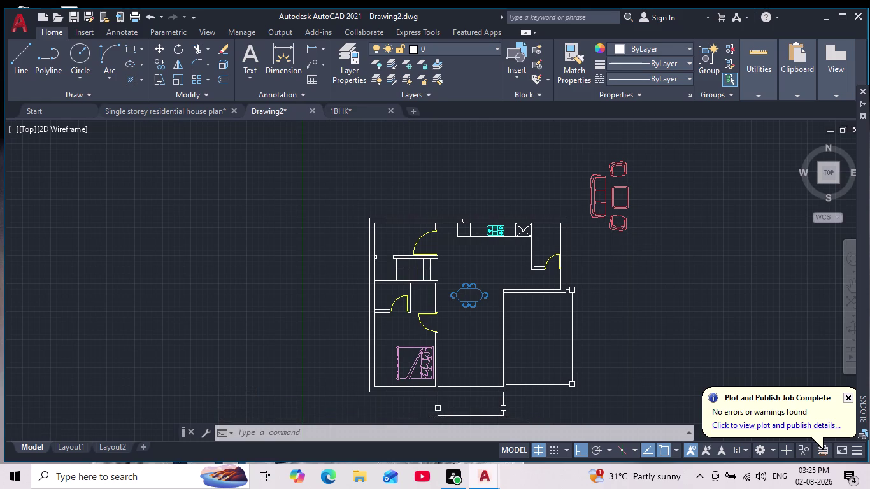
Move the red sofa set, Ortho off, into the room below the dining table beside the bed.
middle_drag(594, 163, 595, 195)
drag(572, 178, 574, 183)
click(691, 333)
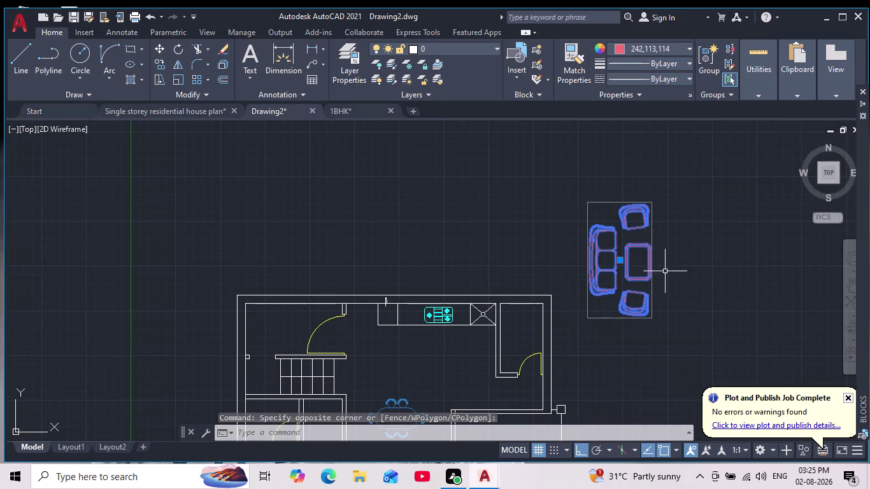
click(154, 48)
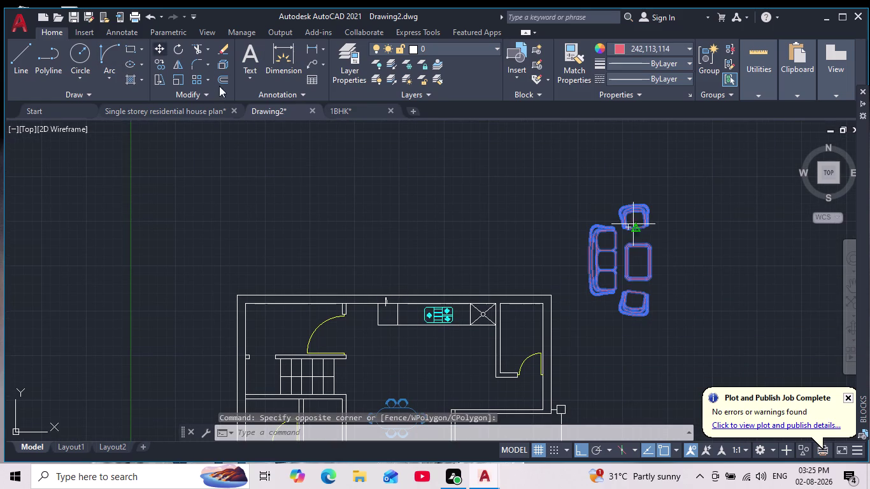
click(643, 261)
scroll(down, 3)
middle_drag(650, 305, 652, 256)
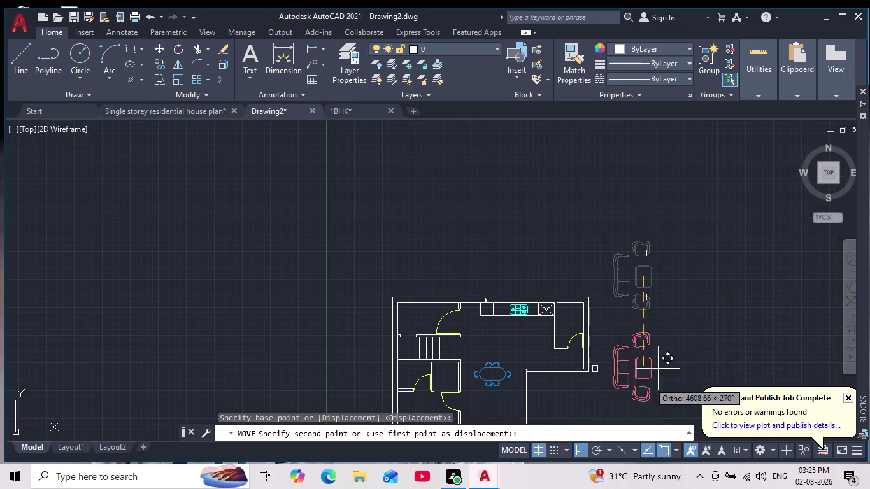
click(578, 449)
middle_drag(634, 247, 659, 139)
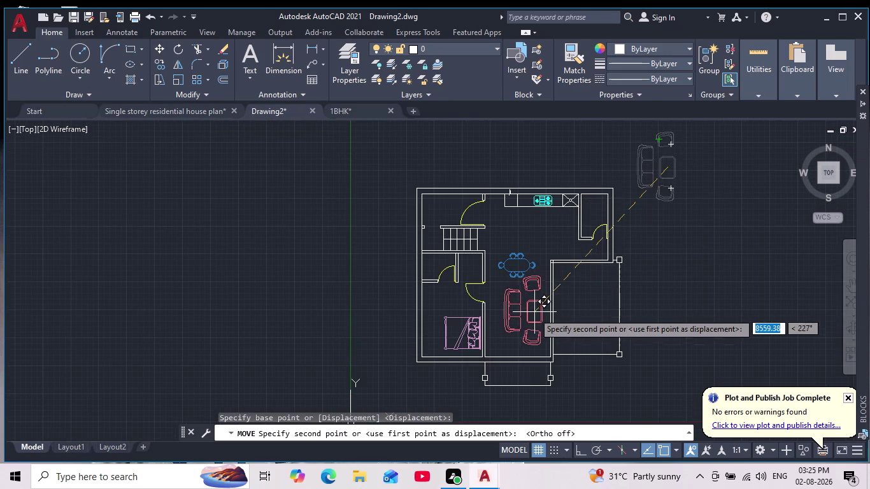
scroll(up, 3)
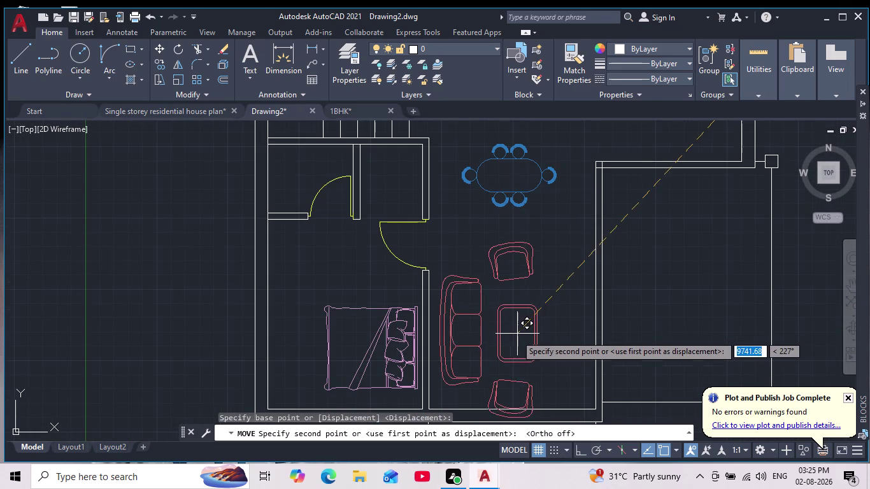
click(512, 335)
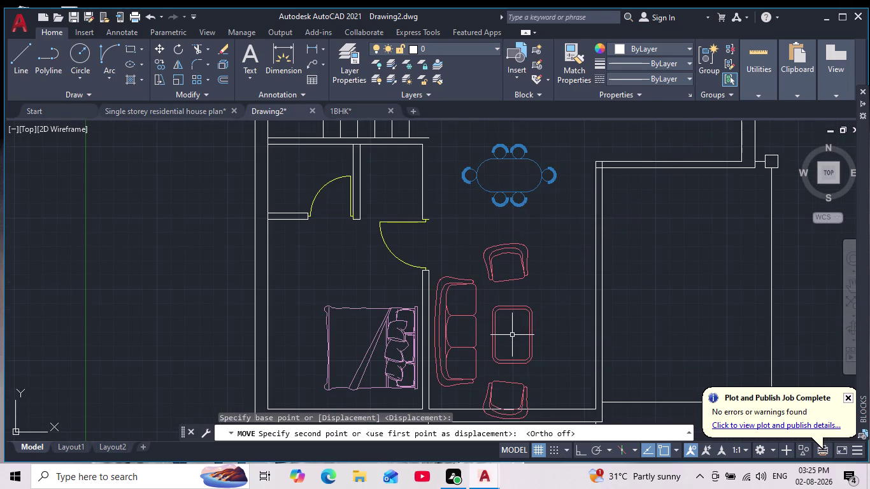
scroll(down, 3)
scroll(up, 3)
click(504, 326)
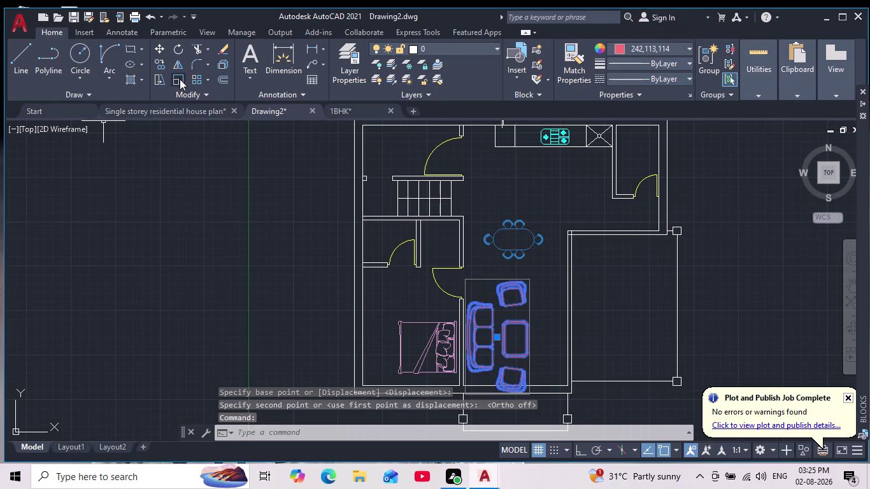
Scale the red sofa set down about a base point with a factor below 1.
click(173, 79)
click(508, 342)
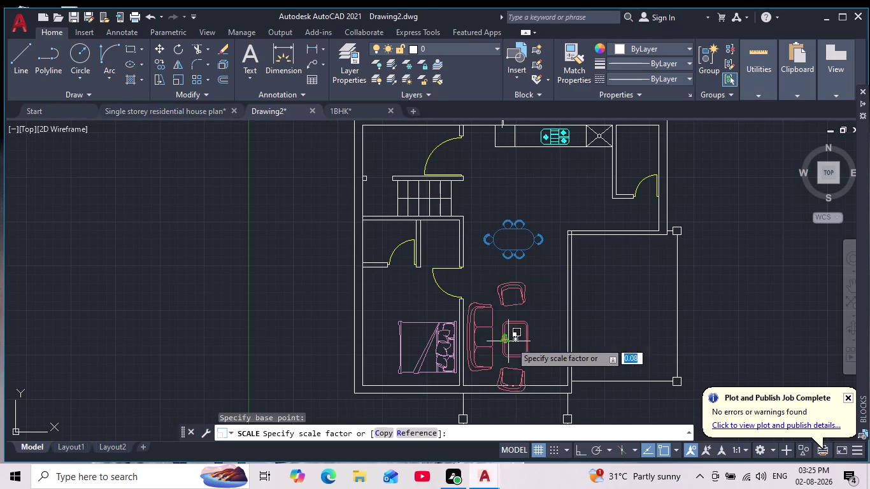
scroll(up, 3)
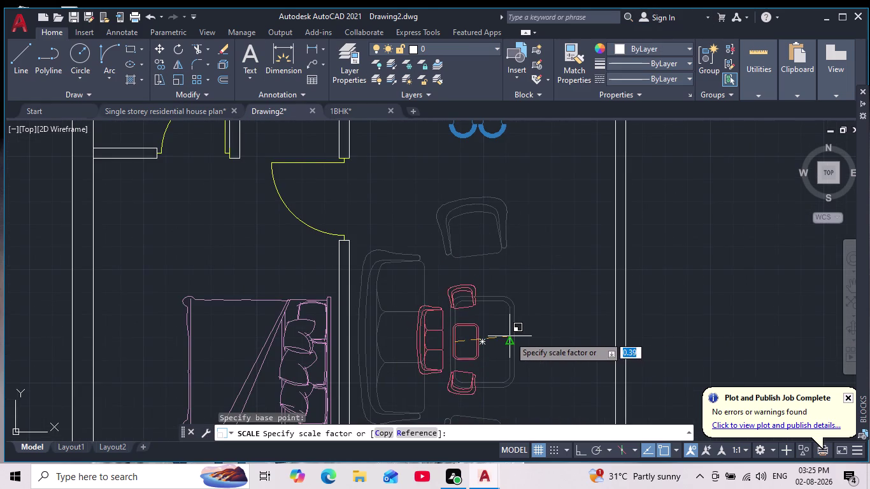
middle_drag(513, 336, 538, 271)
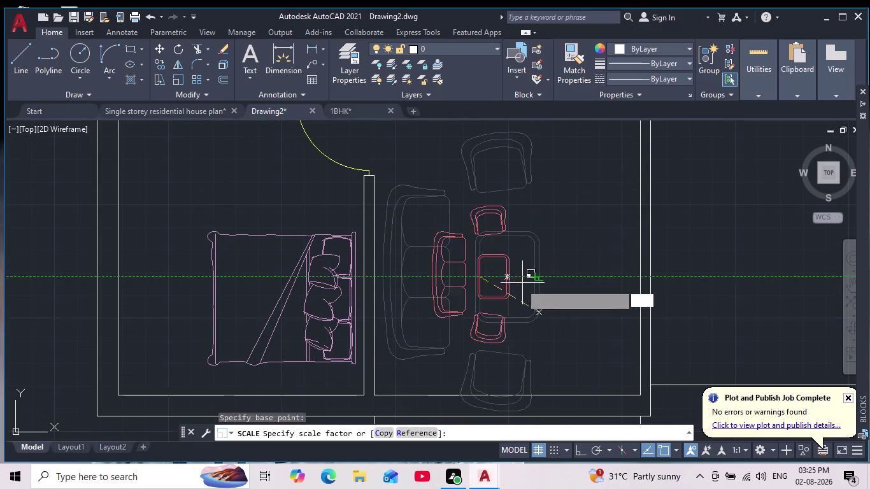
click(534, 289)
Zoom out and window-select the shrunken red sofa set.
scroll(down, 3)
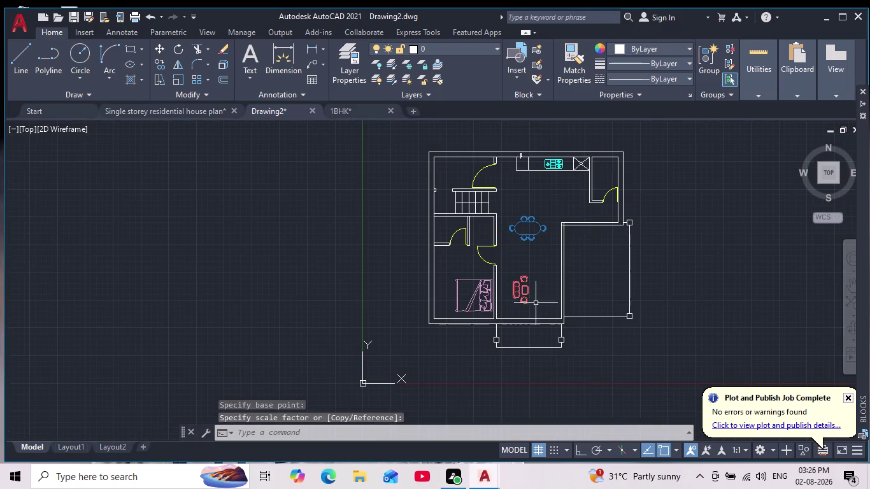
scroll(up, 3)
click(557, 225)
click(477, 326)
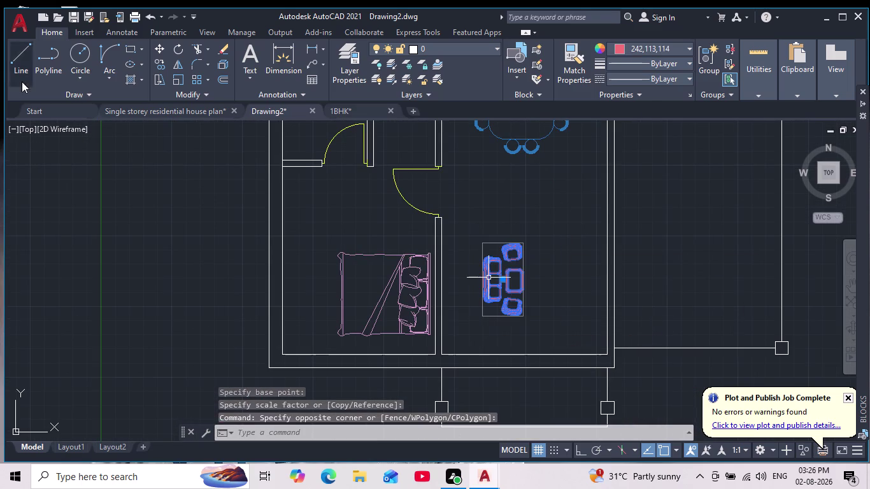
Move the red sofa set from its base point to right beside the pink bed.
click(158, 47)
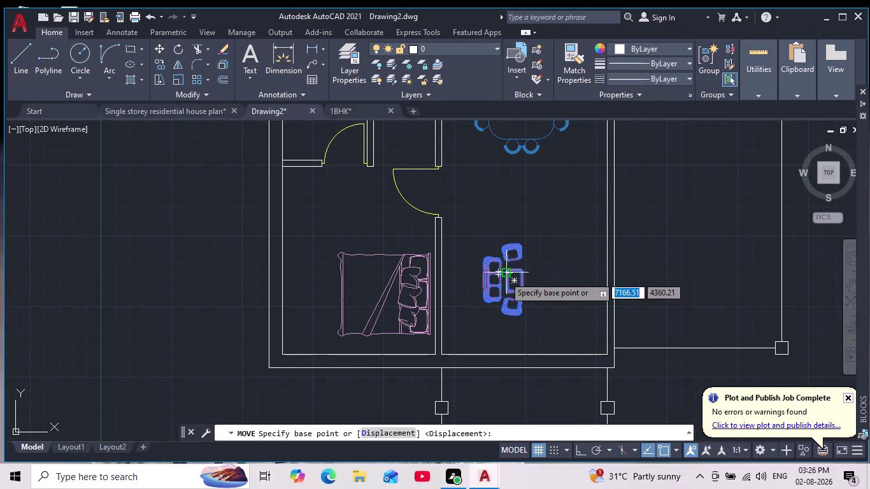
click(504, 276)
scroll(up, 3)
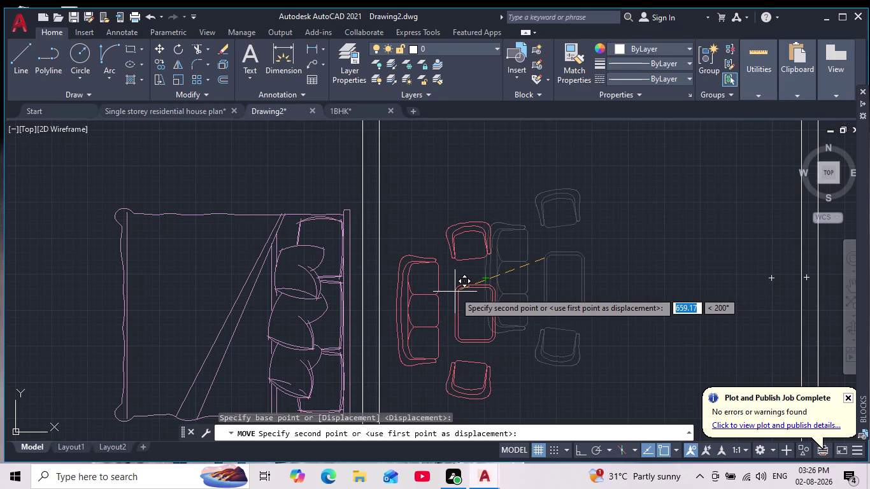
click(454, 291)
scroll(down, 3)
middle_drag(528, 314, 542, 300)
scroll(up, 3)
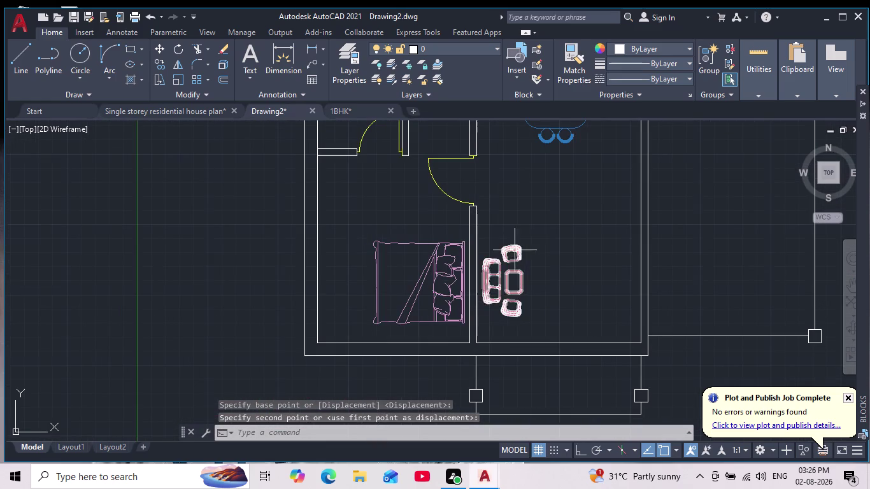
Reselect the sofa set and start resizing it again.
click(487, 267)
click(177, 77)
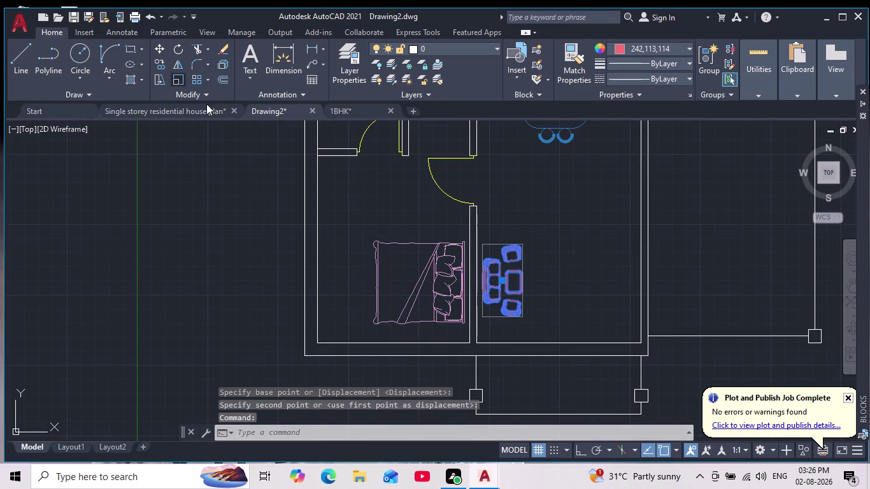
scroll(up, 3)
click(467, 252)
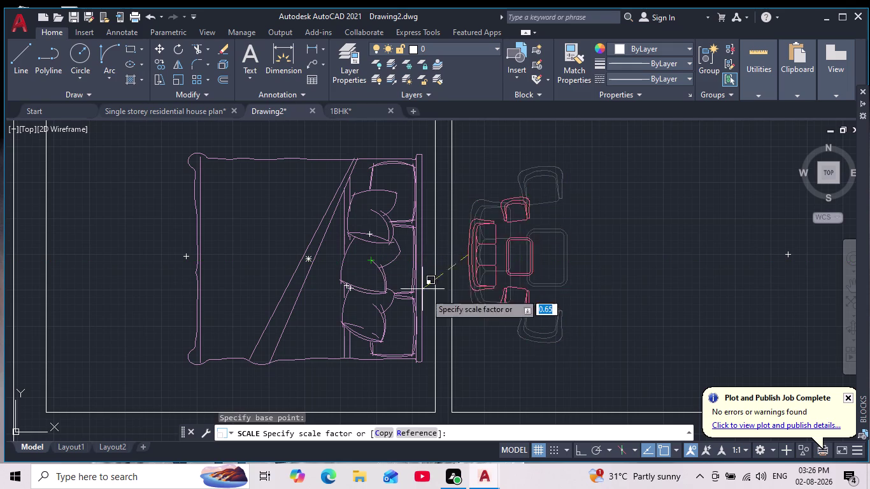
Set the sofa set's new size beside the bed, then zoom out over the floor plan.
middle_drag(415, 346, 442, 262)
scroll(down, 3)
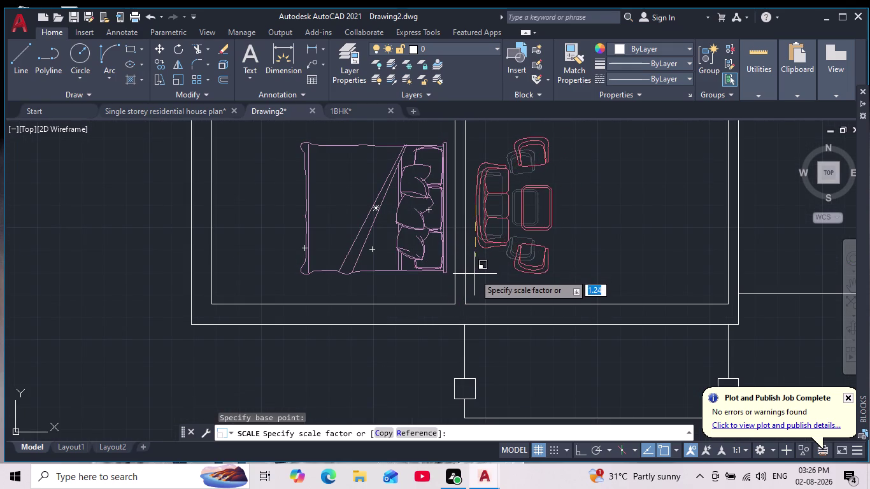
click(474, 275)
scroll(down, 3)
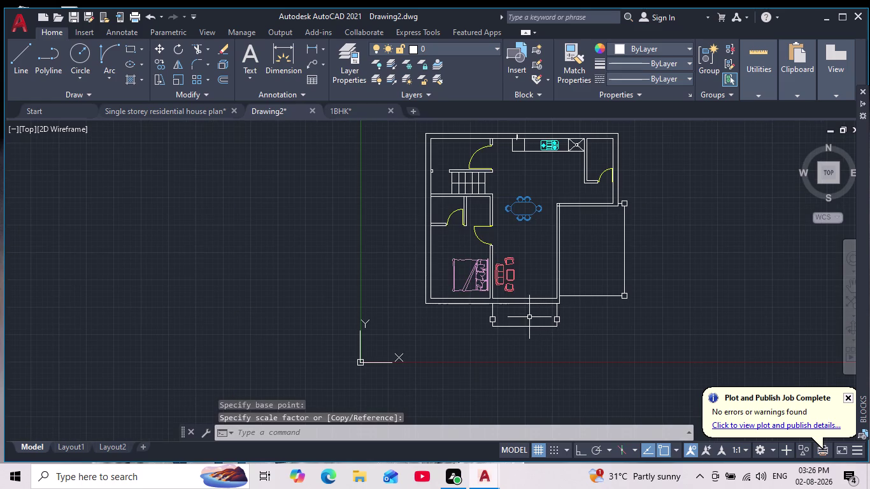
scroll(up, 3)
middle_drag(526, 317, 503, 375)
scroll(down, 3)
scroll(up, 3)
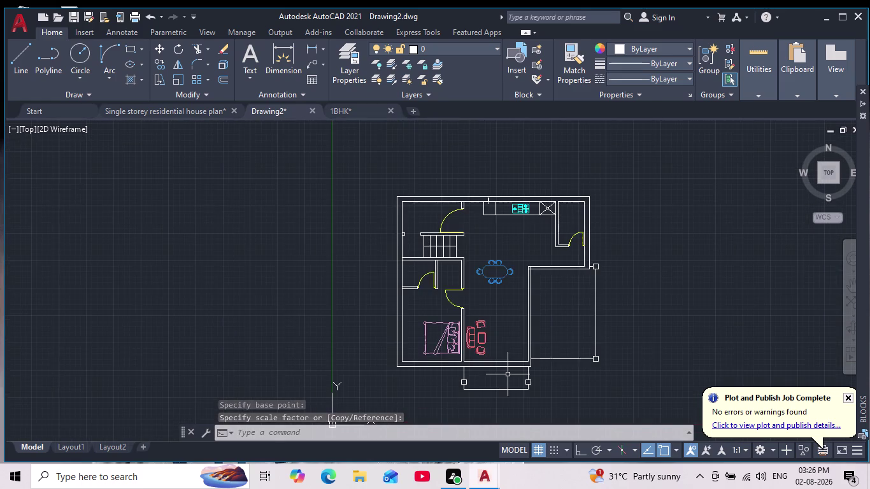
scroll(up, 3)
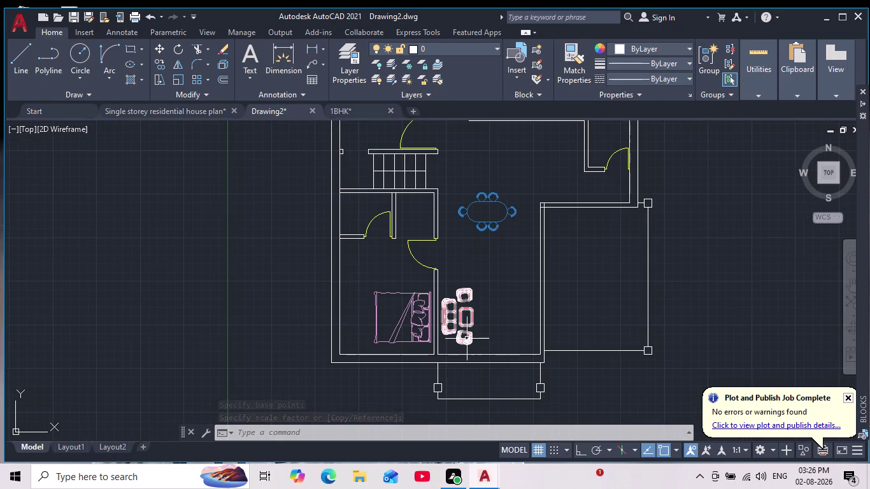
Start a line at the front wall corner, cancel it, and open the Layer dropdown.
scroll(up, 3)
scroll(up, 3)
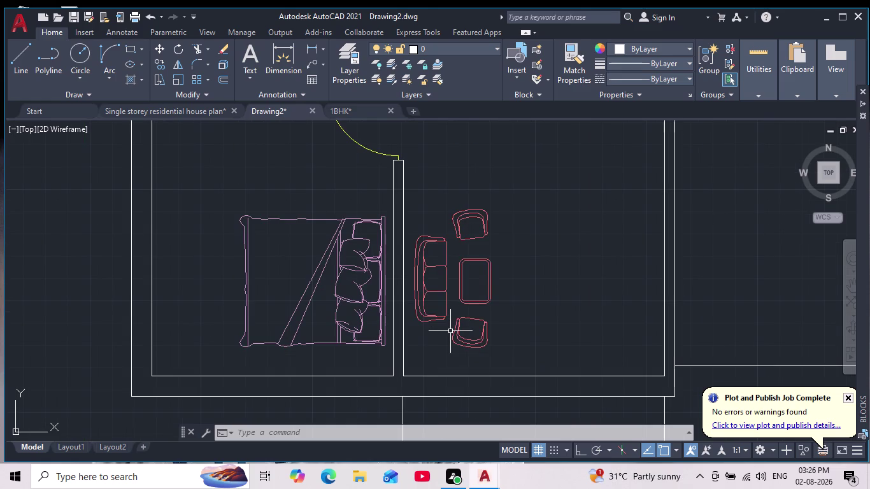
scroll(down, 3)
scroll(down, 3)
middle_drag(530, 354, 513, 332)
scroll(up, 3)
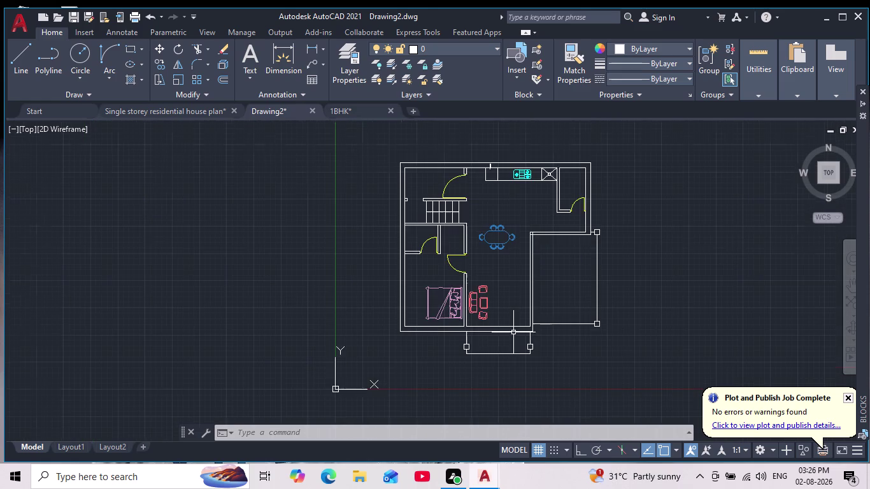
scroll(up, 3)
click(29, 61)
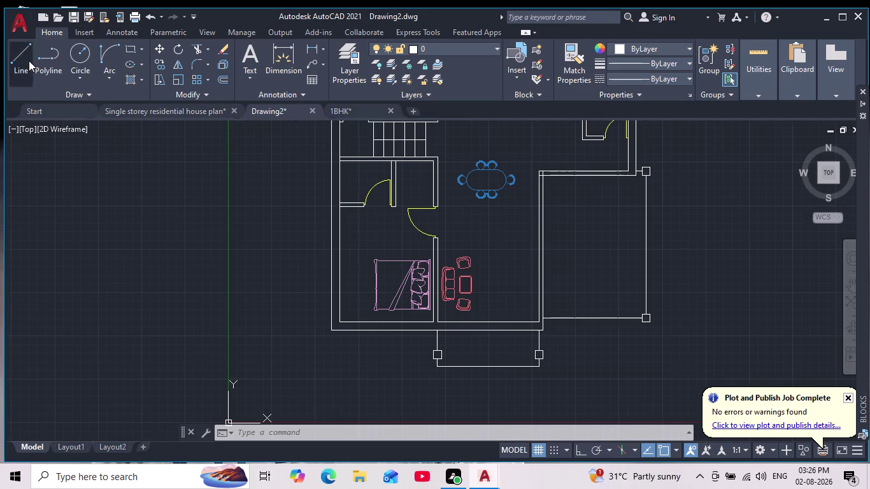
scroll(up, 3)
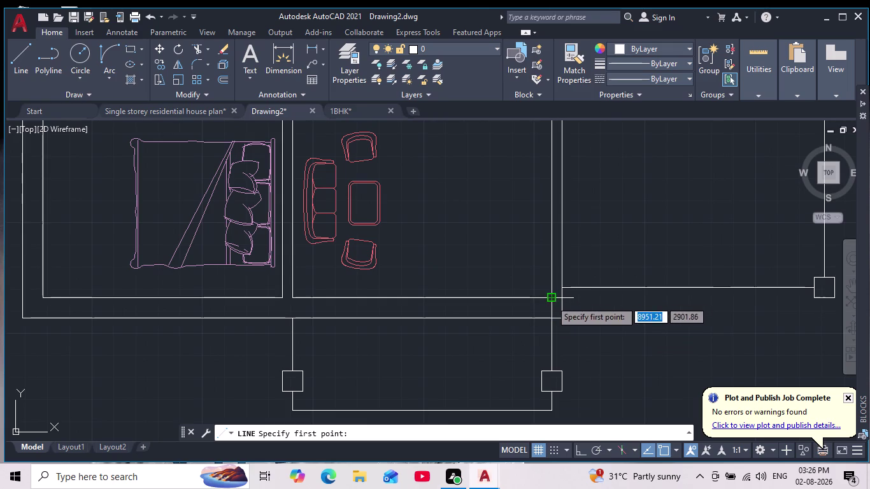
click(551, 300)
click(554, 318)
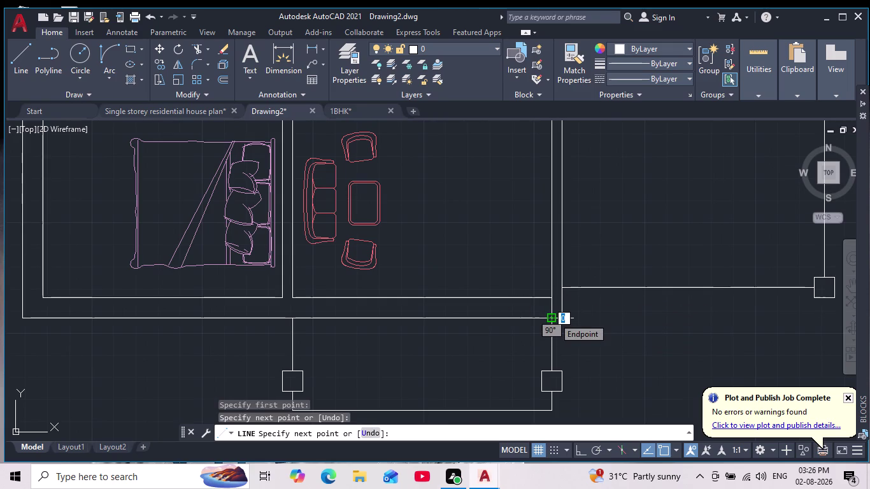
key(Escape)
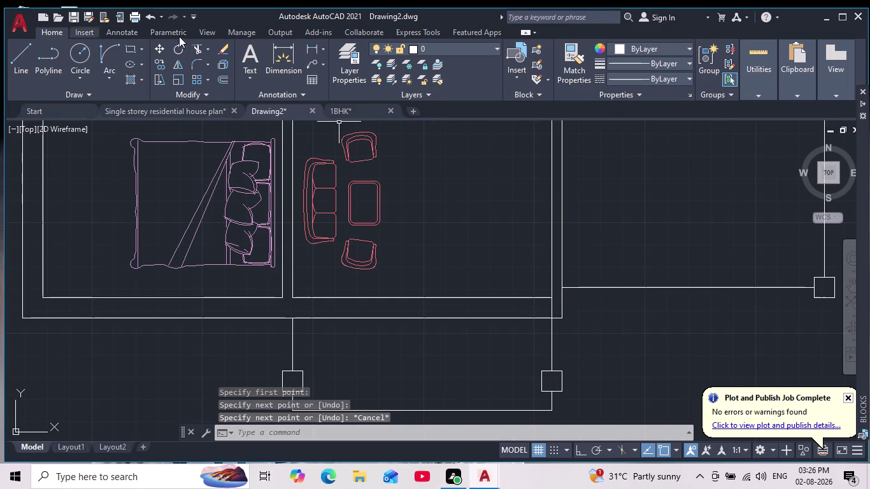
click(481, 49)
click(444, 77)
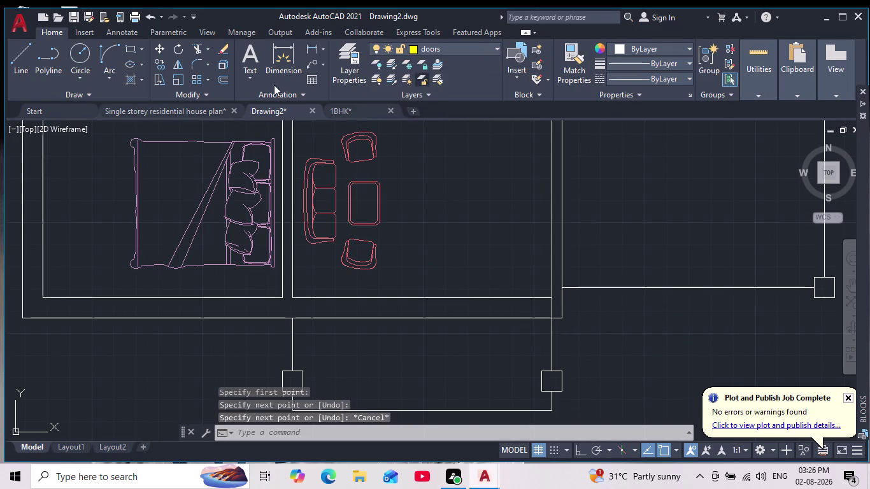
click(19, 62)
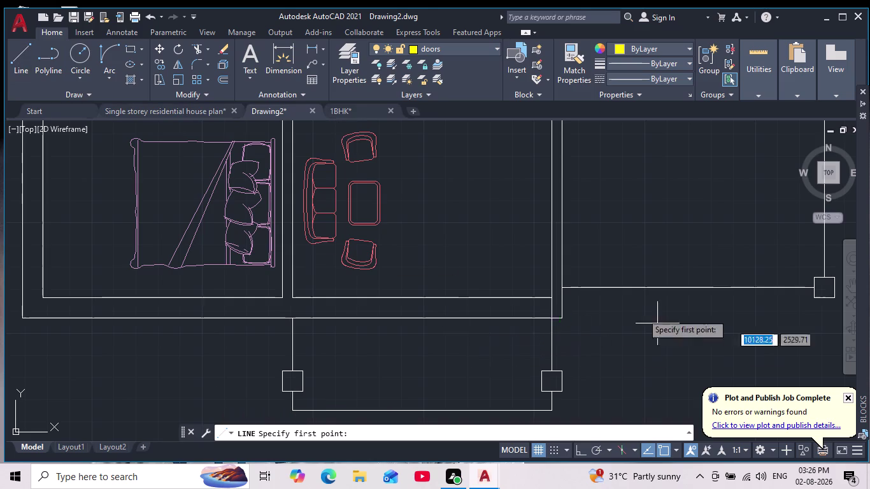
scroll(up, 3)
click(507, 310)
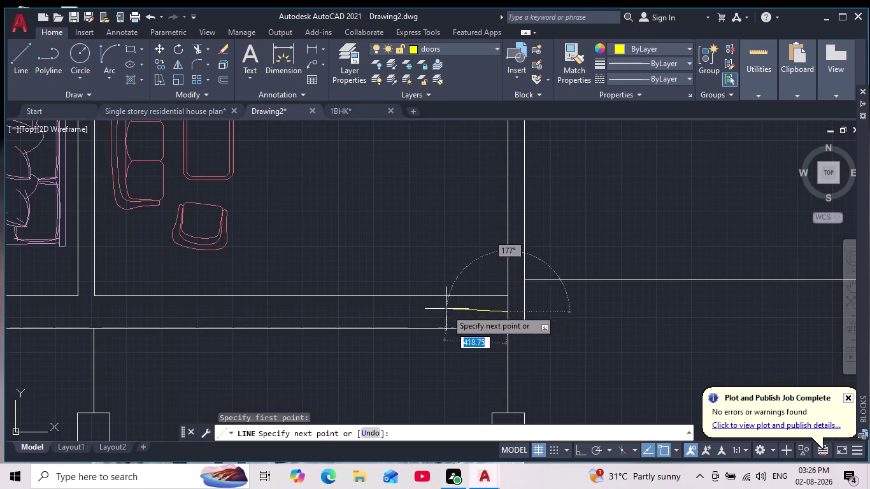
click(580, 453)
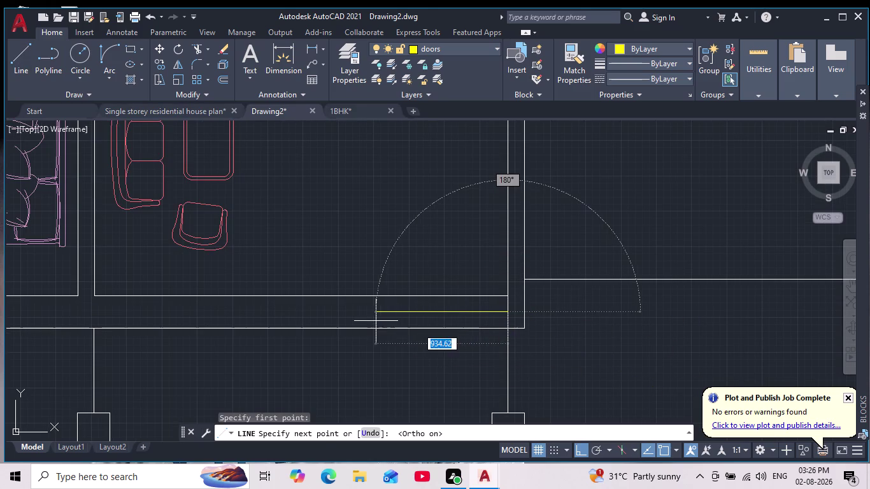
text(520)
key(Return)
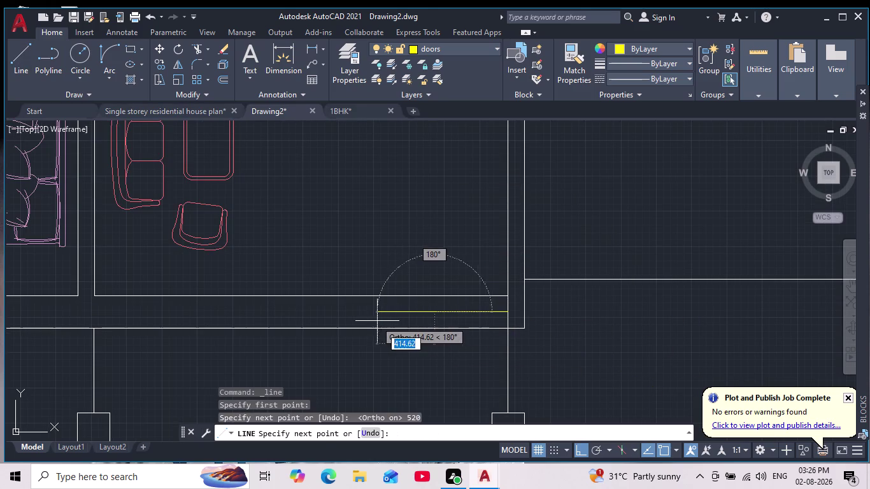
text(800)
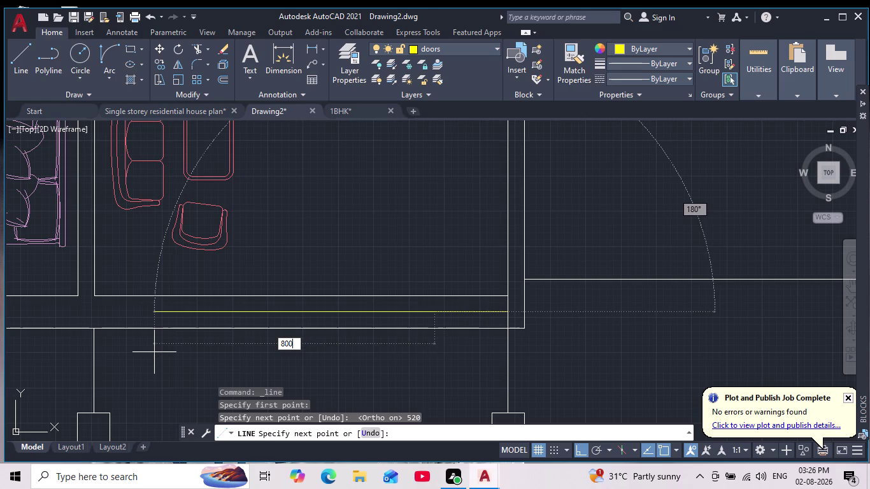
key(Return)
text(50)
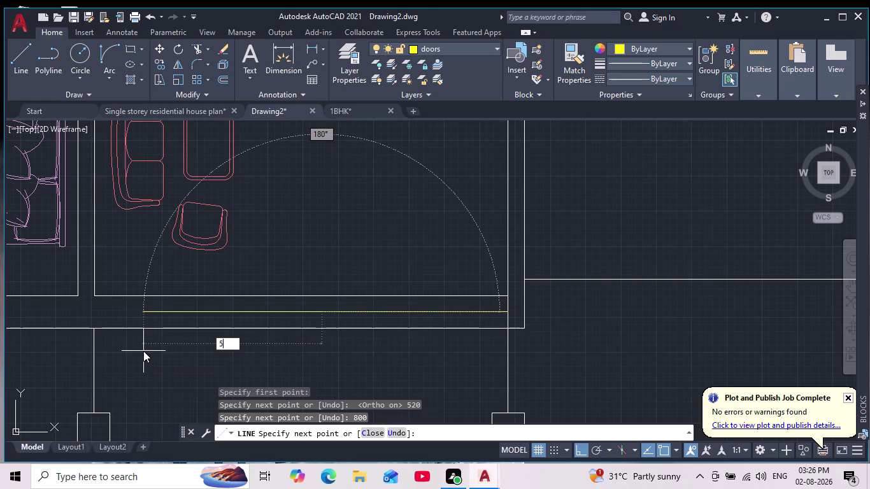
key(Return)
key(Escape)
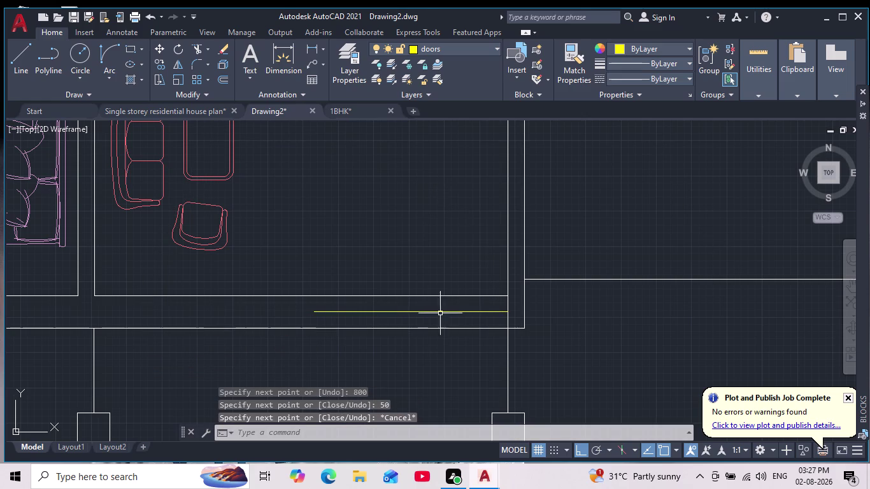
click(415, 313)
scroll(up, 3)
key(Escape)
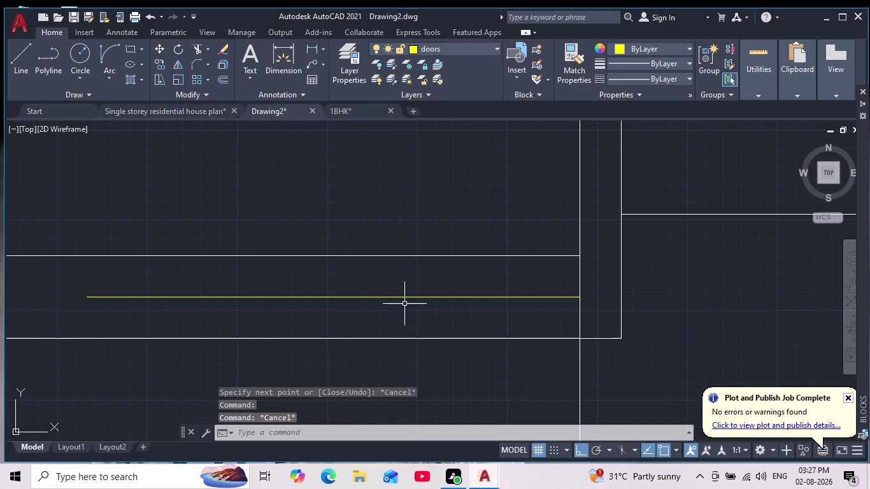
key(ctrl+z)
key(ctrl+z)
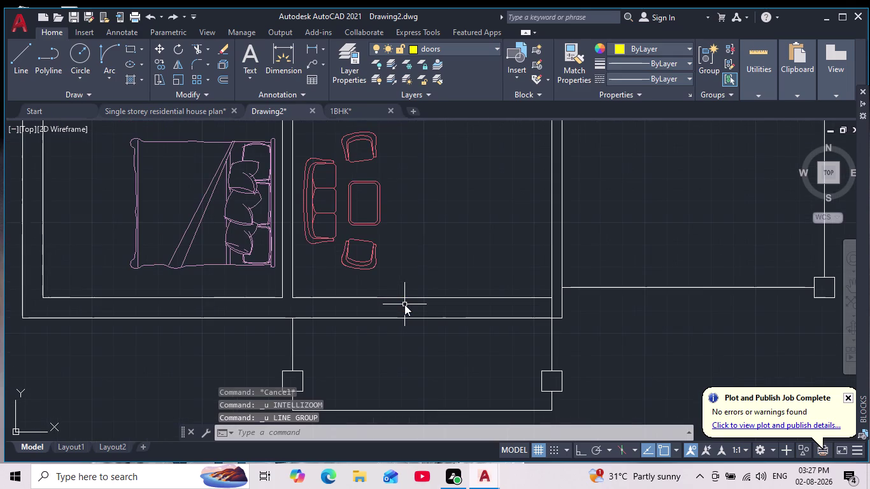
key(Escape)
key(Escape)
key(Escape)
key(Escape)
key(Escape)
key(Escape)
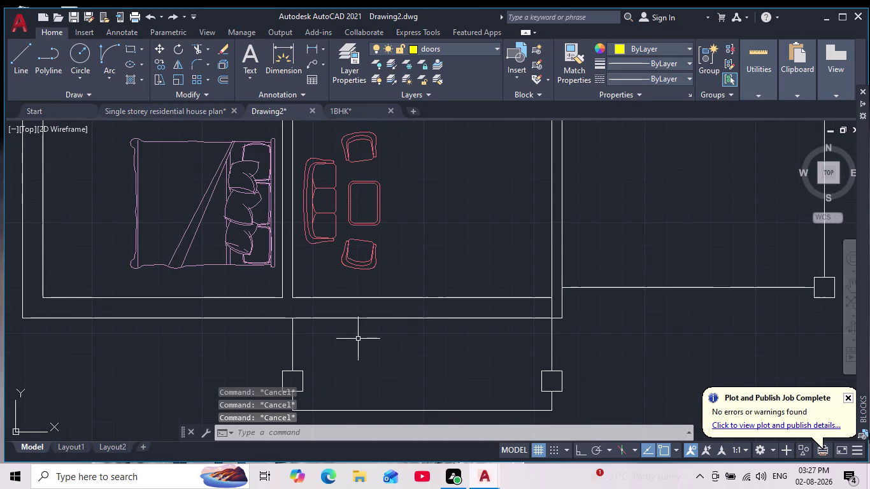
click(22, 63)
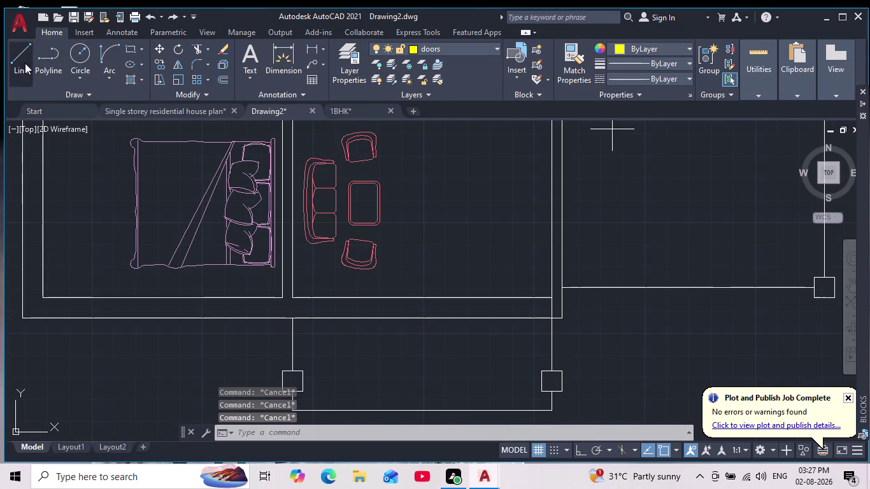
With Ortho on, draw the 50–800–50 door line at the entrance wall.
scroll(up, 3)
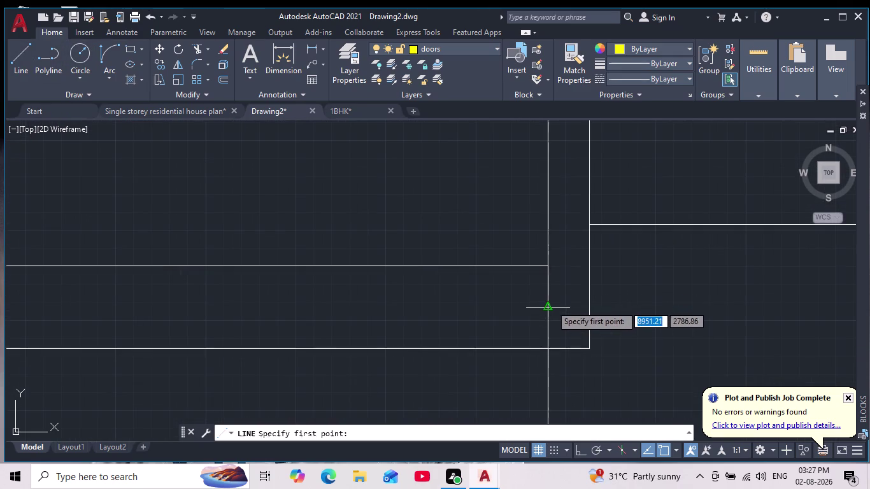
click(550, 305)
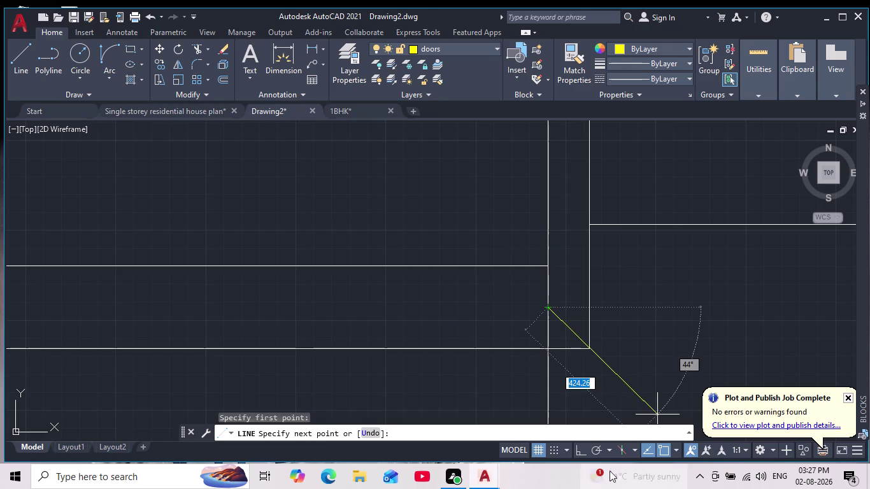
click(578, 453)
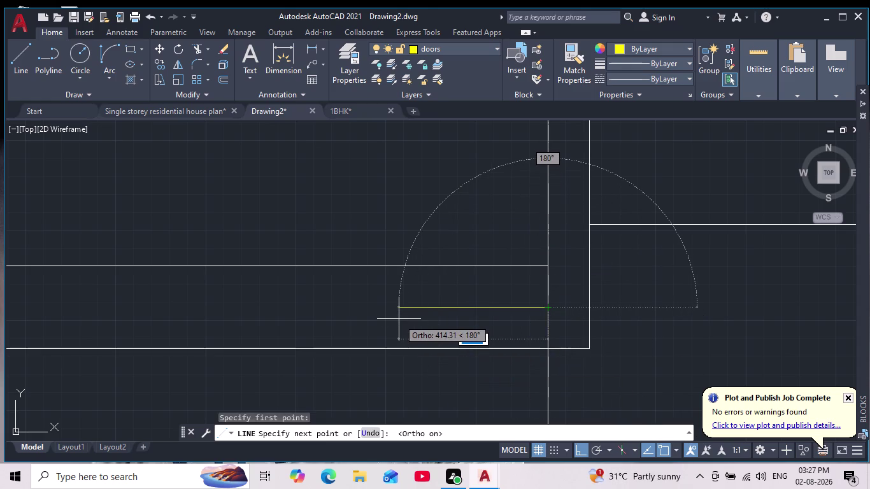
text(50)
key(Return)
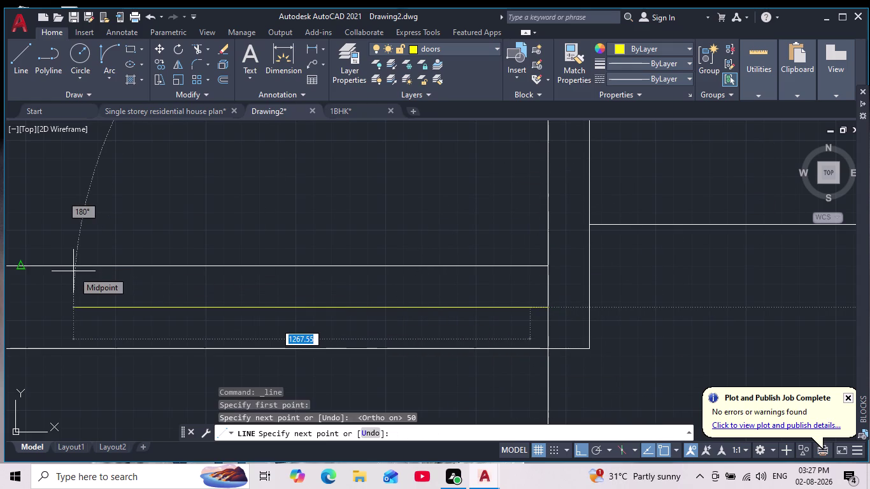
text(800)
key(Return)
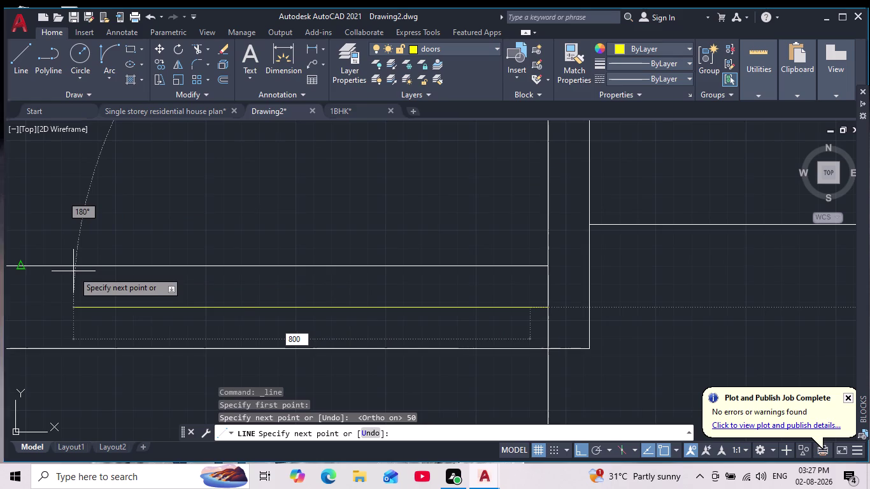
scroll(down, 3)
middle_drag(163, 284, 237, 284)
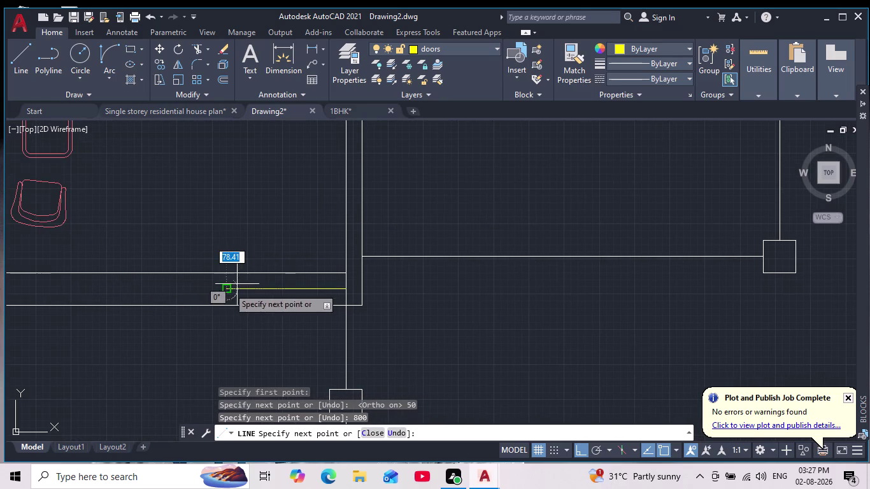
key(5)
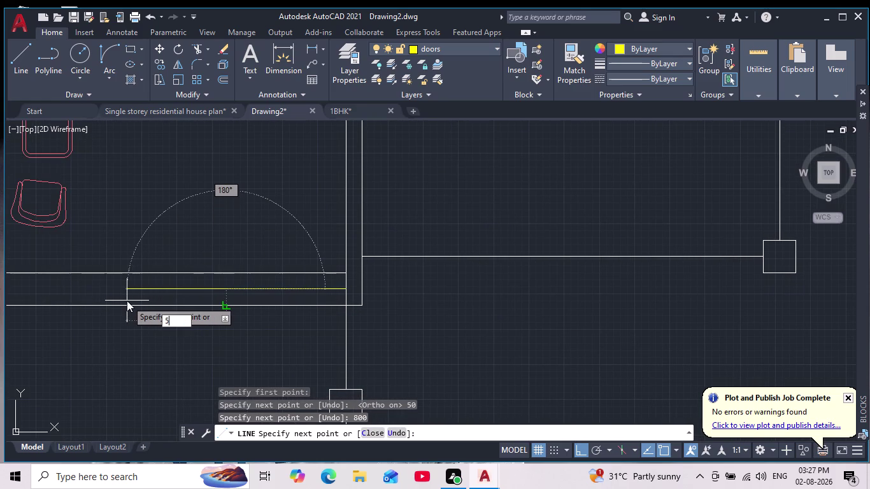
key(0)
key(Return)
key(Escape)
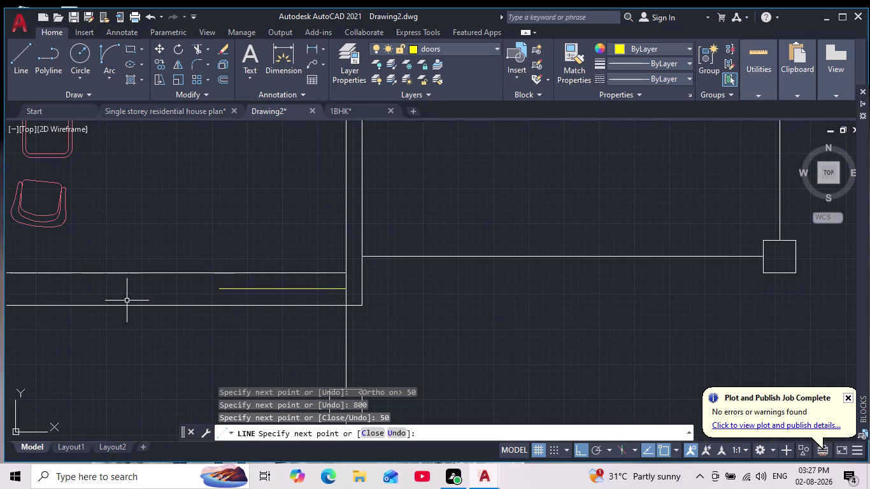
Rotate the 800 door leaf line 90° upright about its right end.
click(289, 289)
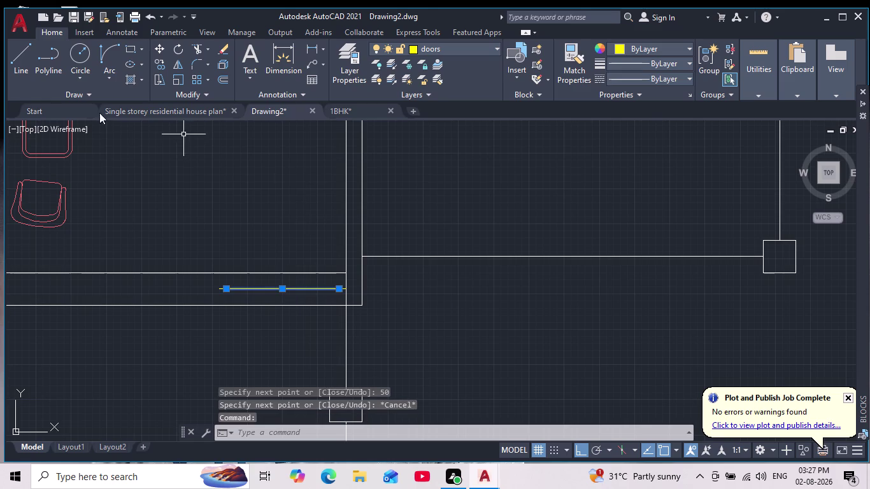
click(177, 48)
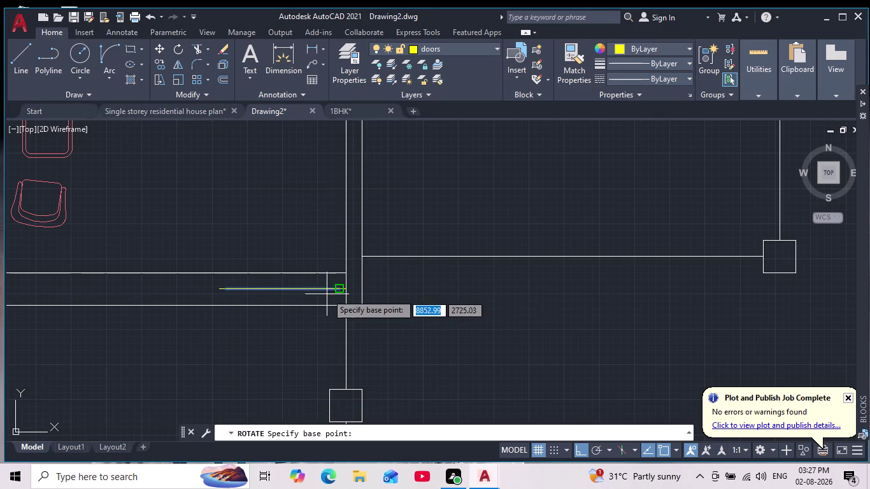
click(336, 289)
click(325, 331)
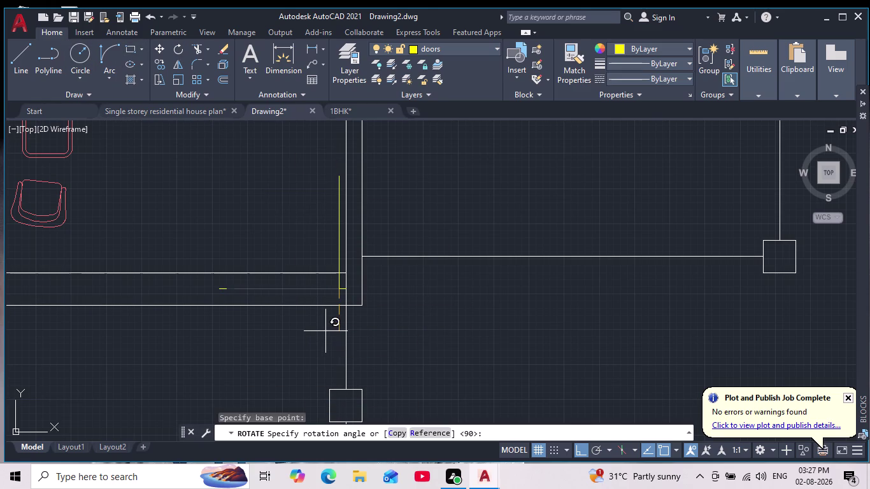
middle_drag(306, 318, 385, 310)
scroll(down, 3)
click(108, 57)
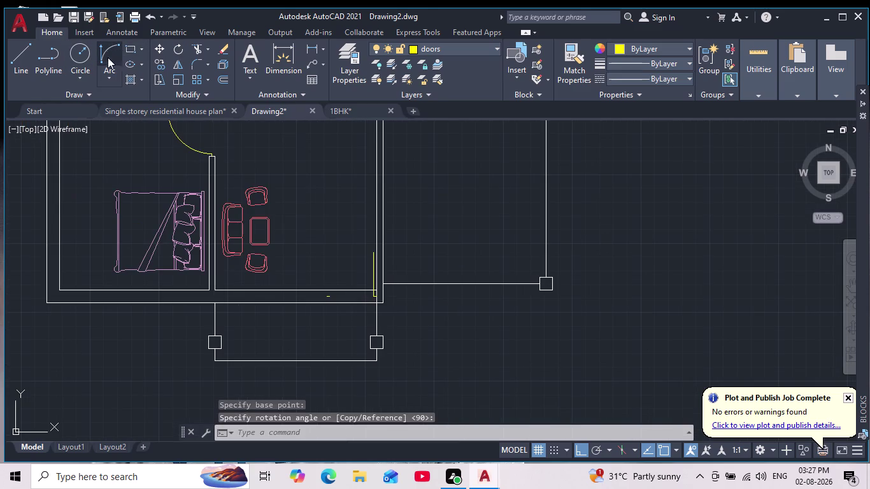
Draw the entrance door's yellow start-end-direction swing arc across the opening.
scroll(up, 3)
click(382, 251)
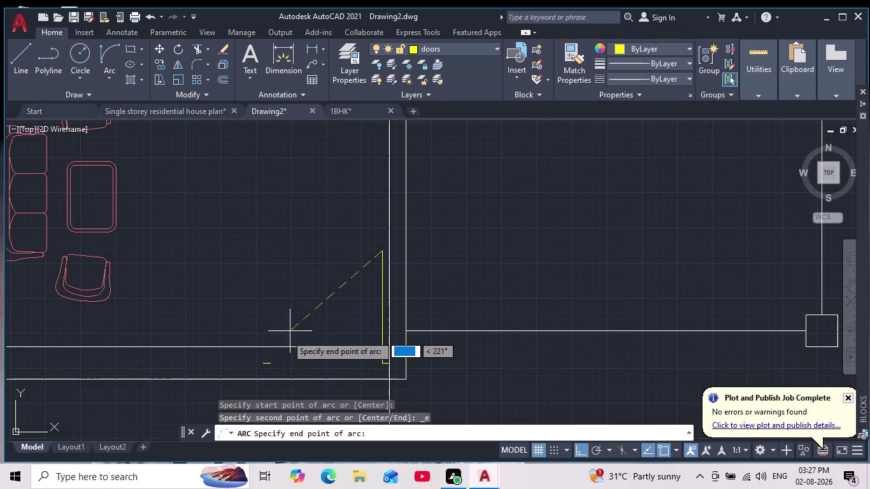
click(275, 359)
click(248, 299)
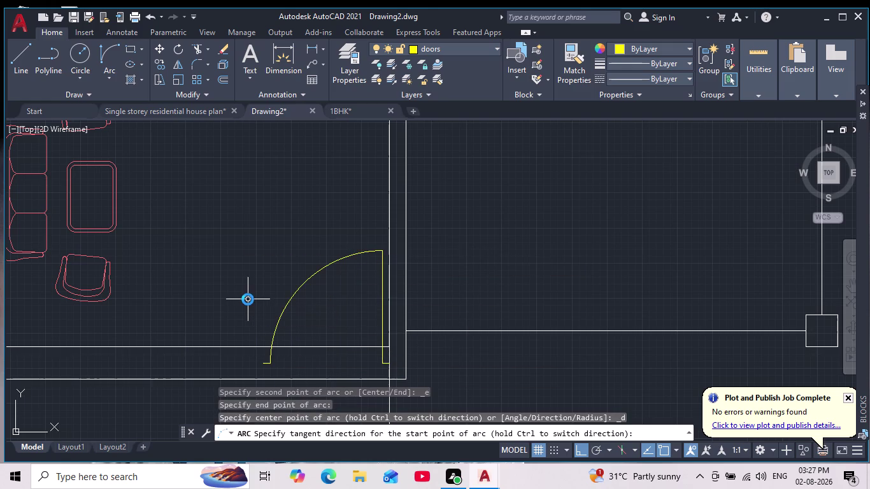
middle_drag(256, 299, 331, 264)
scroll(down, 3)
scroll(down, 3)
middle_drag(368, 282, 388, 270)
scroll(up, 3)
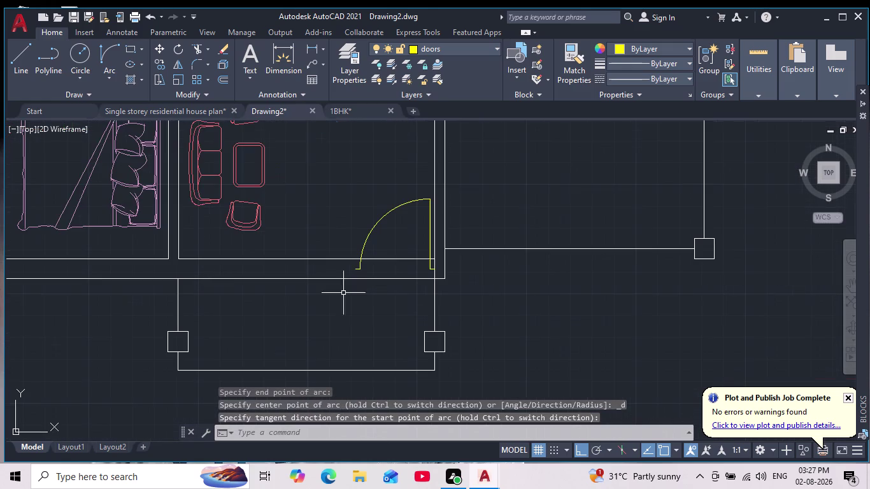
Make layer 0 current and draw a vertical jamb line between the wall lines.
click(463, 46)
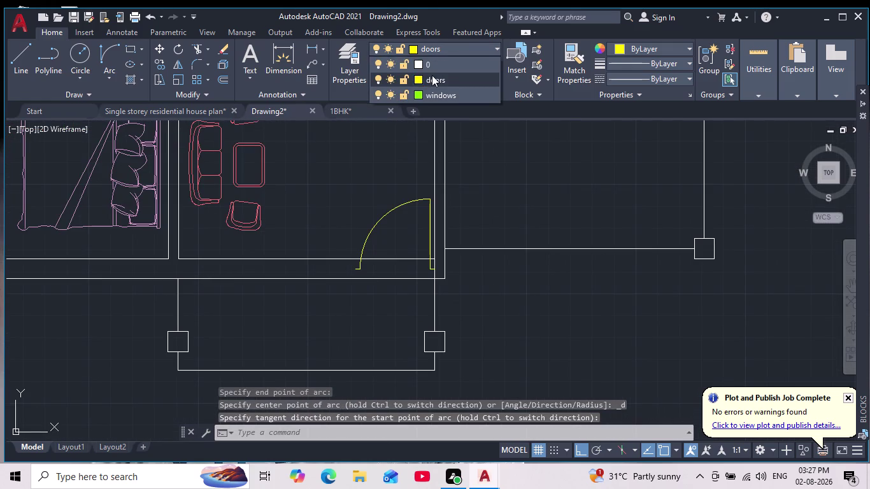
click(434, 63)
click(10, 60)
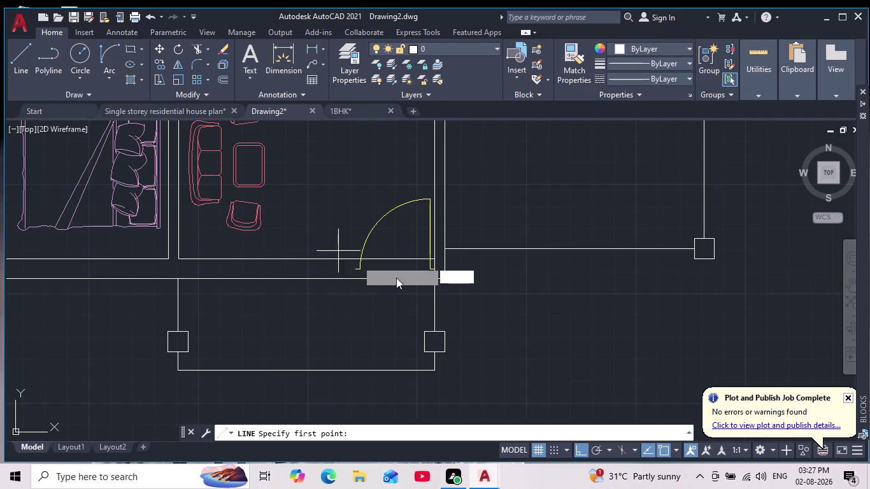
scroll(up, 3)
click(321, 249)
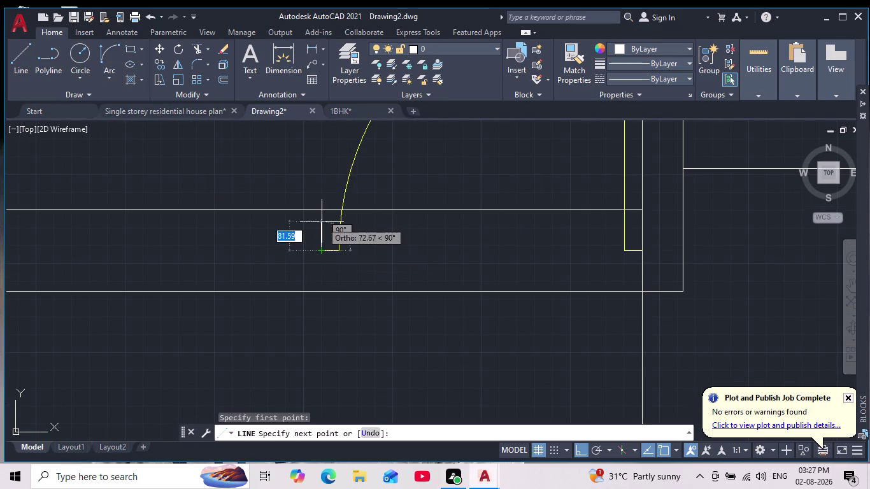
click(319, 210)
click(318, 295)
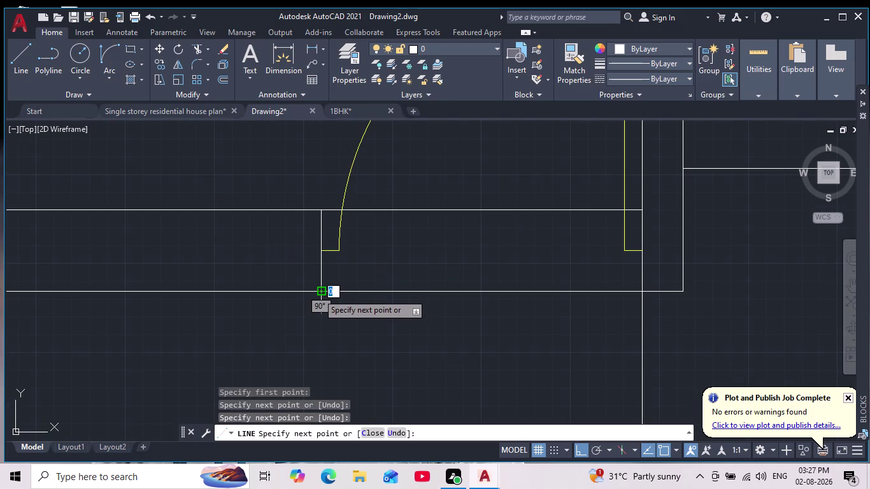
key(Escape)
key(Escape)
scroll(down, 3)
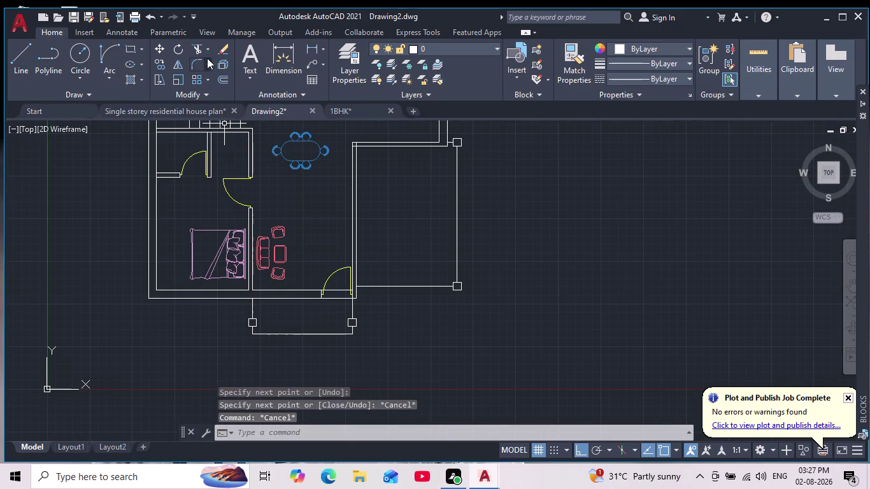
Trim away the wall line inside the doorway.
click(200, 51)
scroll(up, 3)
drag(348, 263, 351, 308)
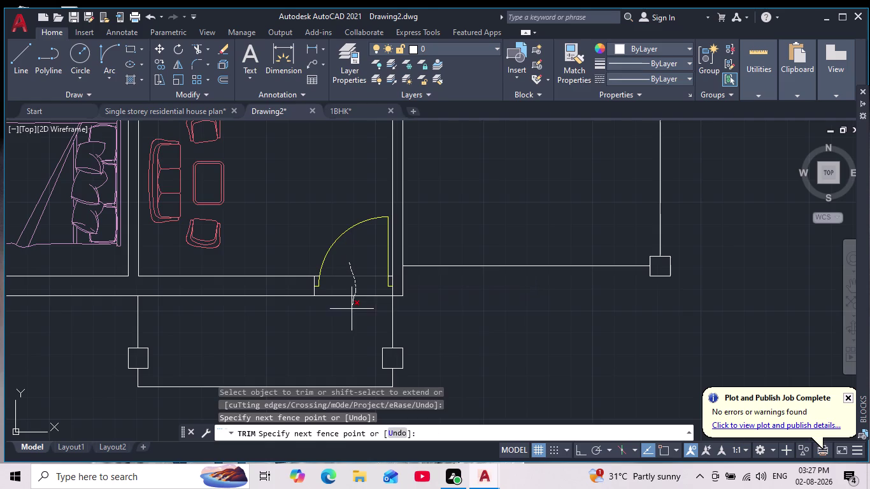